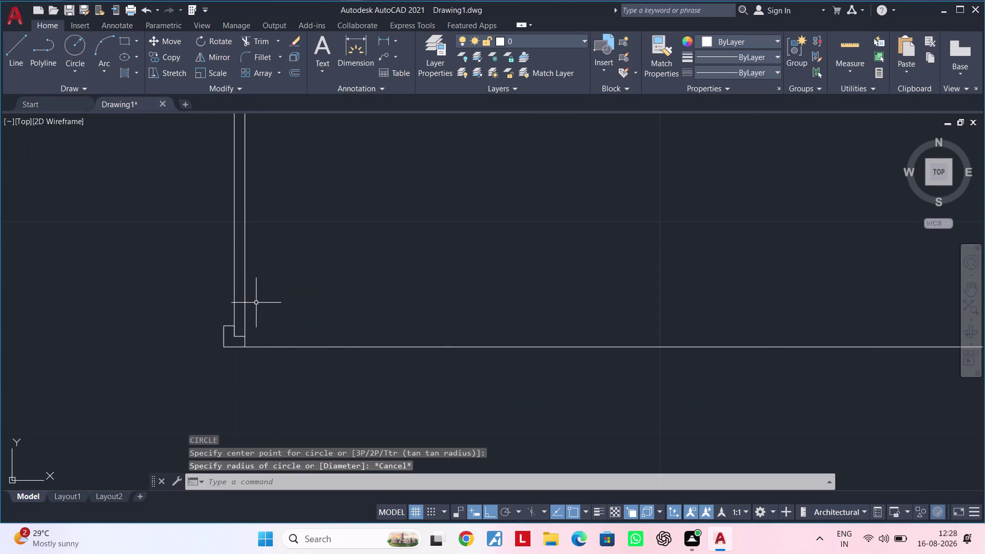
Start a circle centred on the wall line, then cancel the misplaced attempt.
key(Escape)
scroll(down, 3)
middle_drag(273, 308, 261, 374)
key(c)
key(space)
scroll(up, 3)
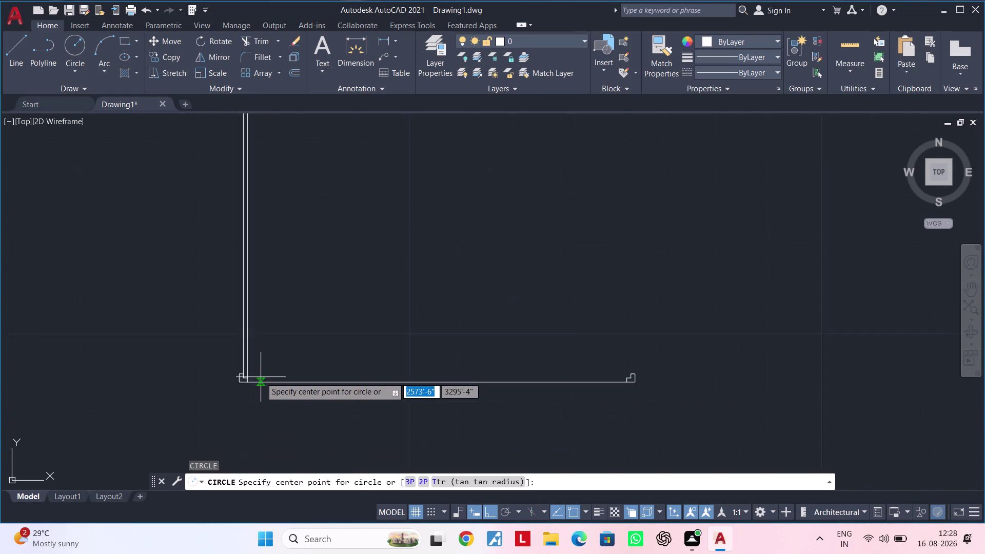
scroll(up, 3)
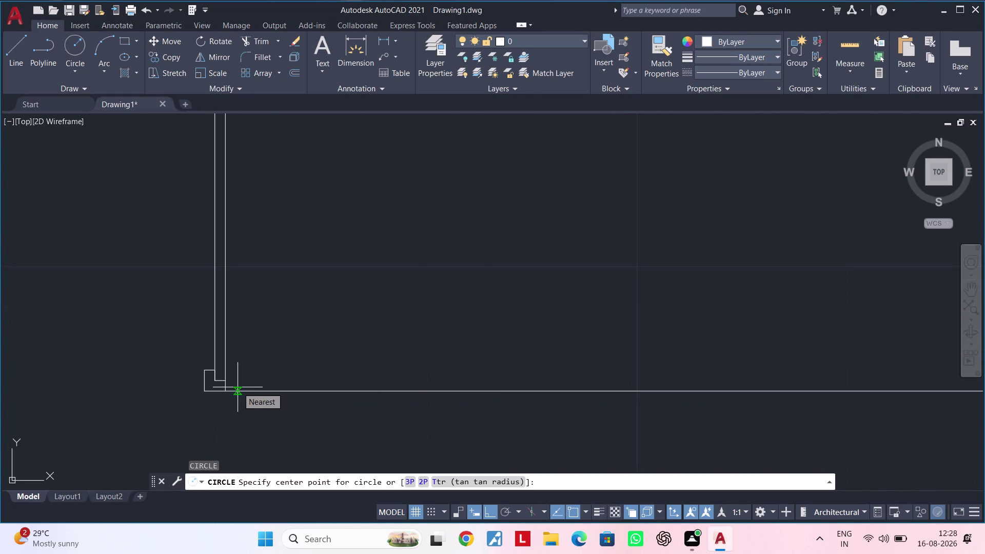
scroll(down, 3)
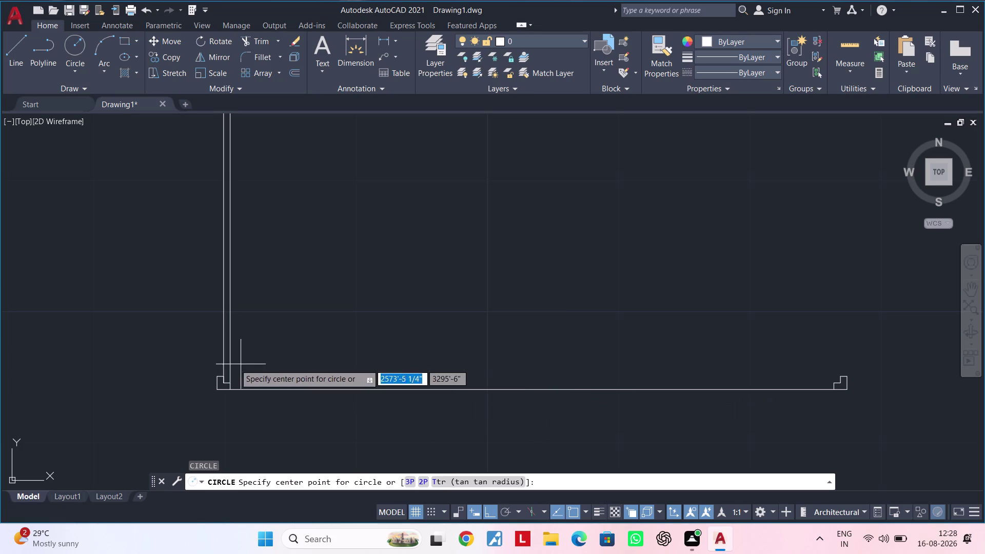
scroll(up, 3)
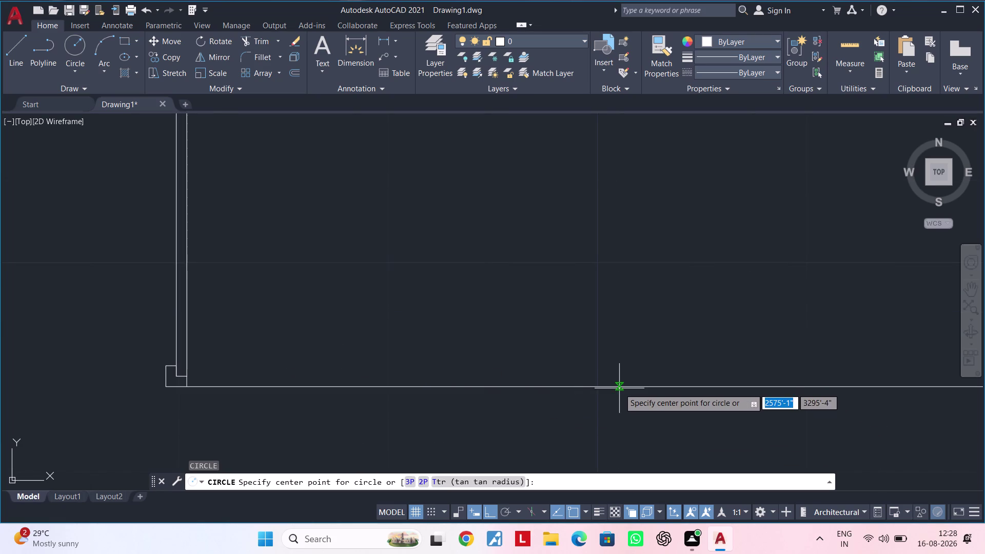
click(671, 387)
scroll(down, 3)
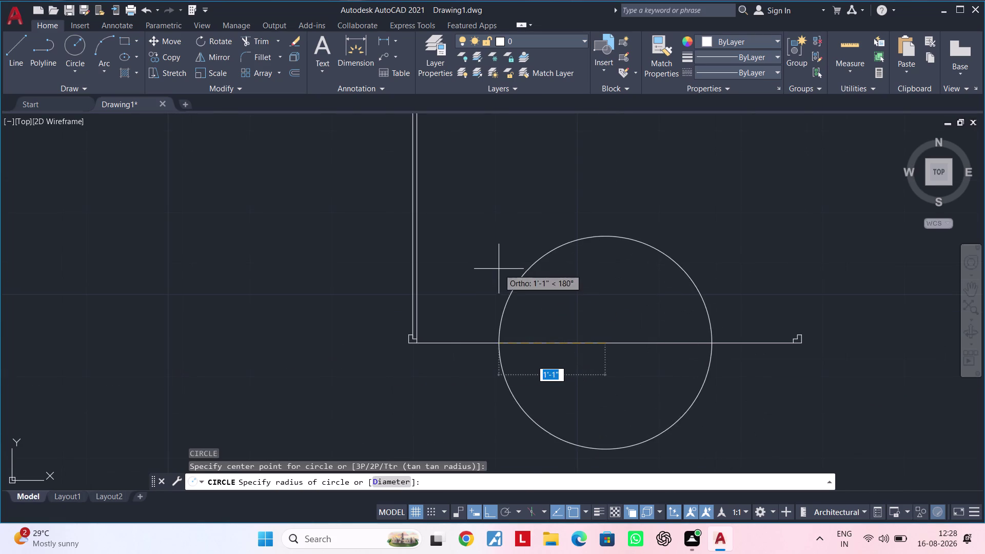
middle_drag(427, 186, 436, 321)
scroll(down, 3)
middle_drag(442, 311, 475, 251)
scroll(up, 3)
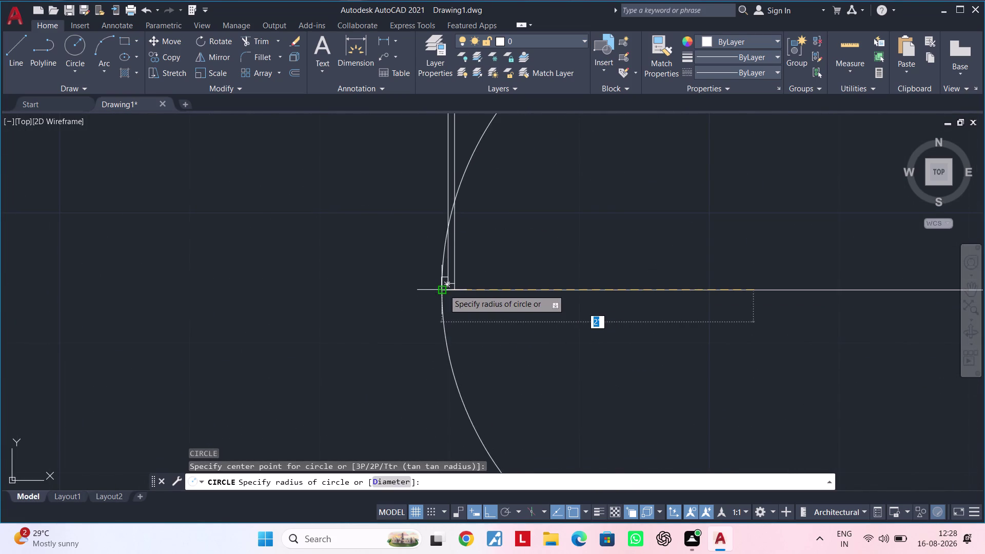
scroll(down, 3)
scroll(down, 3)
key(Escape)
key(Escape)
Restart the circle and centre it on the door's hinge corner.
middle_drag(450, 290, 454, 344)
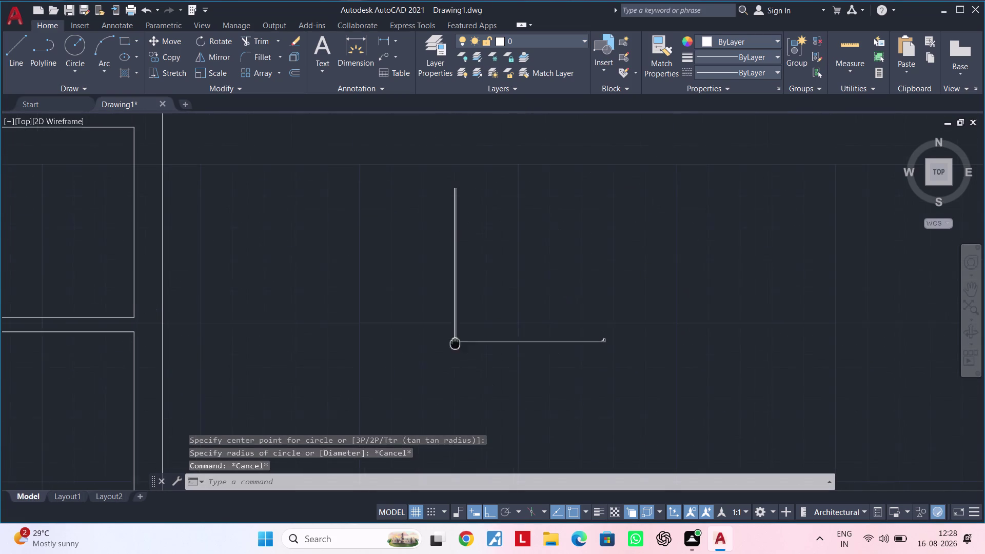
key(Escape)
key(Escape)
key(Escape)
key(c)
key(space)
scroll(up, 3)
scroll(up, 3)
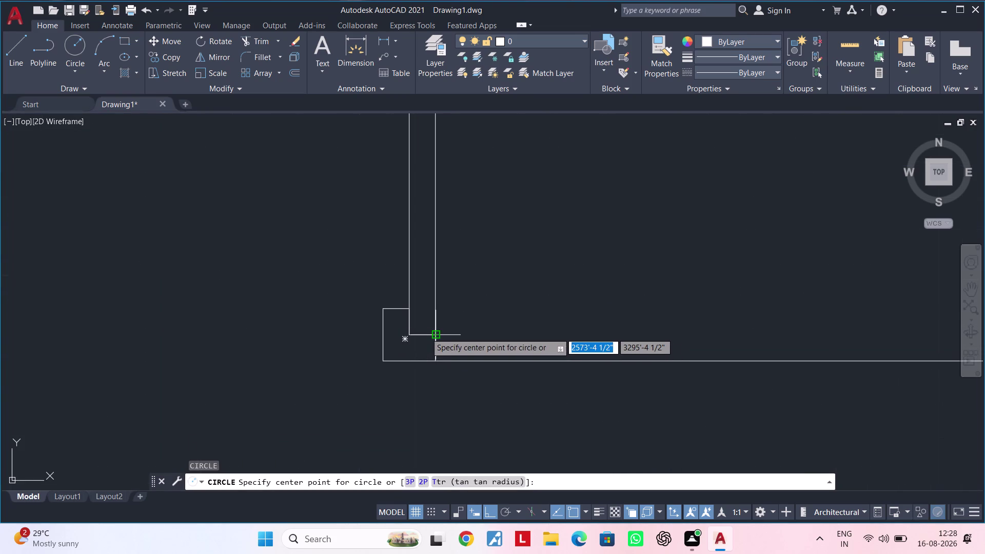
click(410, 332)
Snap the circle's radius to the end of the door leaf line.
scroll(down, 3)
middle_drag(417, 217, 417, 381)
scroll(down, 3)
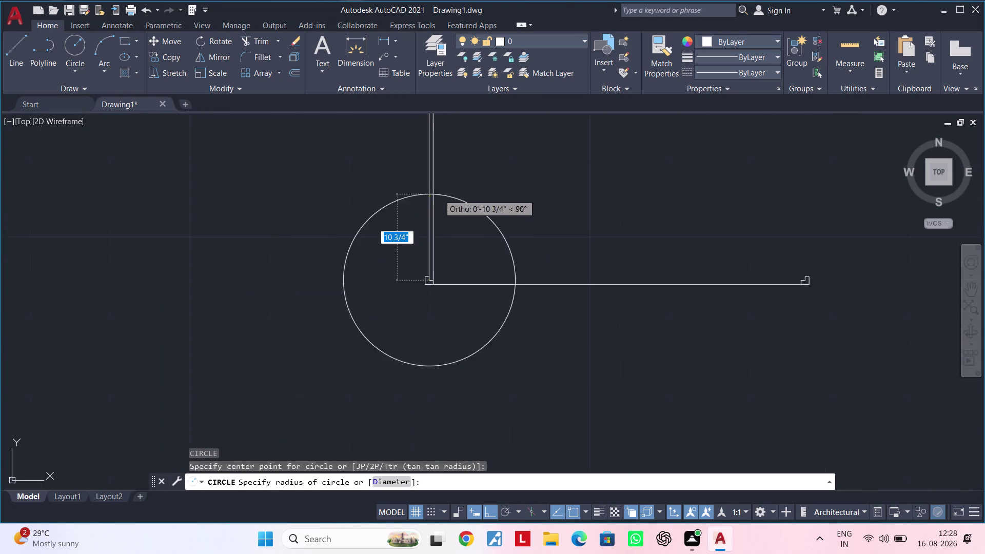
middle_drag(434, 194, 436, 359)
scroll(down, 3)
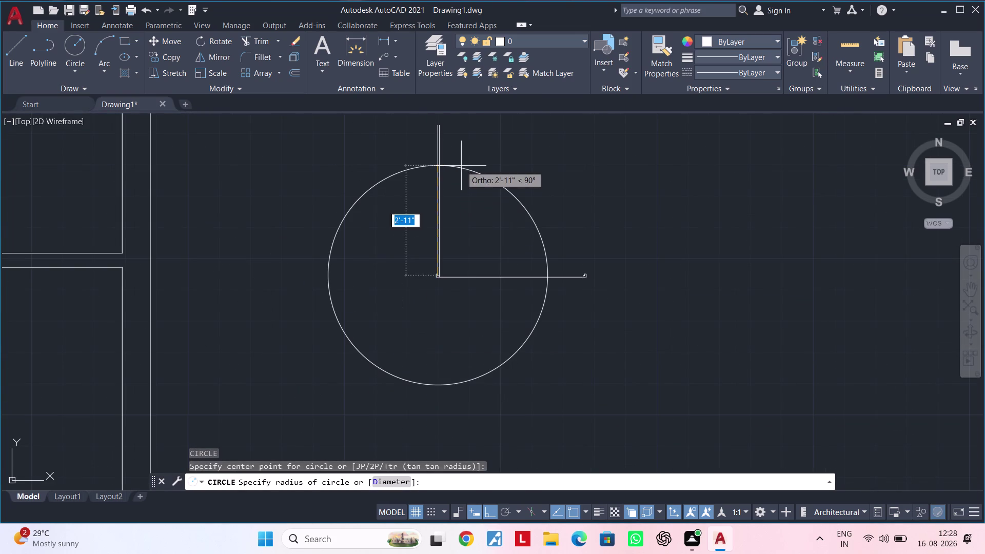
scroll(up, 3)
scroll(up, 3)
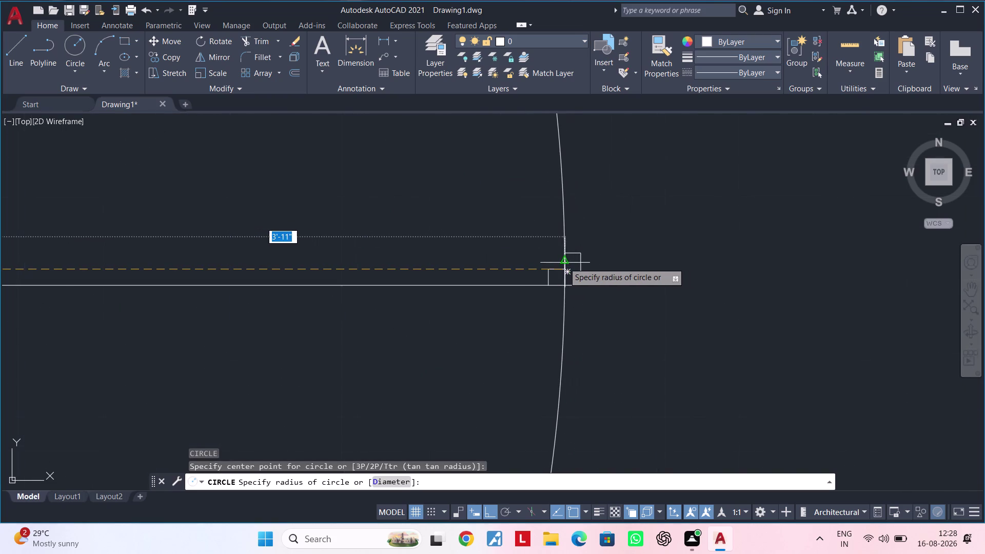
click(565, 269)
scroll(down, 3)
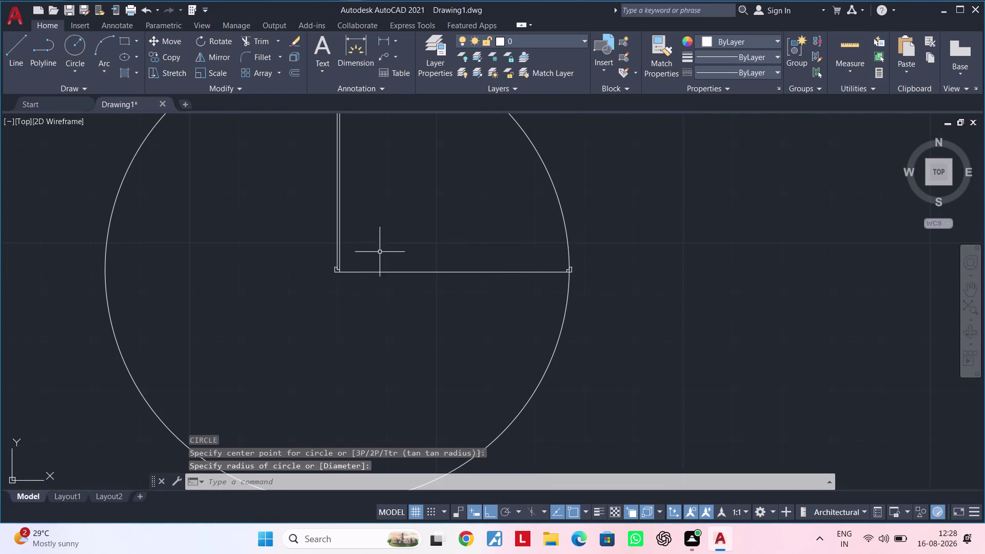
scroll(down, 3)
middle_drag(414, 225, 458, 353)
middle_drag(450, 328, 467, 271)
key(Escape)
key(Escape)
key(Escape)
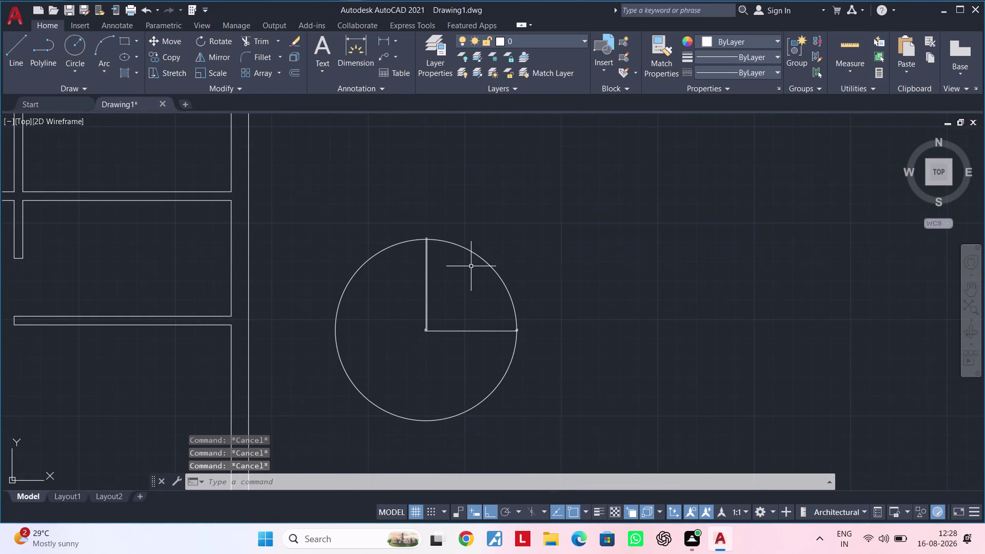
text(tr)
key(space)
drag(385, 236, 390, 293)
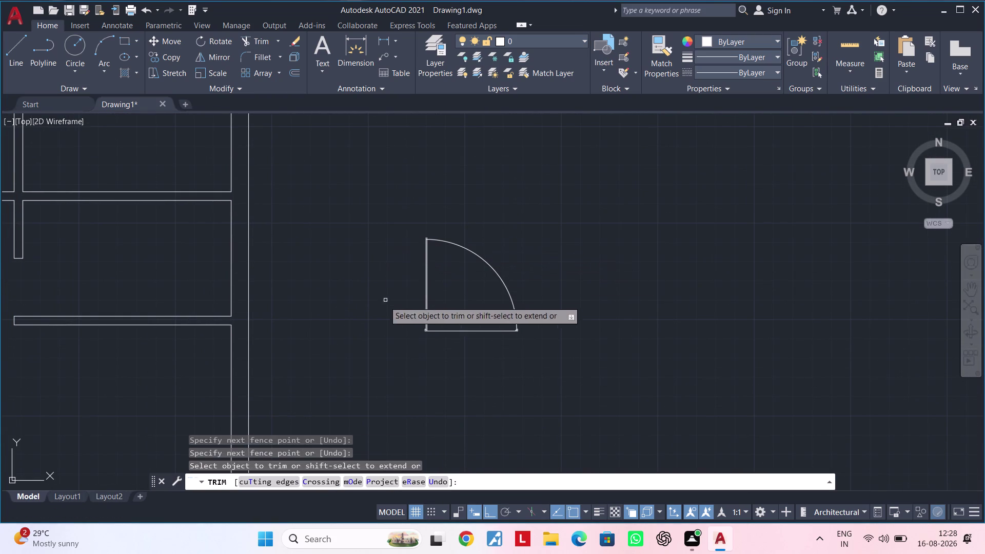
middle_drag(467, 289, 481, 404)
scroll(up, 3)
middle_drag(399, 362, 419, 344)
scroll(up, 3)
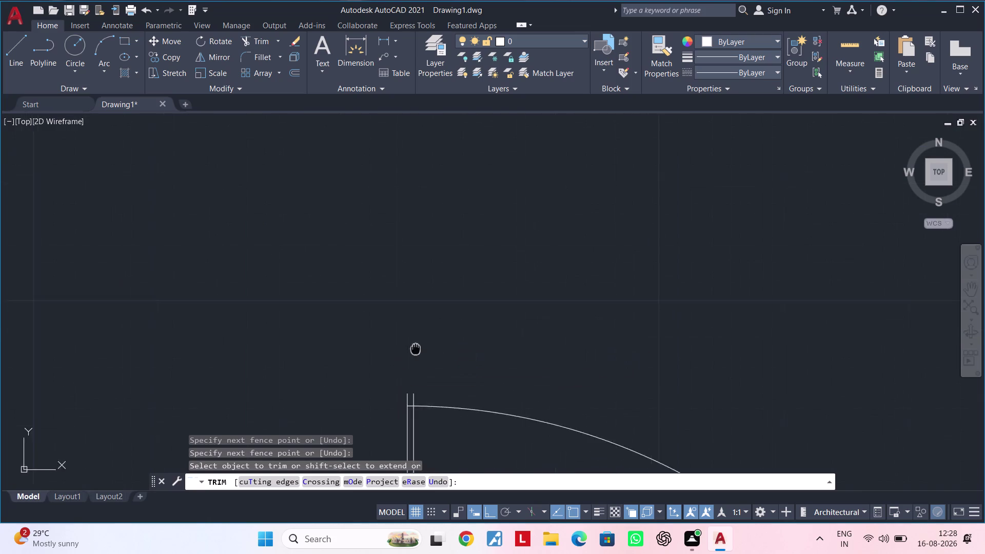
middle_drag(419, 344, 452, 311)
scroll(up, 3)
drag(473, 364, 376, 371)
scroll(down, 3)
middle_drag(420, 344, 433, 212)
scroll(up, 3)
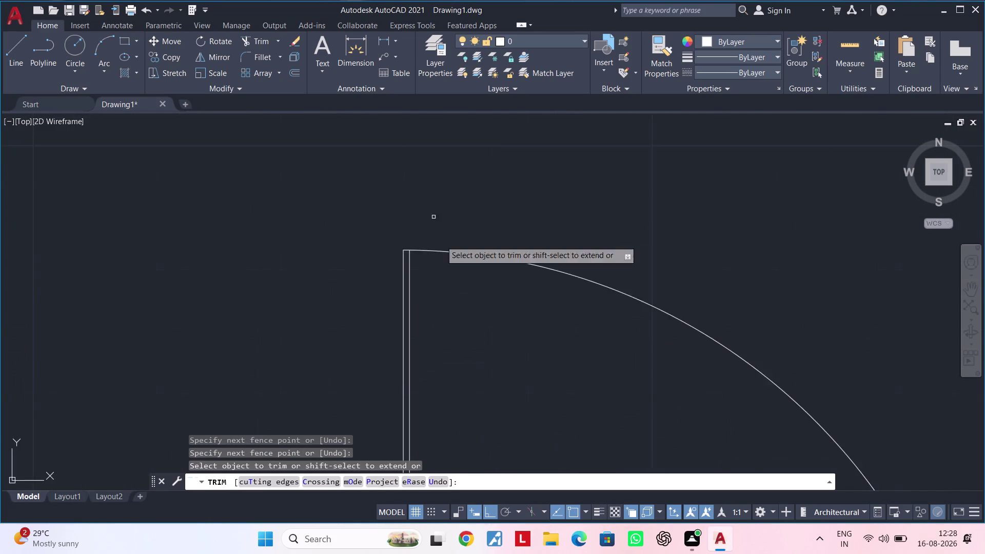
scroll(down, 3)
middle_drag(460, 323, 453, 193)
key(Escape)
key(Escape)
scroll(up, 3)
scroll(up, 3)
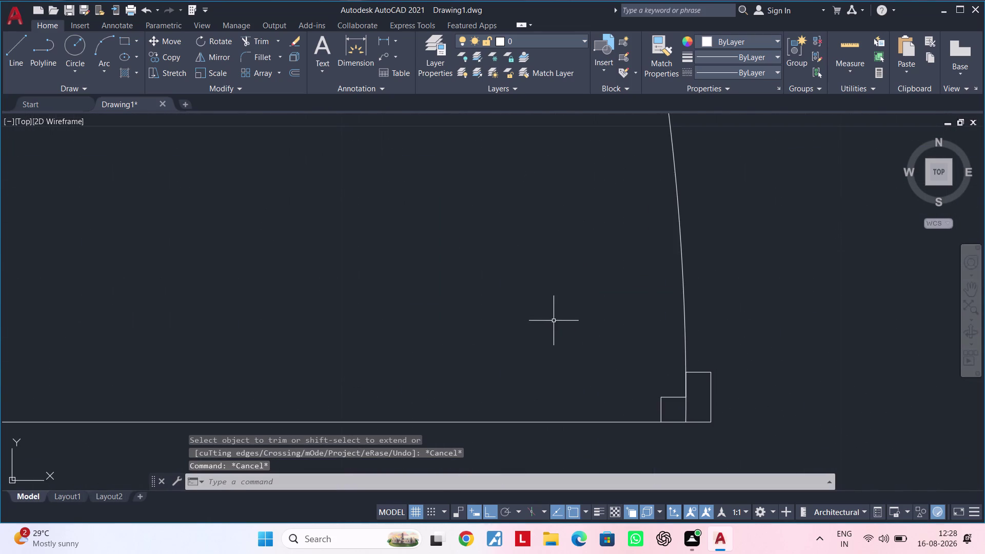
middle_drag(591, 338, 550, 239)
scroll(up, 3)
key(Escape)
key(Escape)
text(tr)
key(space)
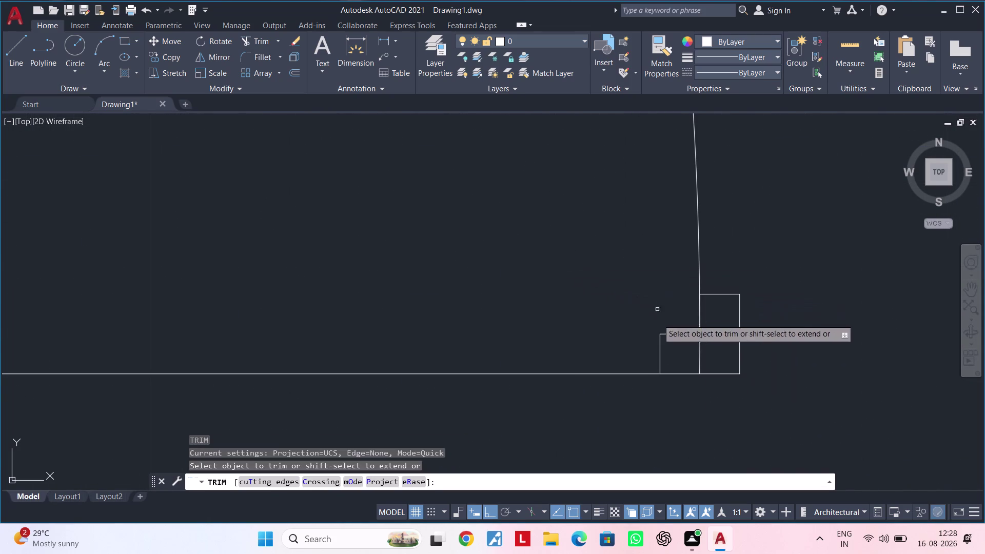
click(698, 357)
scroll(down, 3)
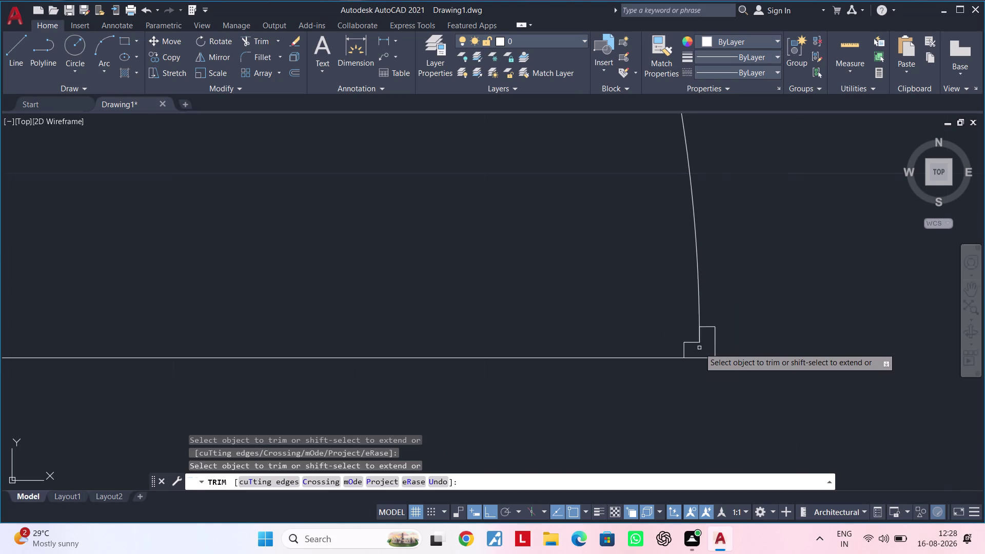
scroll(down, 3)
scroll(down, 3)
middle_drag(446, 264, 565, 257)
key(Escape)
key(Escape)
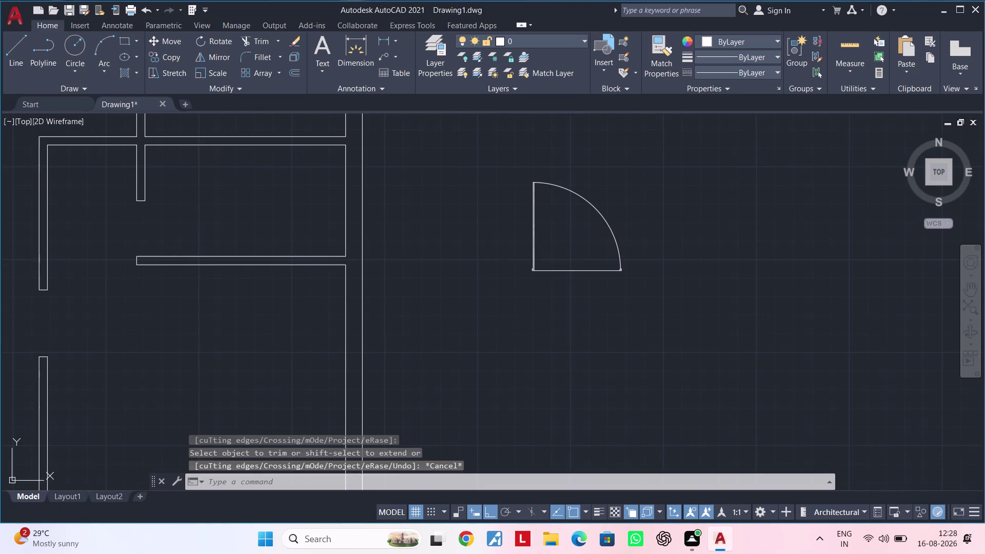
key(Escape)
key(Escape)
key(Escape)
key(Escape)
key(Escape)
key(Escape)
key(Escape)
key(Escape)
key(Escape)
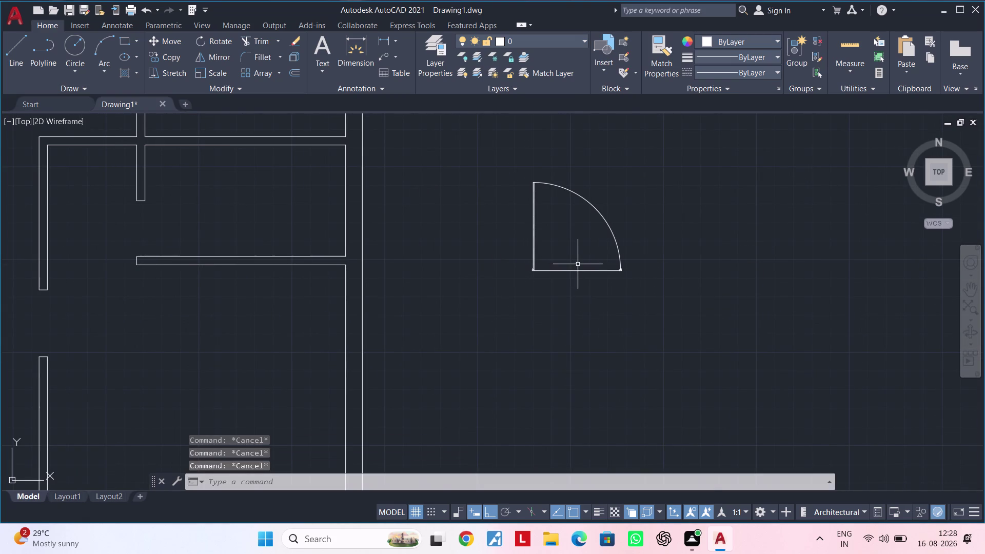
scroll(up, 3)
click(570, 271)
click(535, 304)
key(Escape)
key(Escape)
middle_drag(530, 235, 524, 338)
key(Escape)
key(Escape)
click(700, 186)
click(325, 260)
key(Escape)
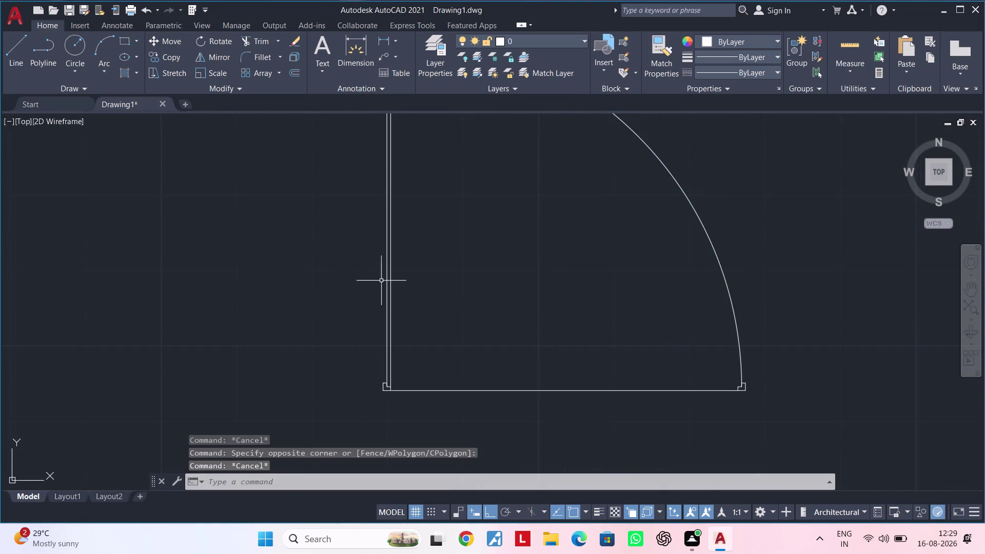
key(Escape)
middle_drag(475, 301, 492, 287)
key(Escape)
click(726, 175)
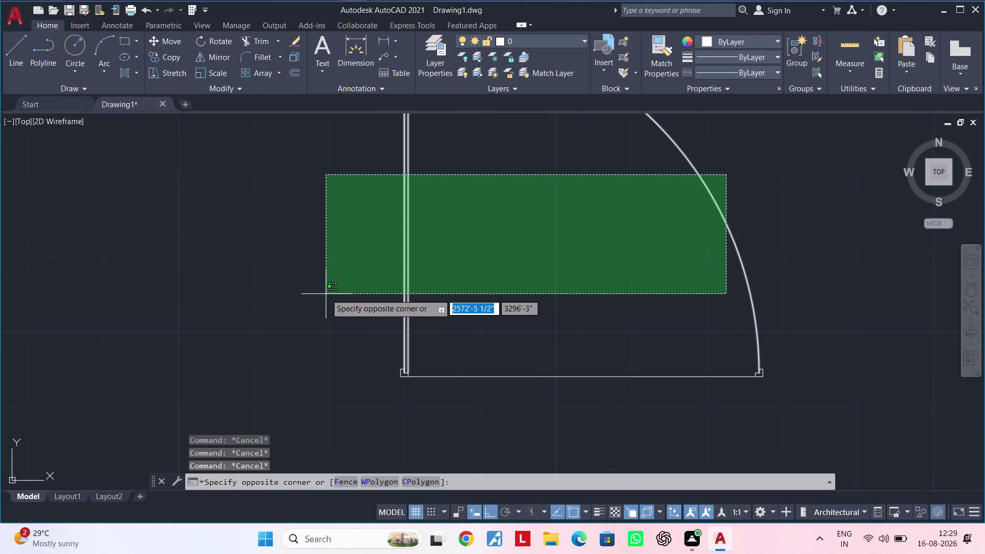
click(326, 294)
scroll(up, 3)
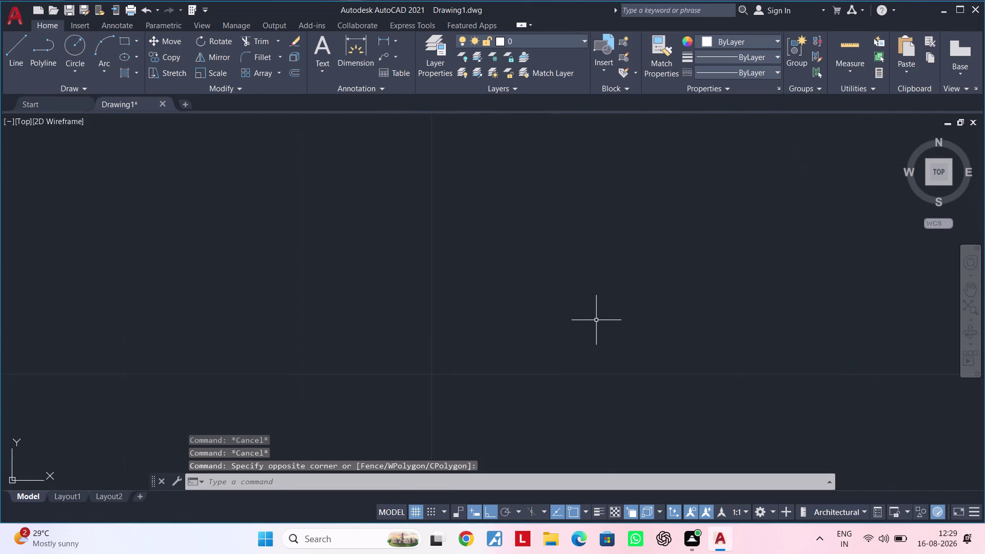
scroll(down, 3)
scroll(up, 3)
scroll(up, 3)
scroll(up, 3)
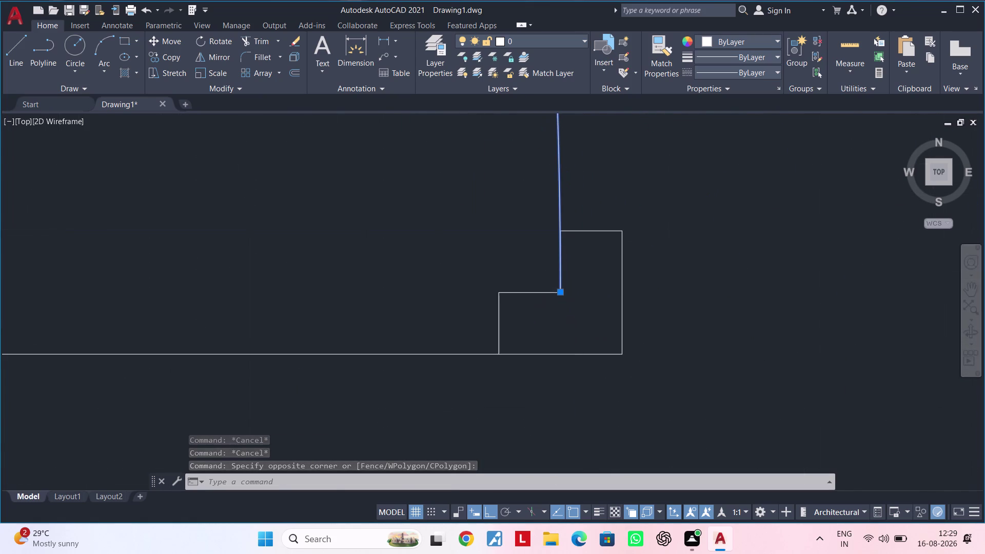
scroll(up, 3)
scroll(down, 3)
middle_drag(560, 318, 537, 419)
key(Escape)
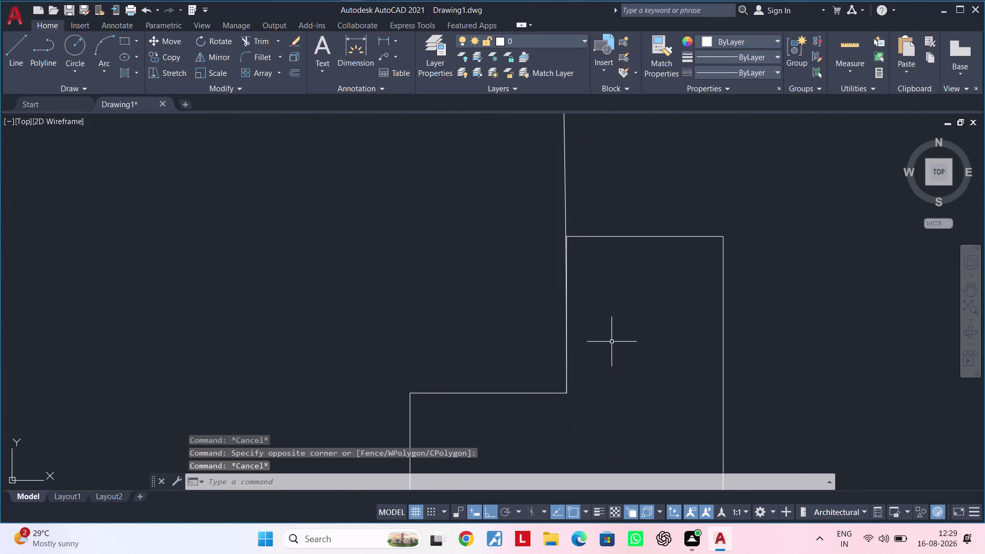
click(567, 331)
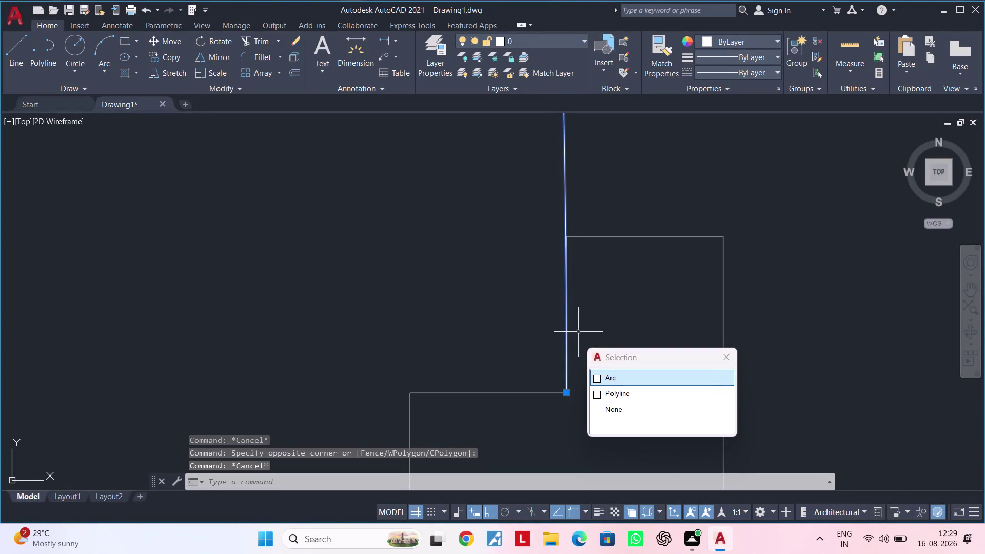
key(Escape)
key(Escape)
key(Escape)
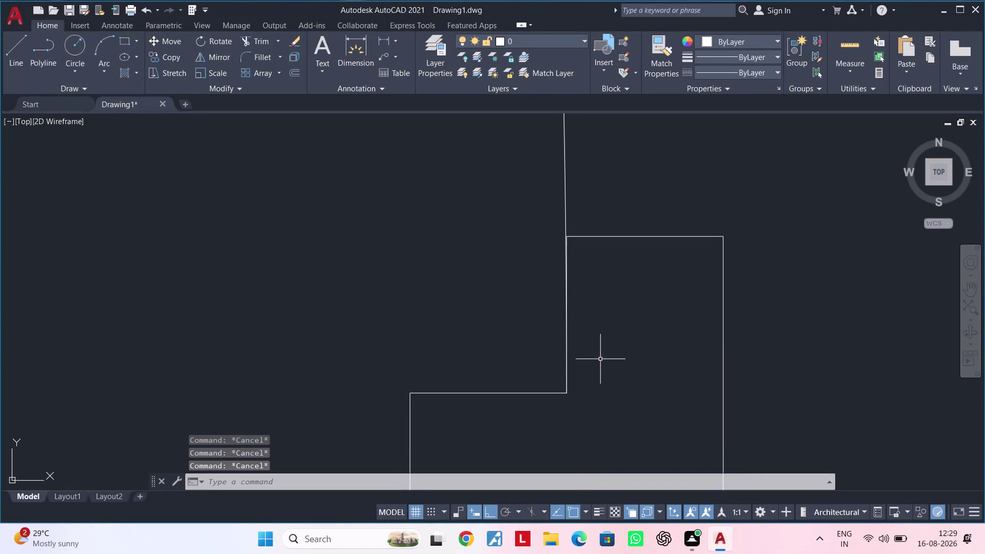
key(Escape)
text(tr)
key(space)
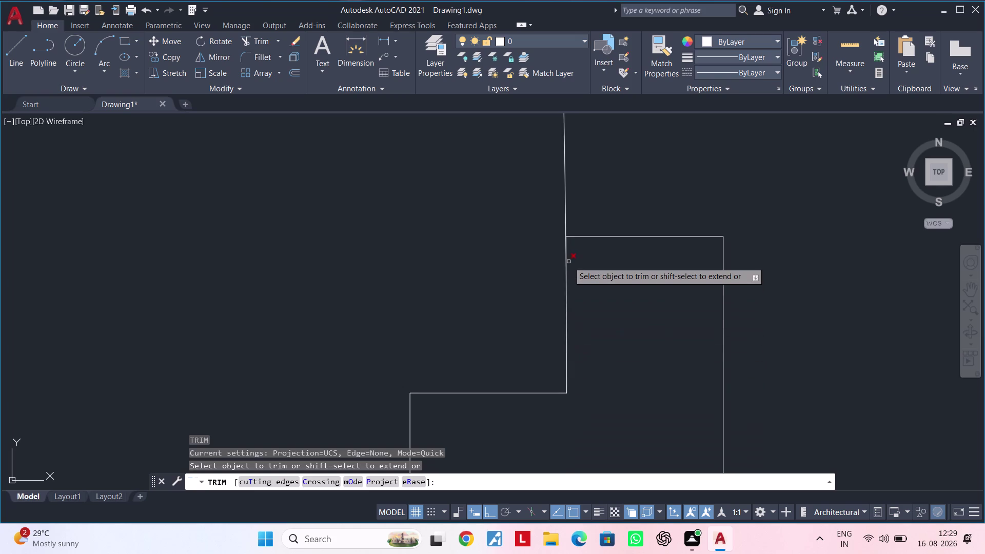
scroll(up, 3)
scroll(up, 3)
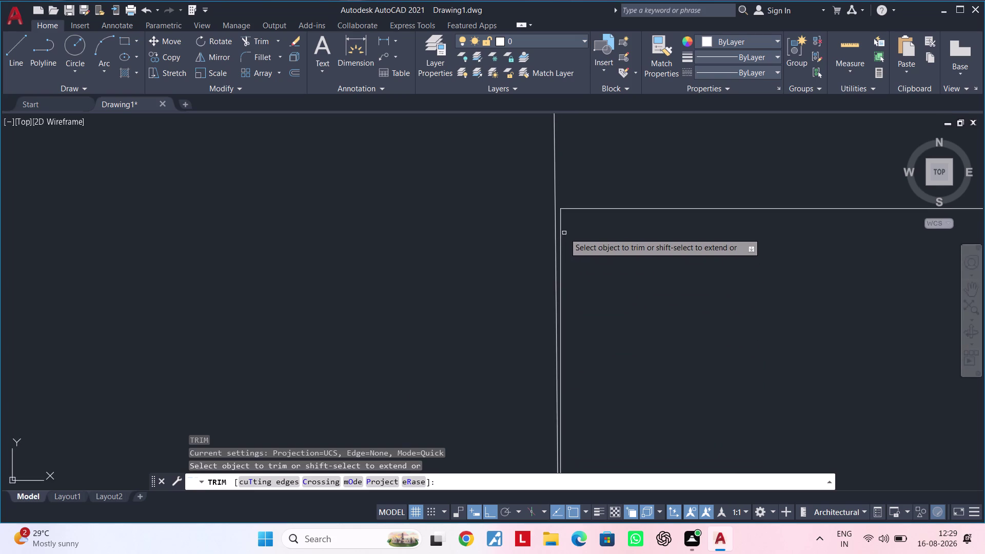
scroll(up, 3)
scroll(down, 3)
scroll(up, 3)
scroll(down, 3)
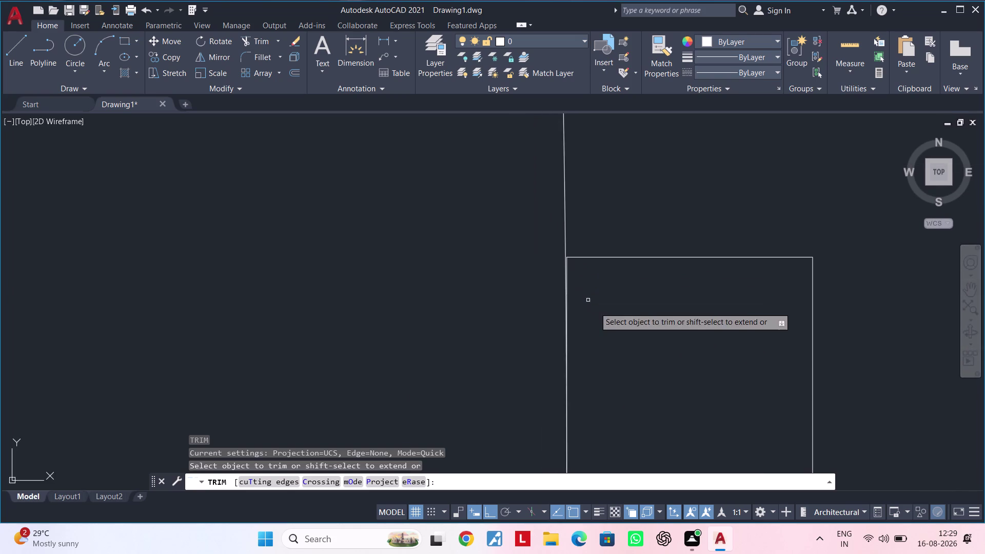
middle_drag(599, 313, 618, 179)
scroll(up, 3)
scroll(up, 3)
scroll(up, 3)
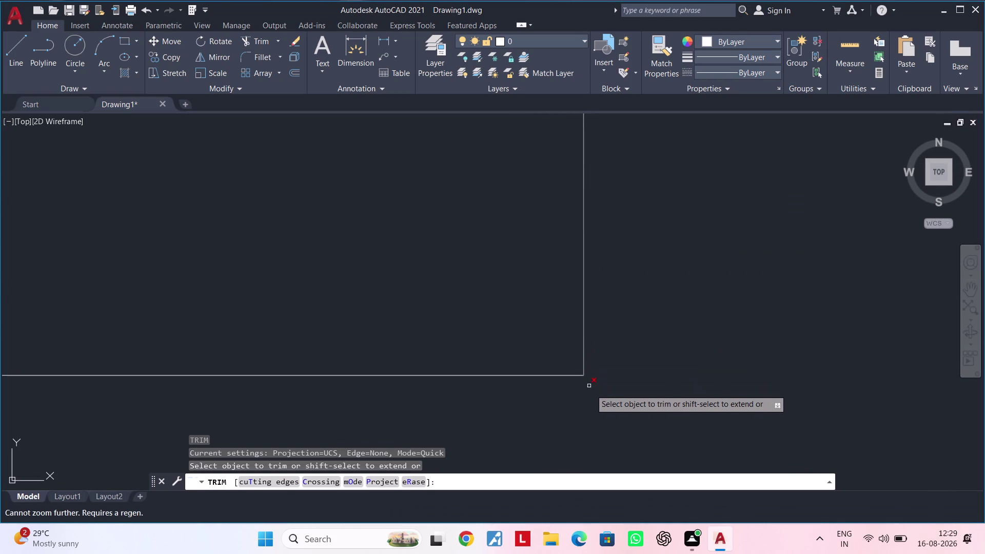
scroll(up, 3)
scroll(up, 3)
key(Escape)
scroll(up, 3)
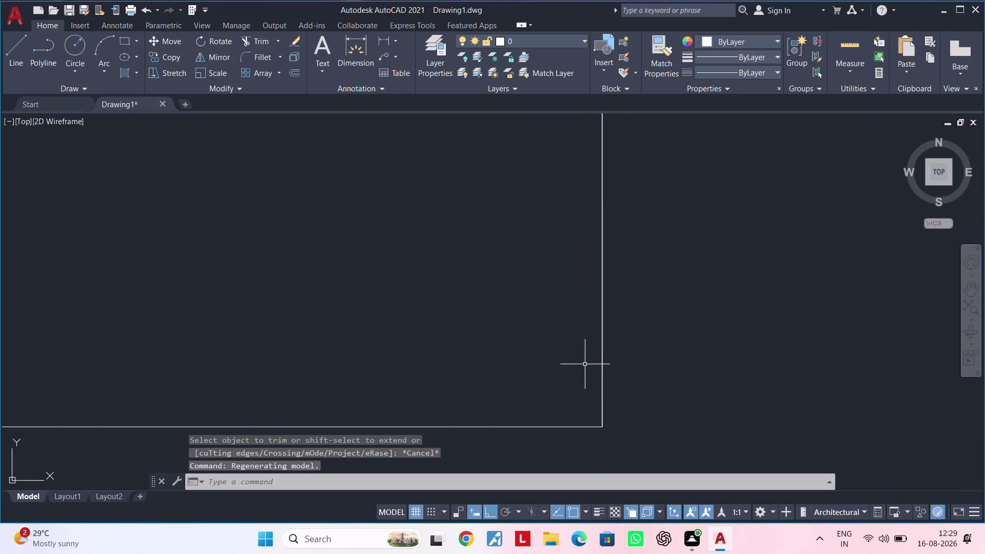
scroll(up, 3)
scroll(down, 3)
scroll(up, 3)
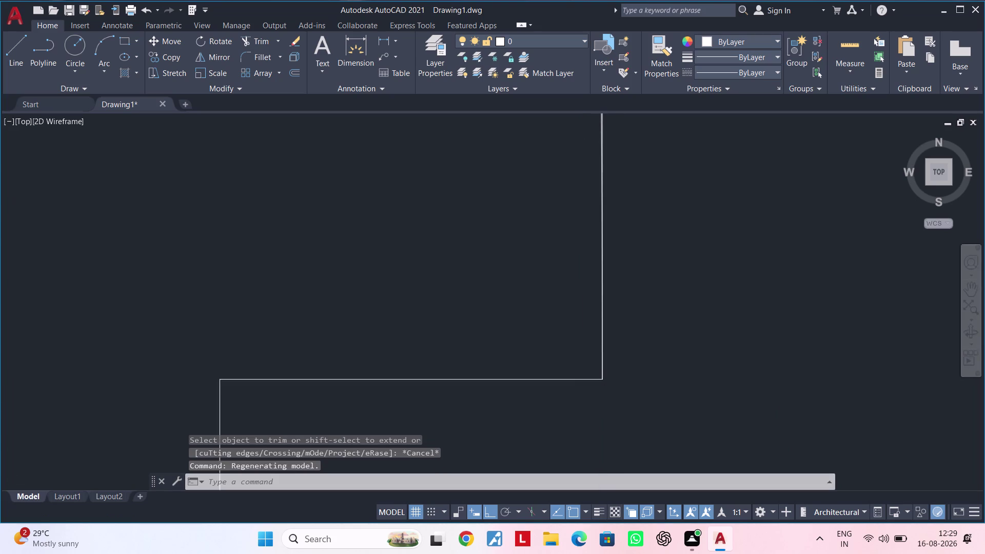
click(602, 376)
click(603, 382)
scroll(down, 3)
middle_drag(585, 254, 598, 441)
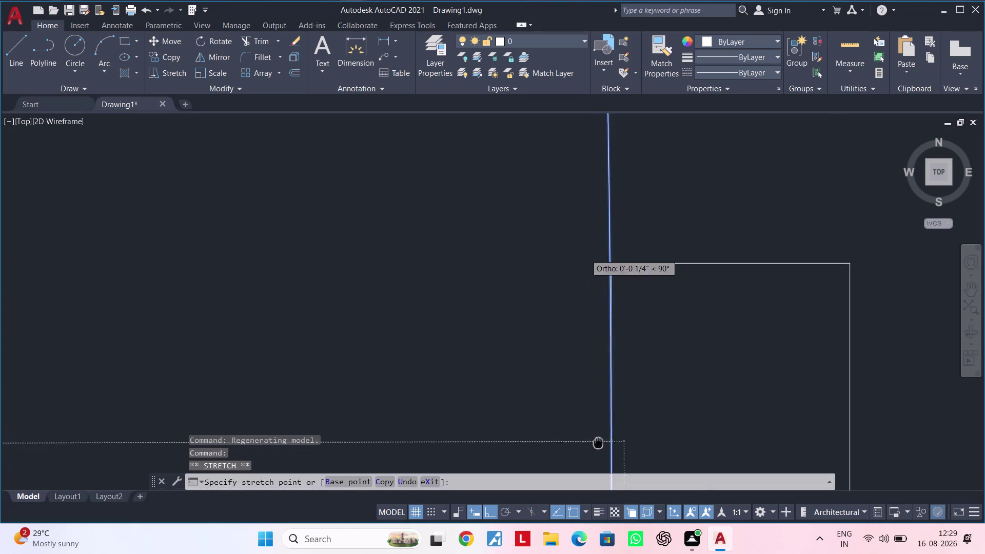
middle_drag(598, 441, 598, 442)
scroll(up, 3)
scroll(up, 3)
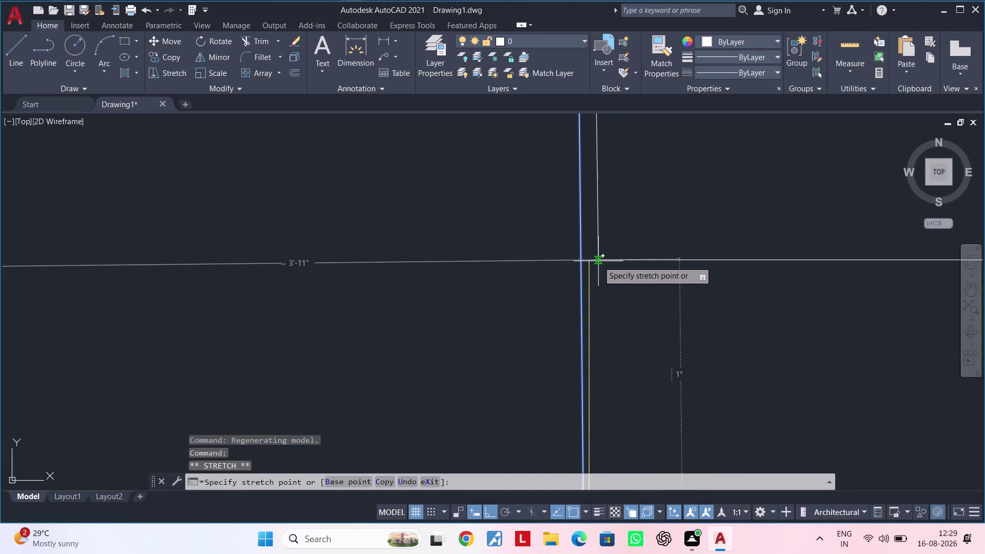
click(591, 264)
scroll(down, 3)
key(Escape)
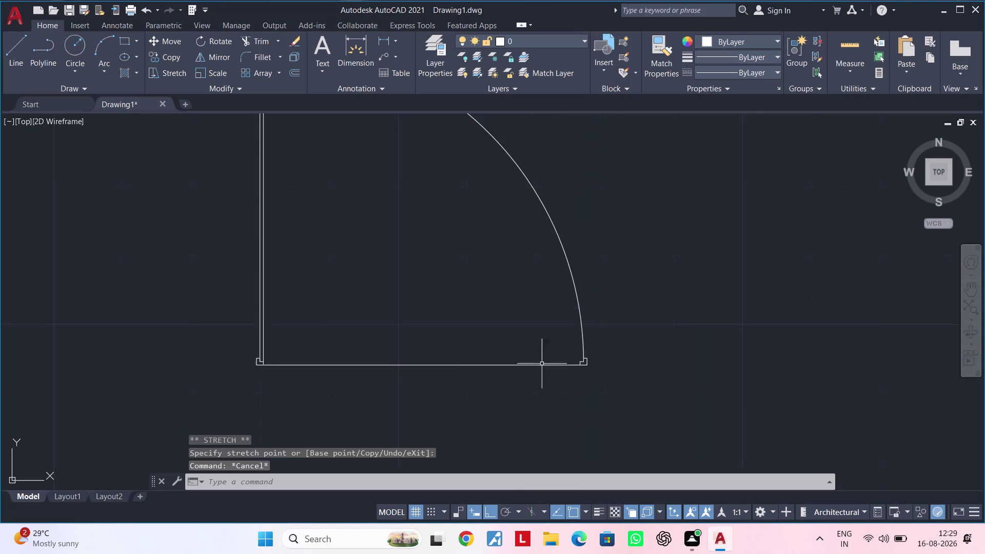
middle_drag(513, 355, 647, 321)
scroll(up, 3)
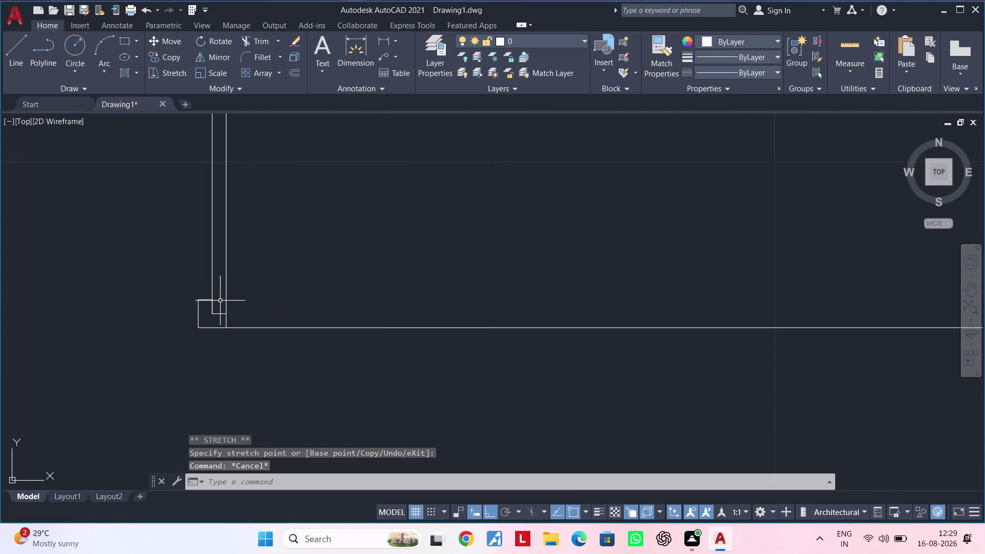
scroll(down, 3)
middle_drag(465, 276, 468, 278)
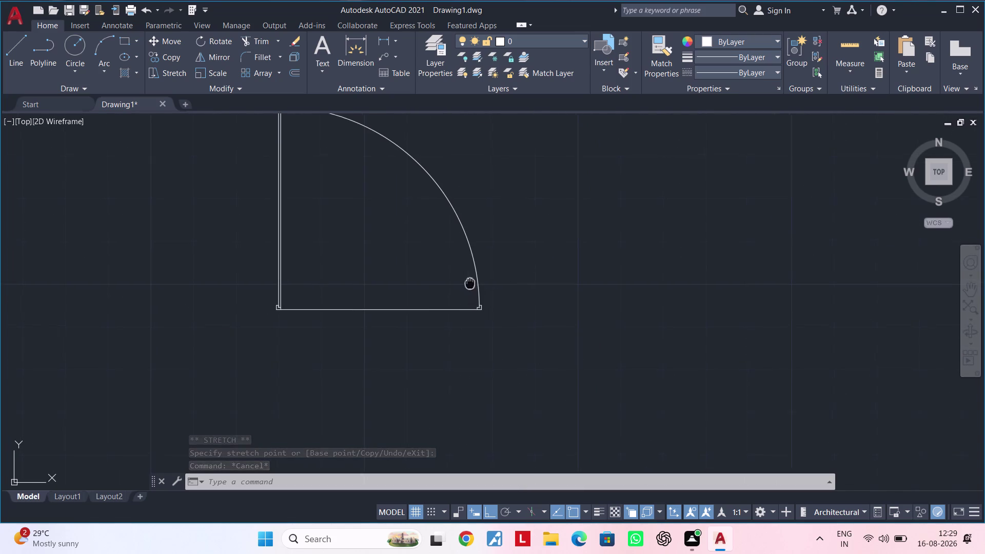
middle_drag(468, 278, 477, 328)
scroll(up, 3)
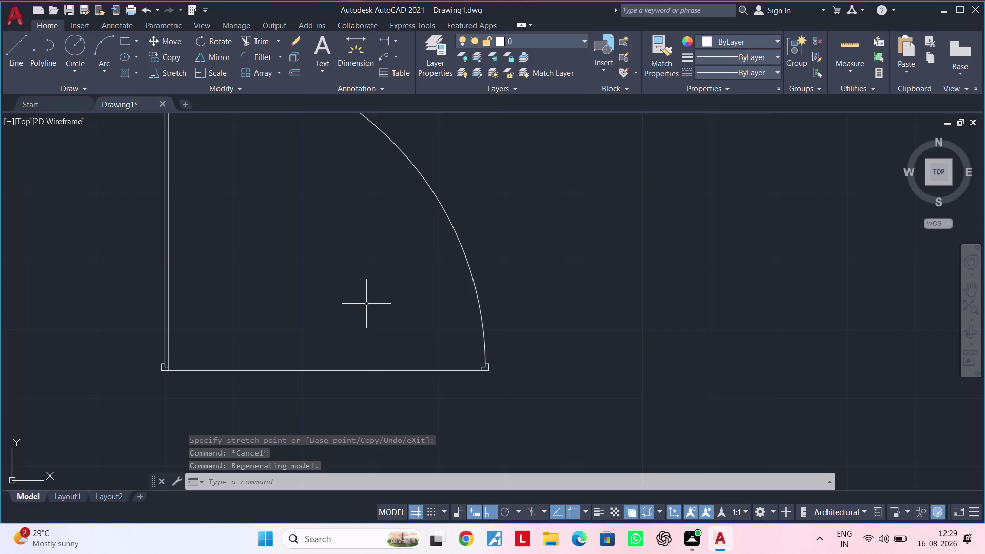
scroll(up, 3)
middle_drag(486, 359, 508, 313)
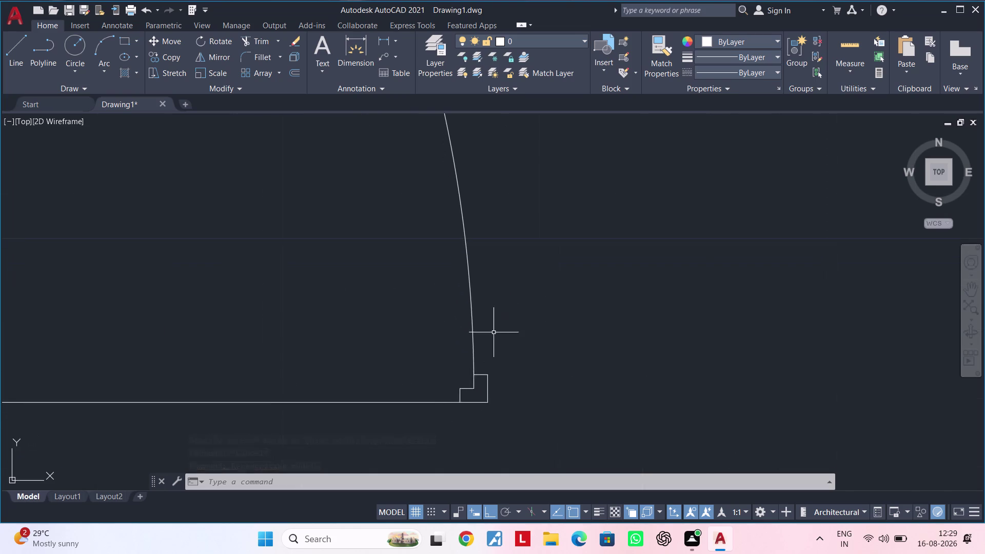
scroll(up, 3)
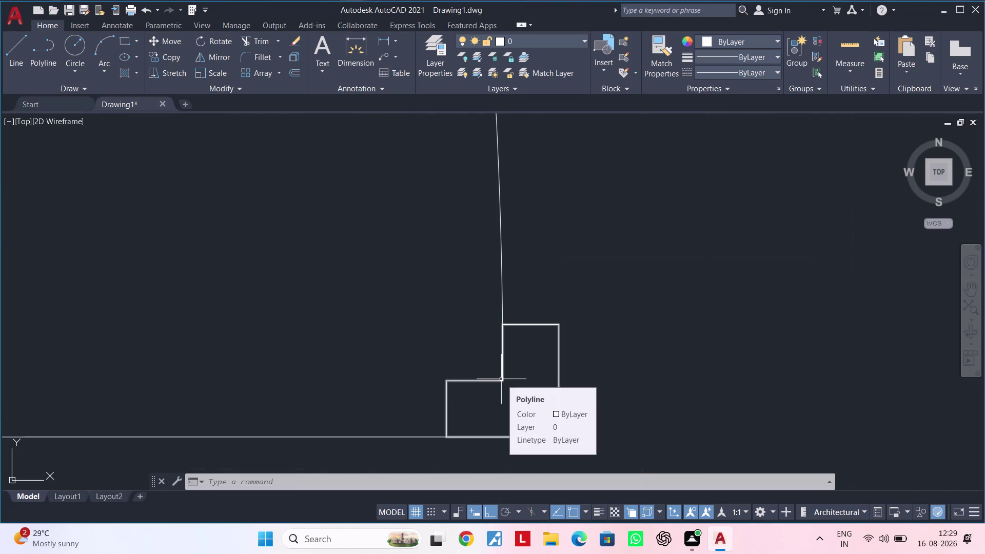
key(Escape)
key(Escape)
scroll(down, 3)
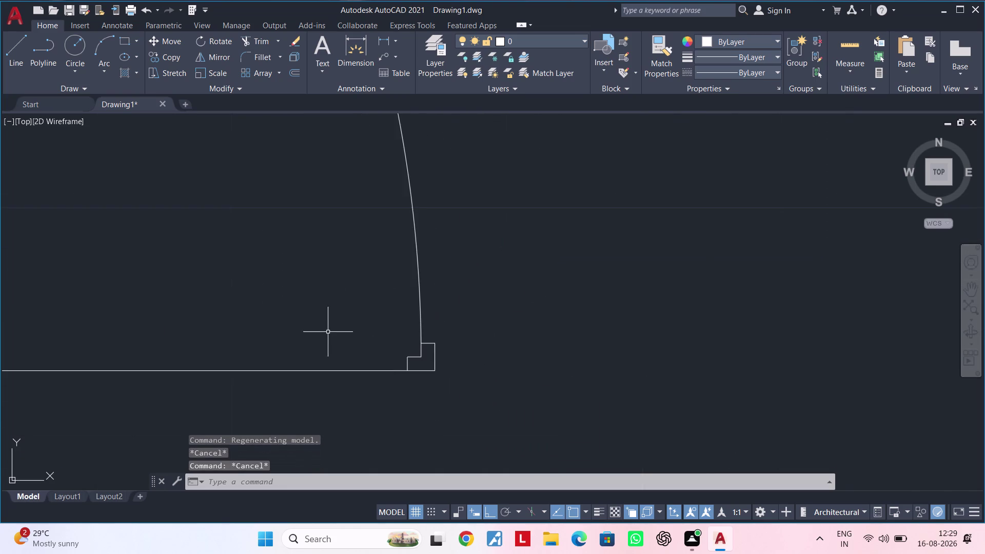
scroll(down, 3)
middle_drag(299, 330, 692, 282)
scroll(down, 3)
middle_drag(463, 272, 470, 543)
scroll(up, 3)
scroll(up, 3)
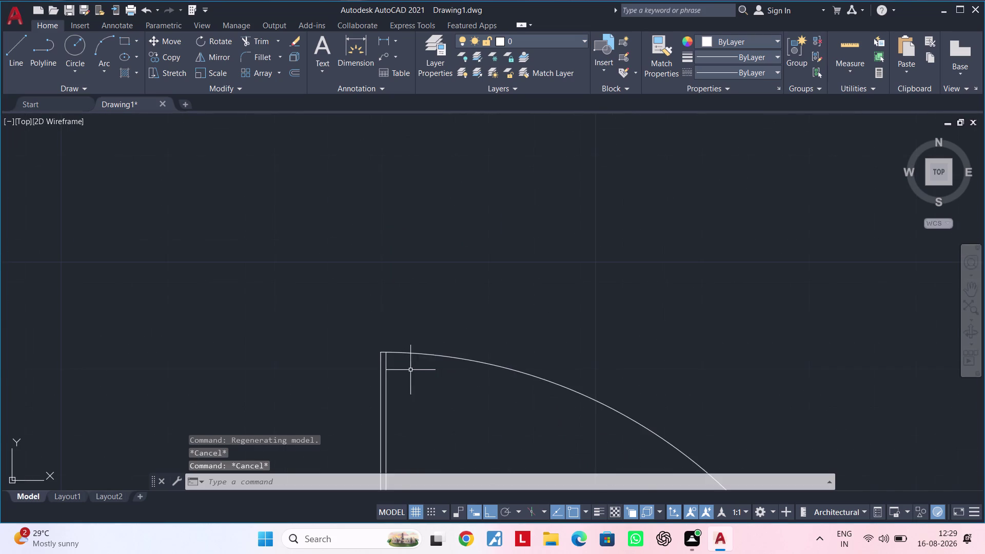
scroll(up, 3)
scroll(down, 3)
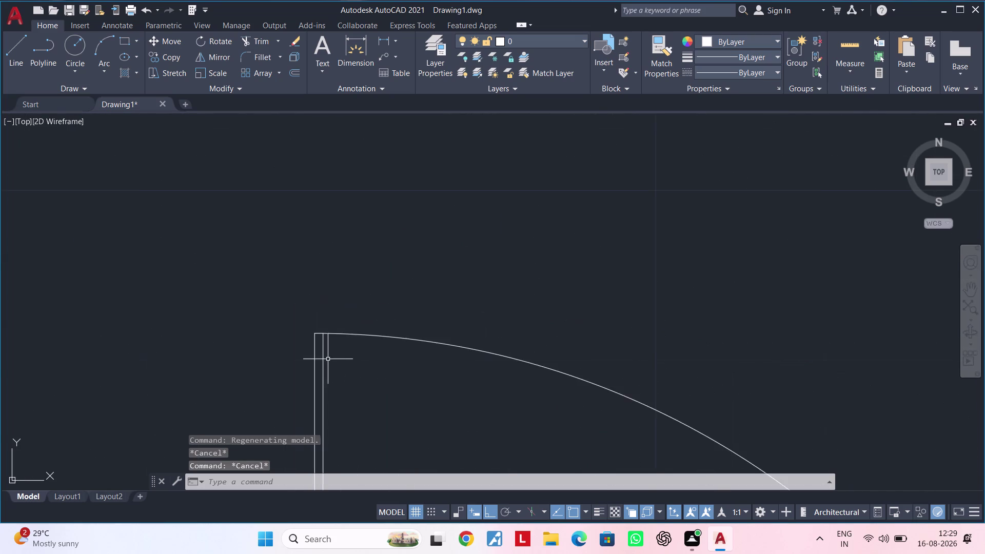
scroll(down, 3)
middle_drag(346, 367, 388, 99)
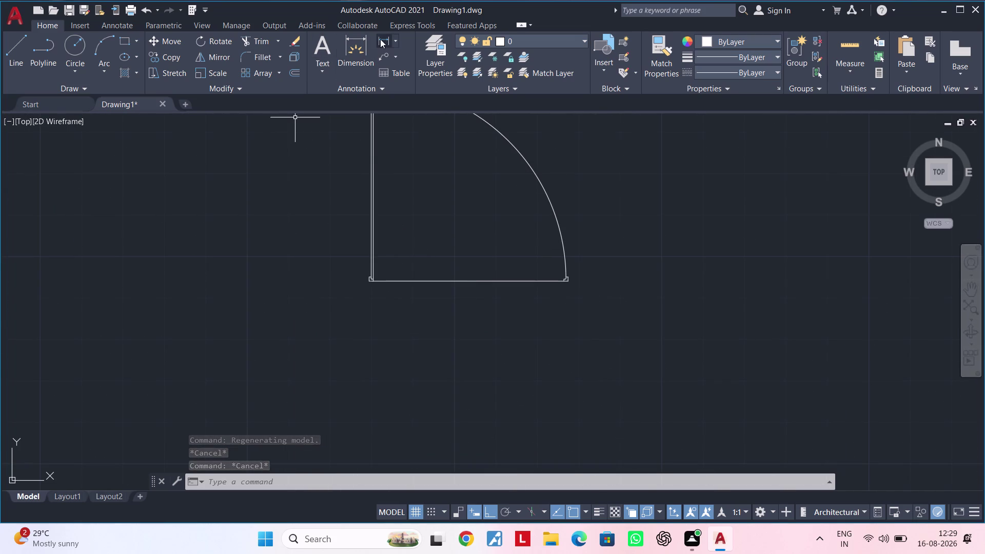
click(380, 39)
scroll(up, 3)
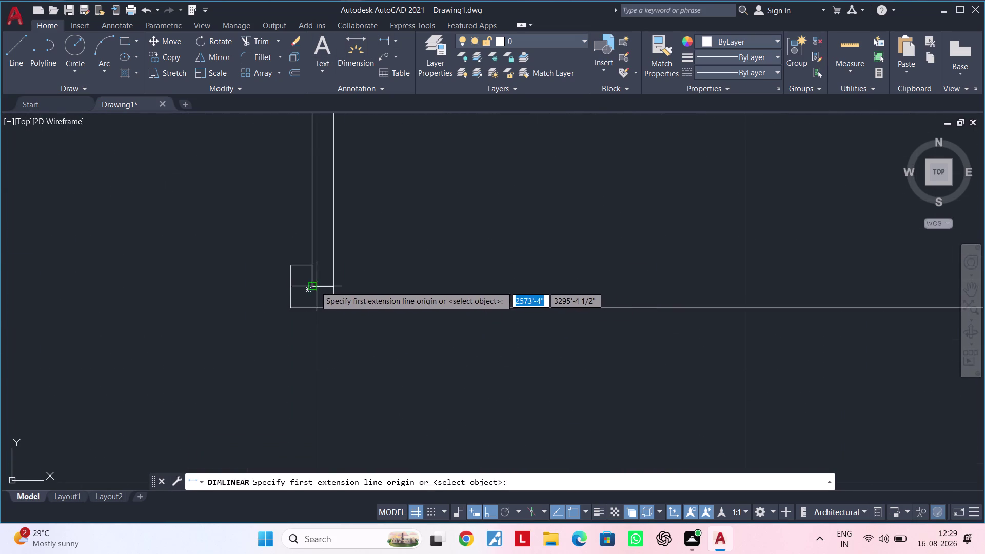
click(336, 288)
scroll(down, 3)
middle_drag(341, 180, 346, 439)
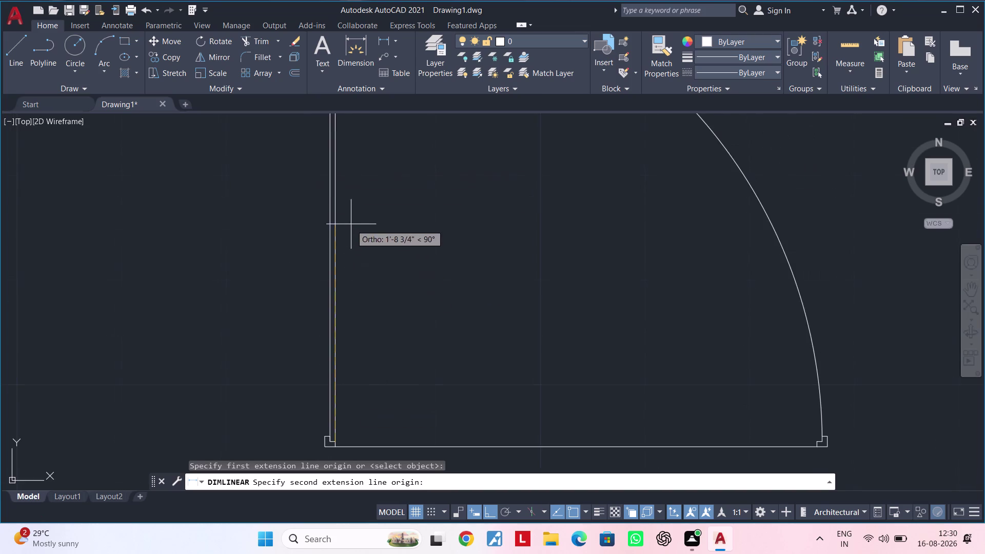
middle_drag(351, 225, 344, 443)
middle_drag(320, 228, 320, 353)
scroll(up, 3)
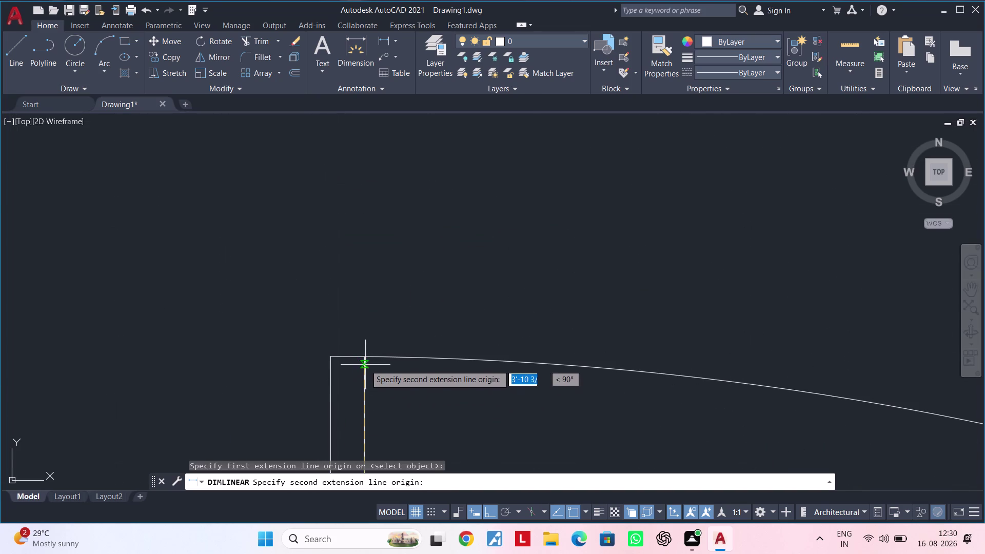
click(369, 358)
scroll(down, 3)
middle_drag(374, 345, 376, 222)
scroll(down, 3)
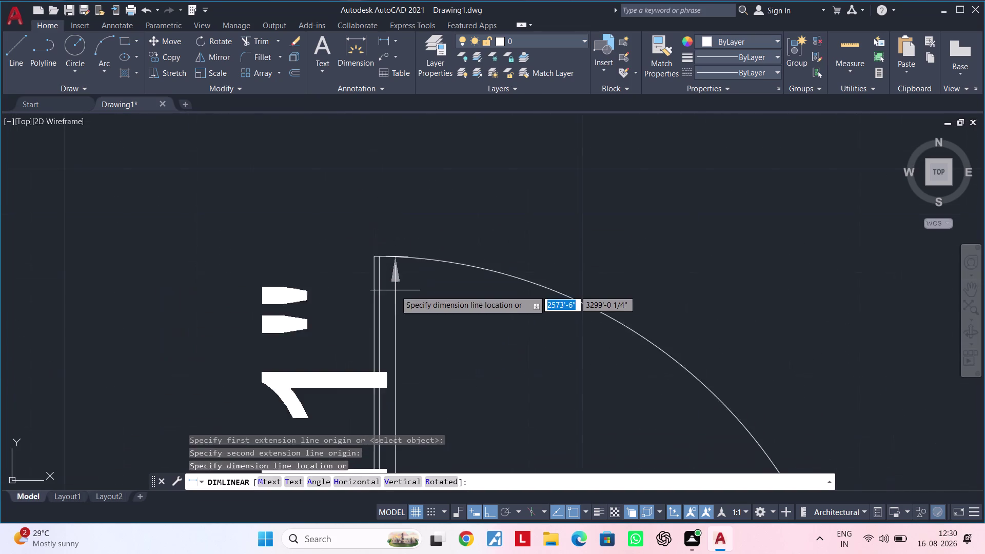
scroll(down, 3)
middle_drag(386, 263, 341, 113)
scroll(down, 3)
middle_drag(379, 237, 374, 205)
key(Escape)
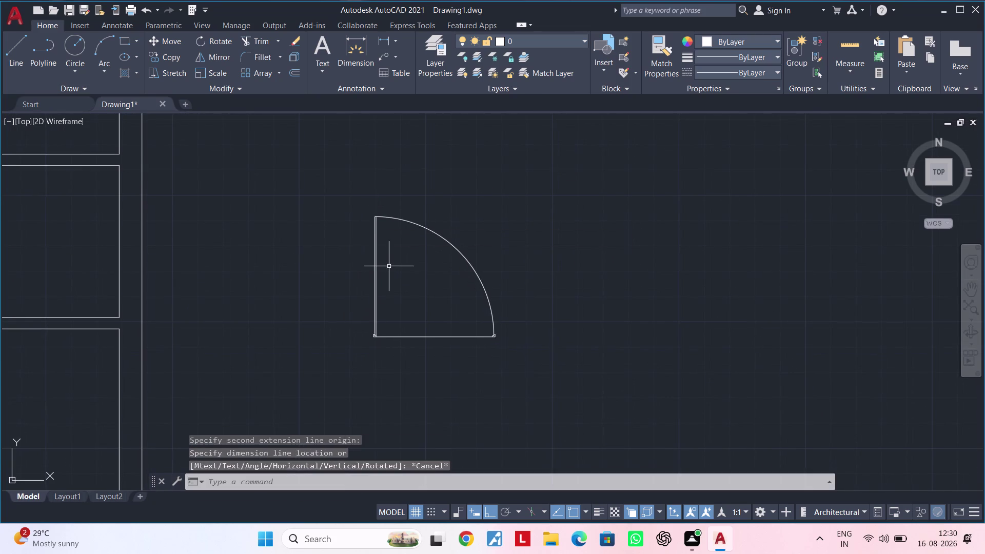
Clear all pending commands and bring the door swing into view.
key(Escape)
key(Escape)
key(Escape)
scroll(down, 3)
middle_drag(370, 265, 408, 249)
key(Escape)
key(Escape)
key(Escape)
scroll(up, 3)
key(Escape)
key(Escape)
key(Escape)
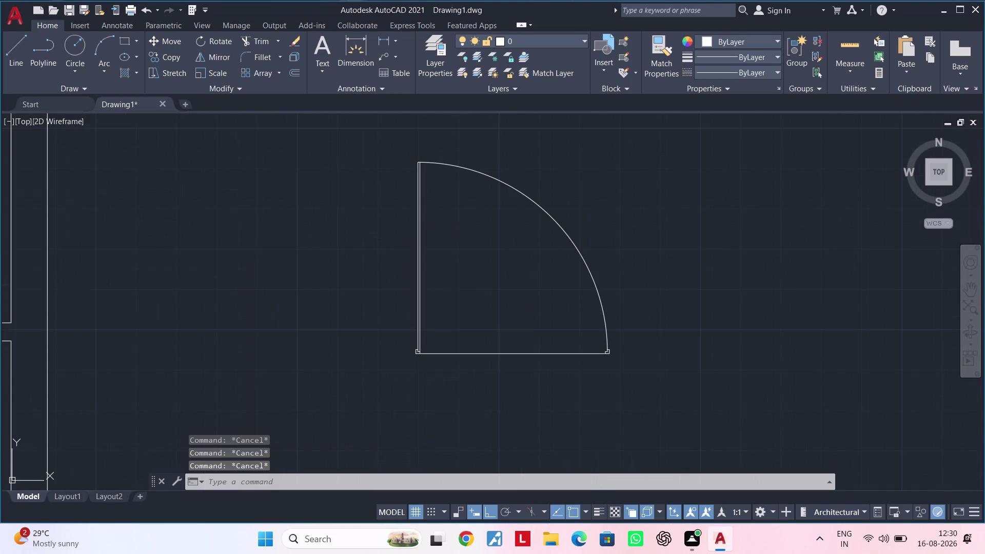
key(Escape)
key(Escape)
middle_drag(402, 292, 371, 357)
key(Escape)
key(Escape)
key(Escape)
key(Escape)
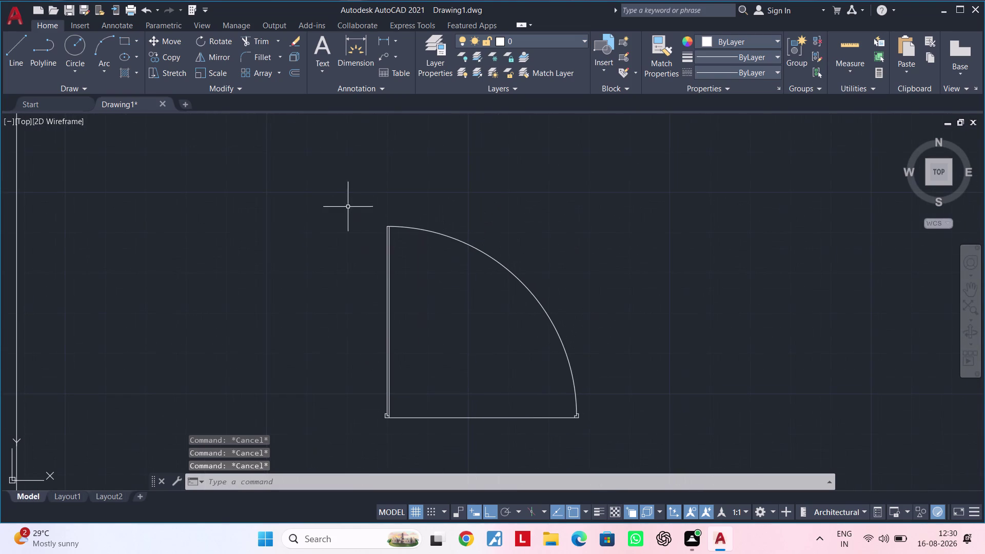
key(Escape)
Attempt and abandon several selection windows around the door swing.
click(338, 177)
middle_click(616, 430)
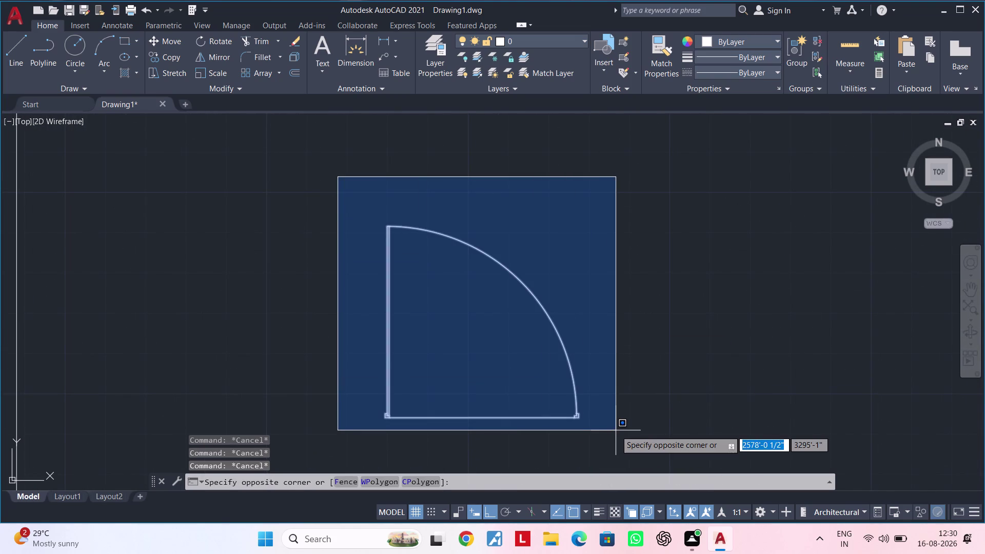
key(Escape)
key(Escape)
click(589, 199)
middle_drag(514, 308, 557, 241)
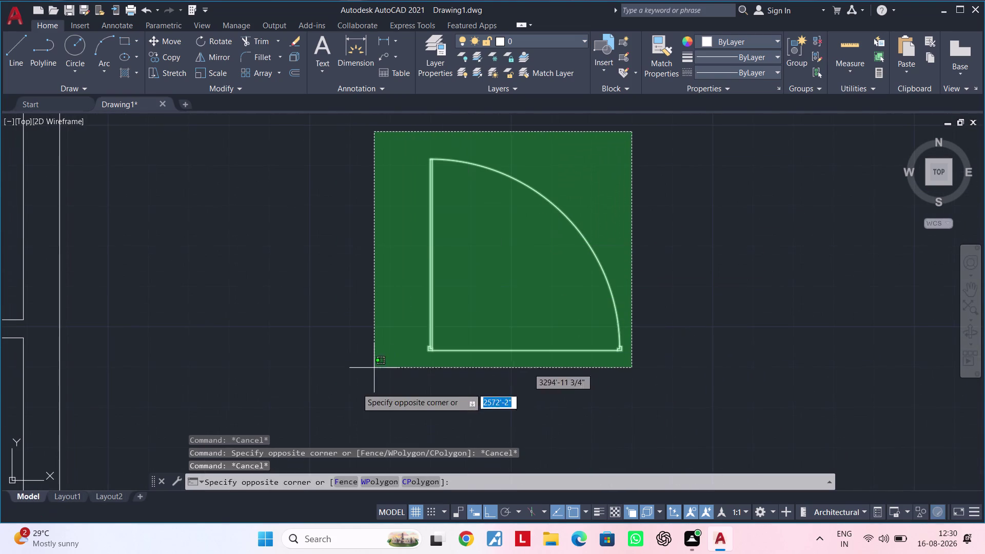
click(368, 387)
key(Escape)
key(Escape)
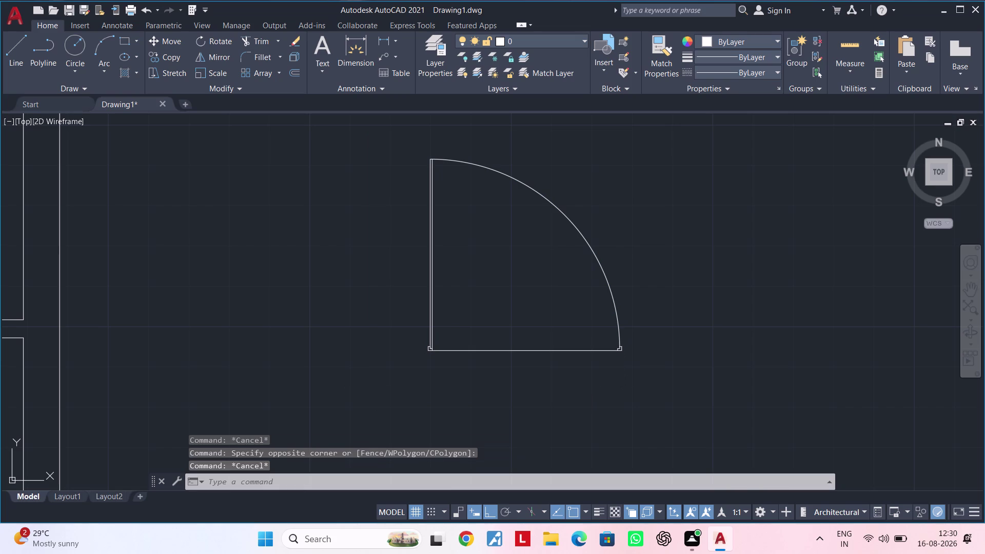
key(Escape)
key(Escape)
key(Escape)
key(Escape)
scroll(down, 3)
middle_drag(410, 407, 382, 403)
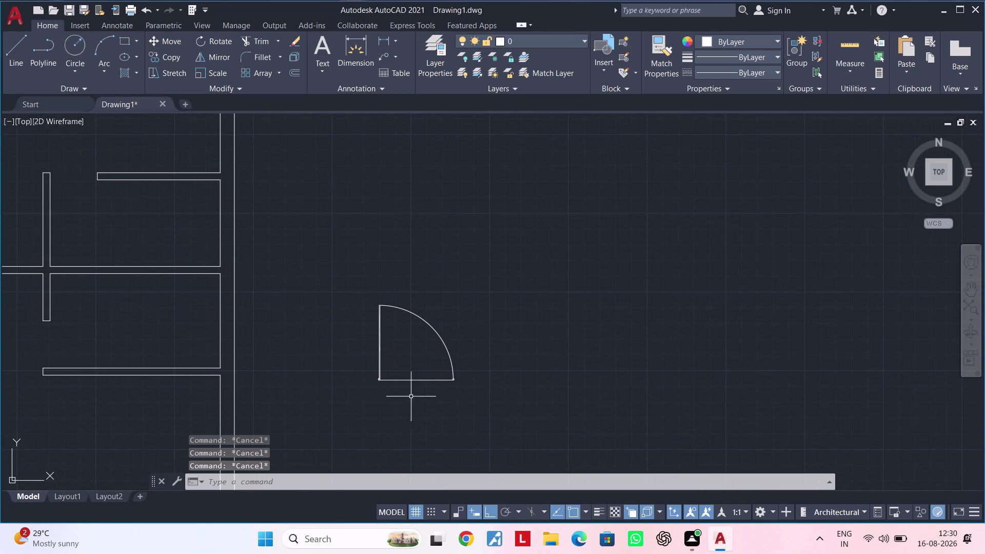
scroll(up, 3)
middle_drag(408, 391, 422, 386)
click(536, 193)
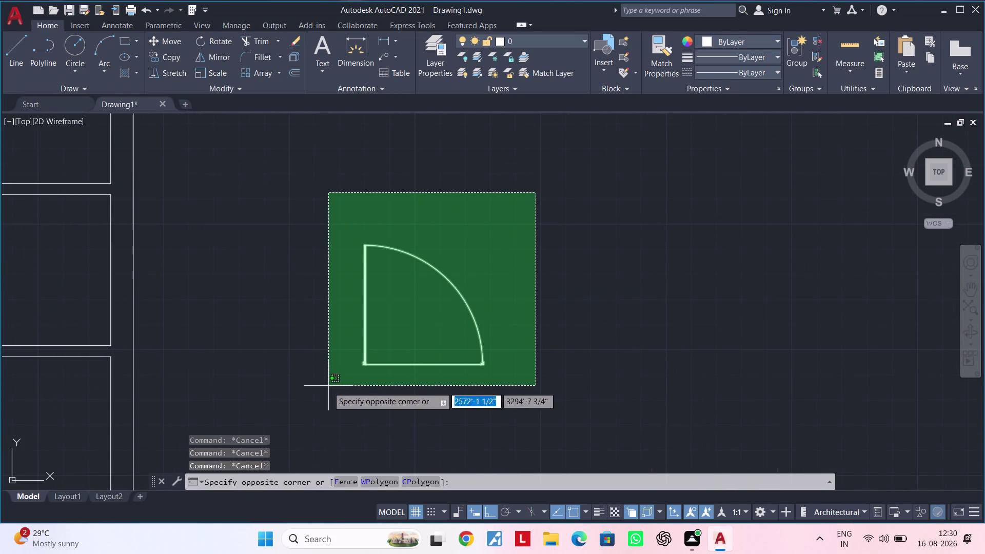
click(317, 398)
key(Escape)
key(Escape)
Select the line across the door's base.
scroll(up, 3)
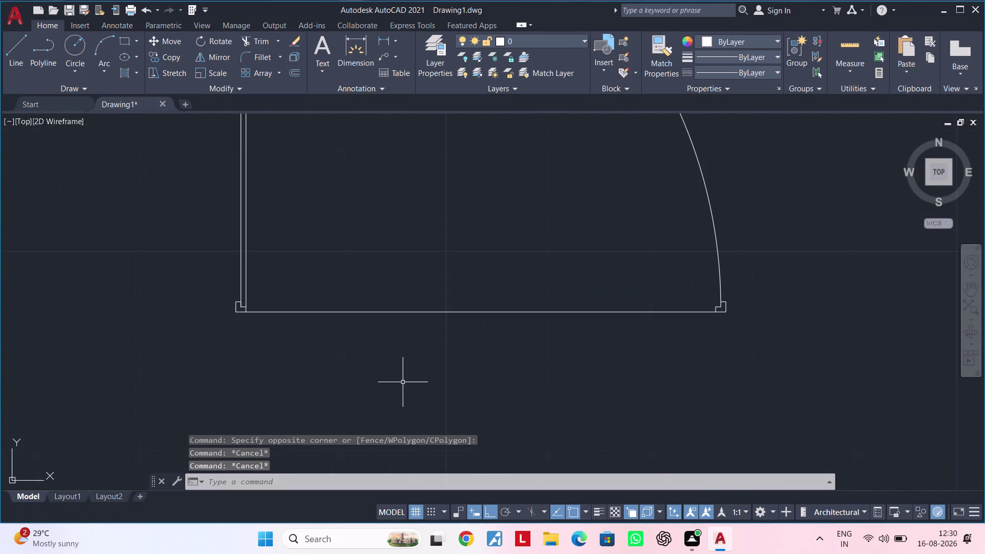
middle_drag(403, 382, 398, 431)
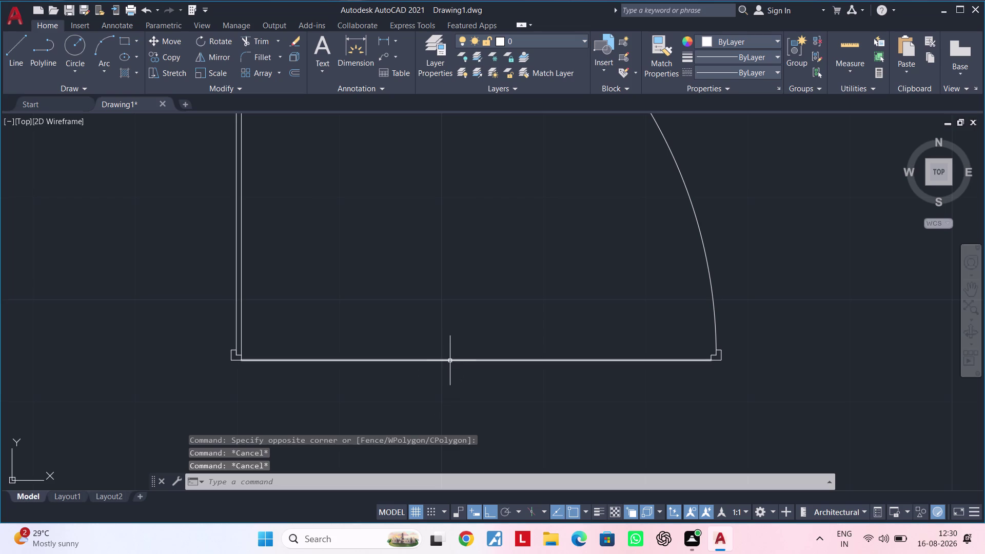
click(450, 360)
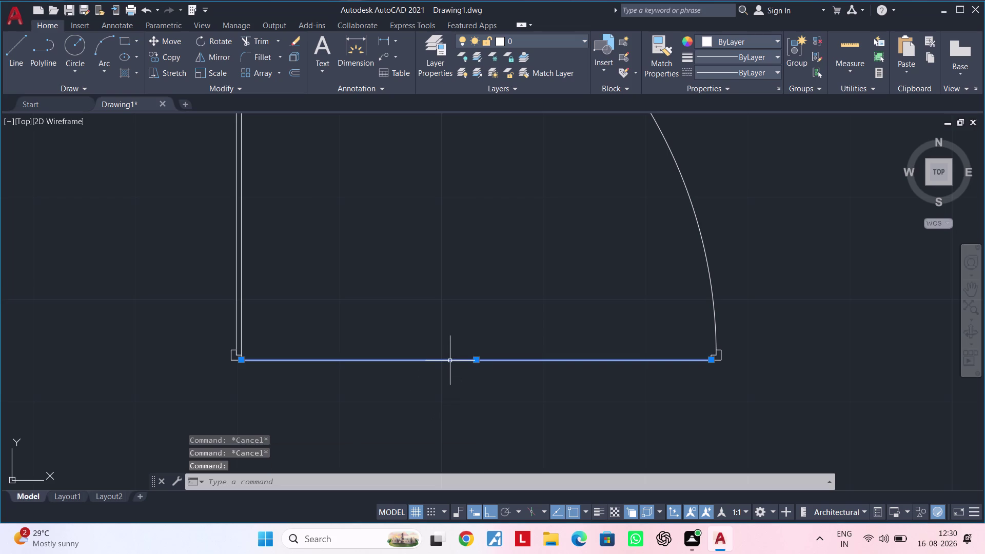
key(Escape)
click(456, 361)
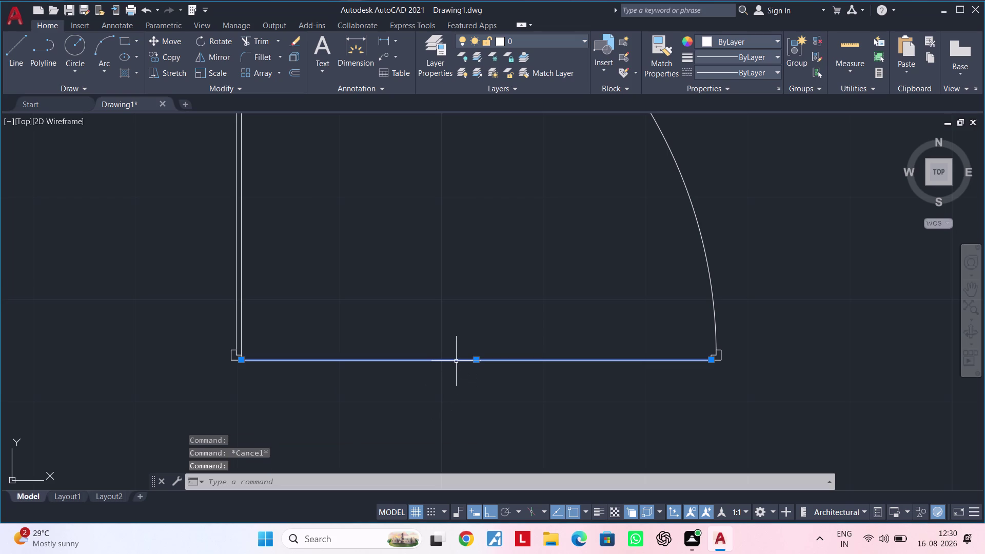
Try TRIM and cancel it, then window-select the door leaf and swing arc.
text(tr)
key(space)
click(456, 358)
scroll(down, 3)
middle_click(469, 381)
key(Escape)
key(Escape)
click(550, 246)
click(373, 412)
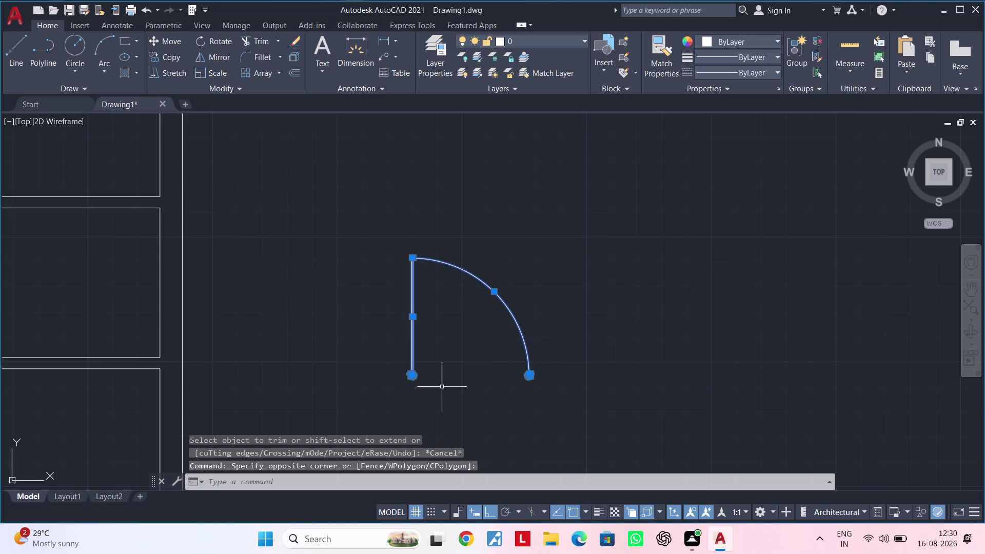
Window-select the door leaf and swing arc.
middle_drag(468, 360, 465, 314)
key(d)
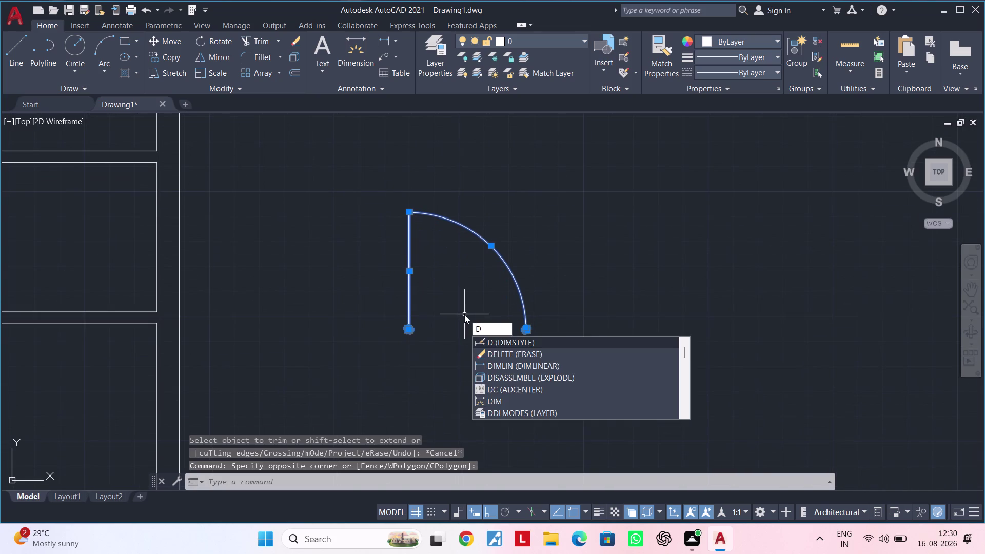
key(Escape)
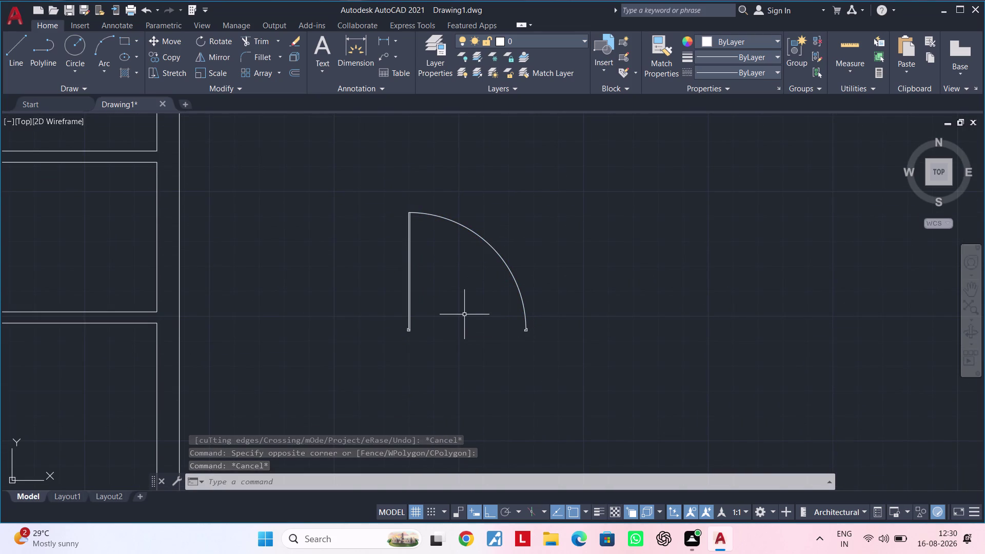
key(Escape)
key(Escape)
click(541, 181)
click(365, 362)
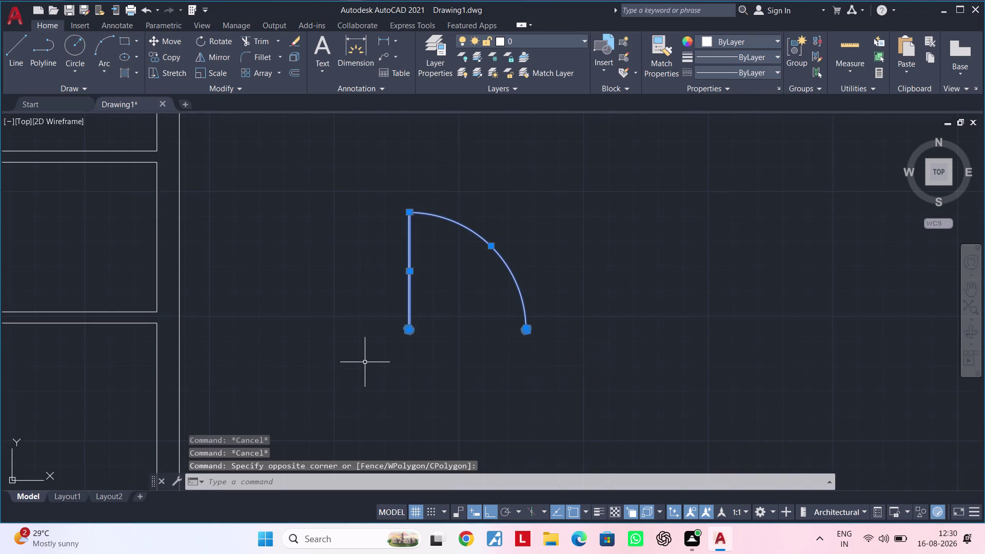
Open the block insertion palette and reselect the door leaf and arc.
text(in)
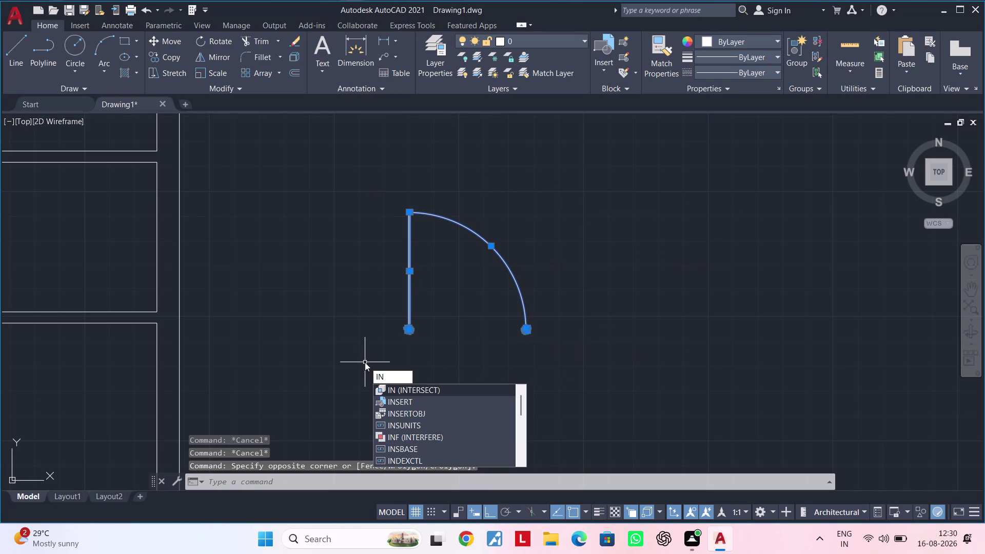
click(420, 404)
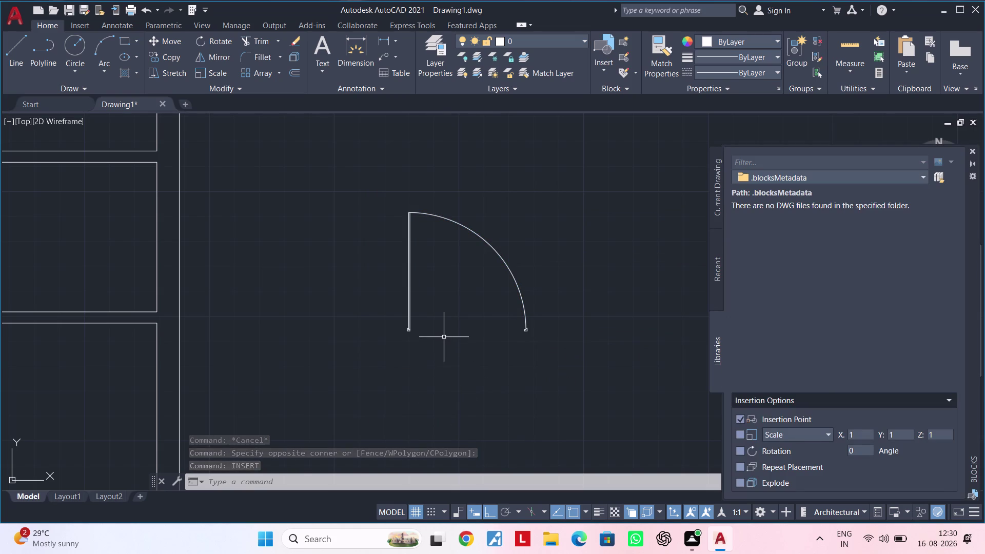
click(724, 289)
click(718, 279)
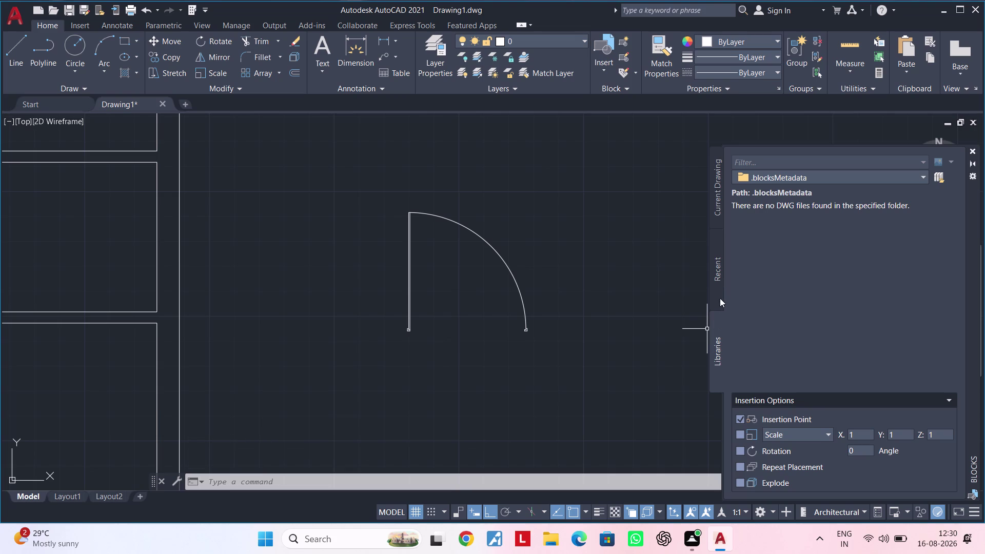
drag(362, 190, 369, 193)
click(627, 373)
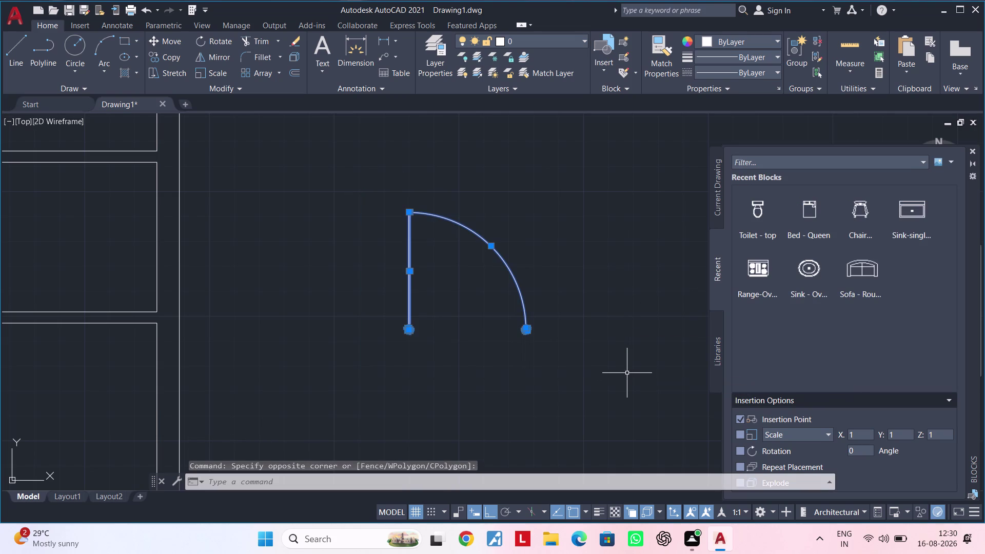
Define the selected door leaf and arc as block D1.
text(b)
key(space)
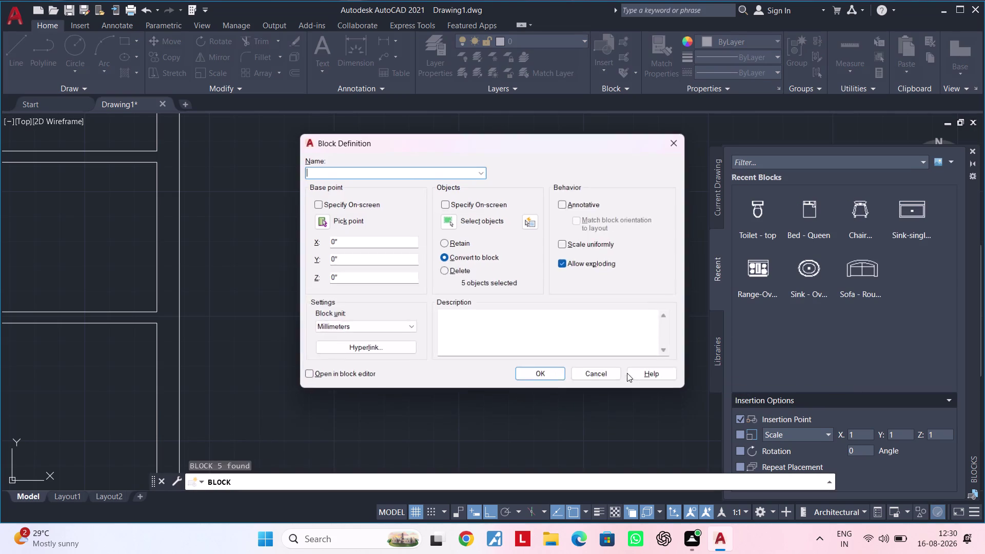
click(380, 175)
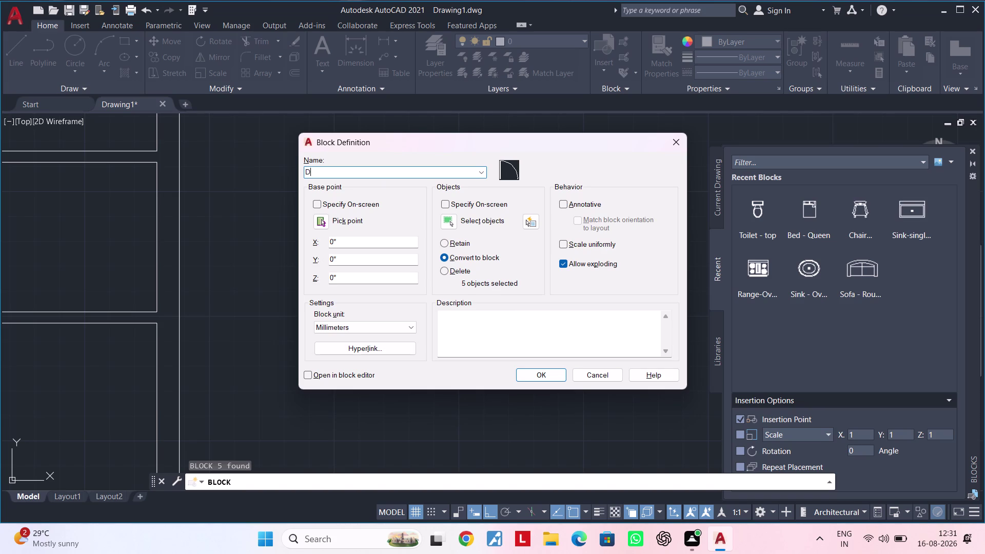
key(Return)
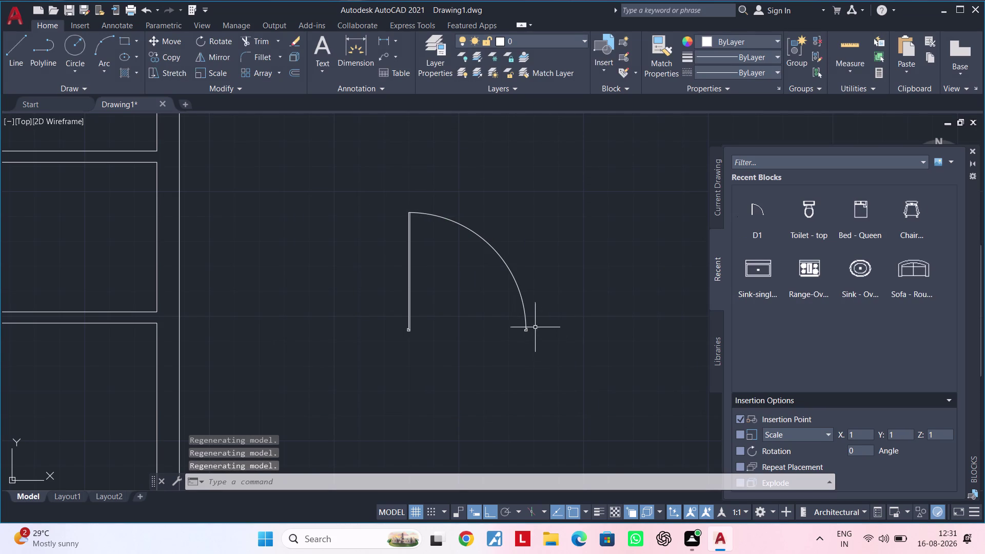
Close the Blocks palette and return to the floor plan view.
scroll(up, 3)
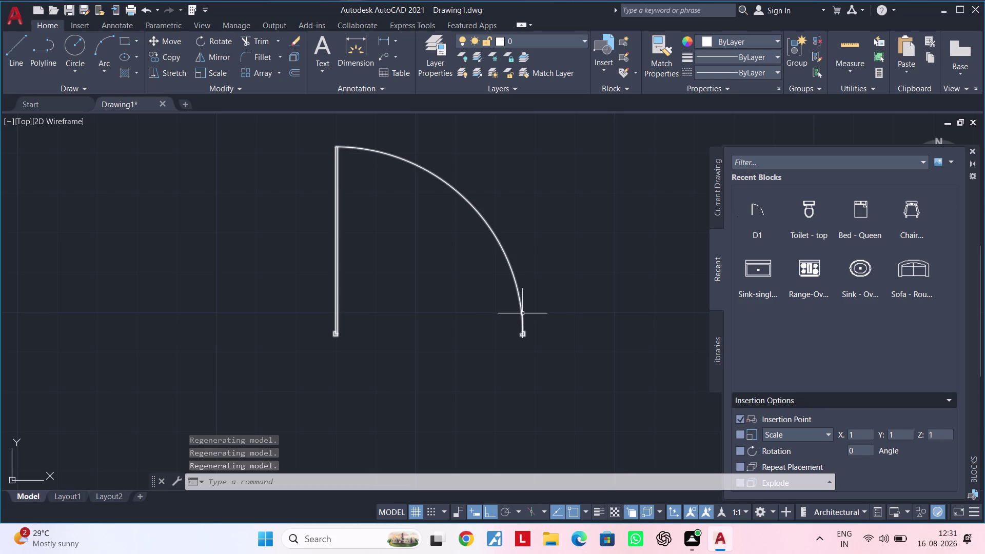
click(973, 152)
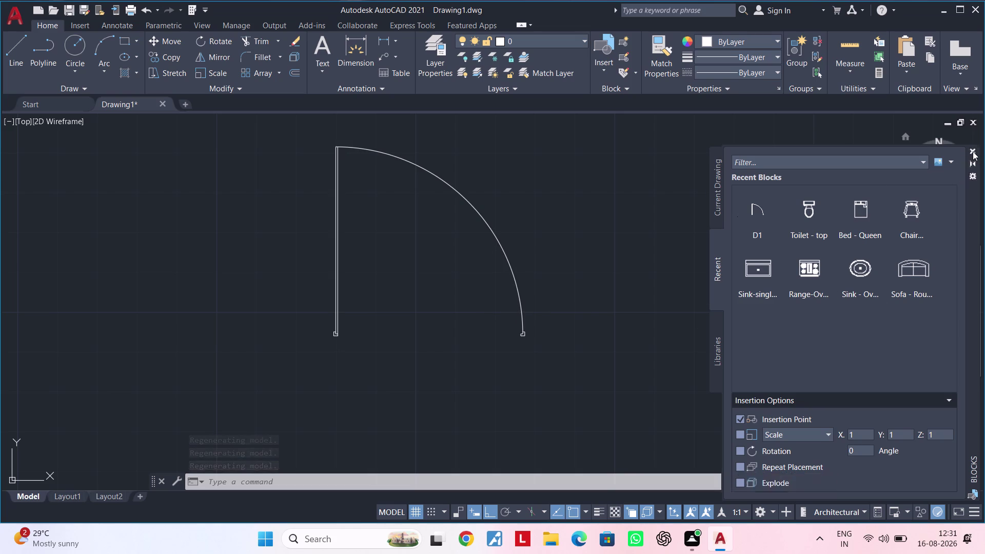
scroll(down, 3)
middle_drag(543, 316, 593, 290)
key(Escape)
key(Escape)
key(Escape)
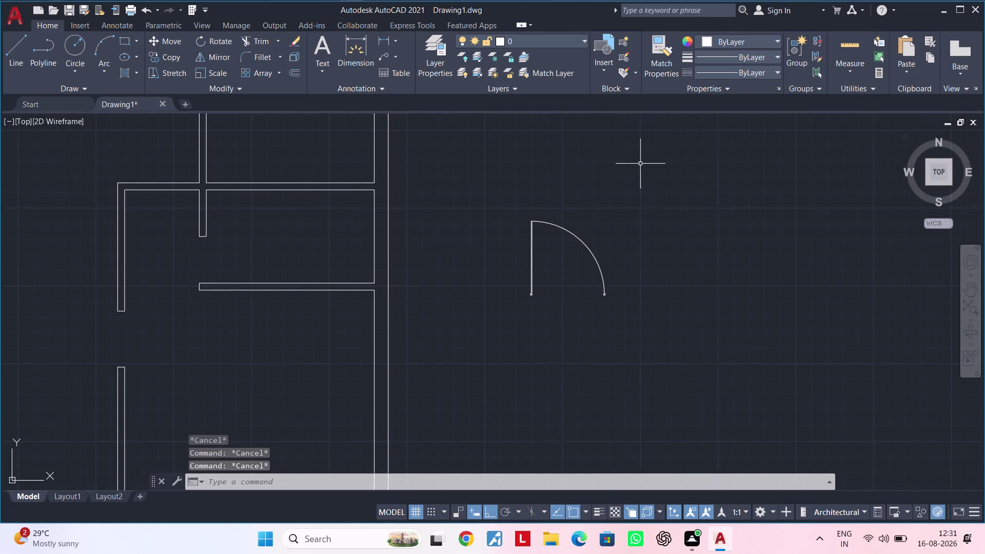
Select the D1 door block and start copying it from its hinge corner.
click(646, 145)
click(486, 322)
middle_drag(502, 324, 540, 310)
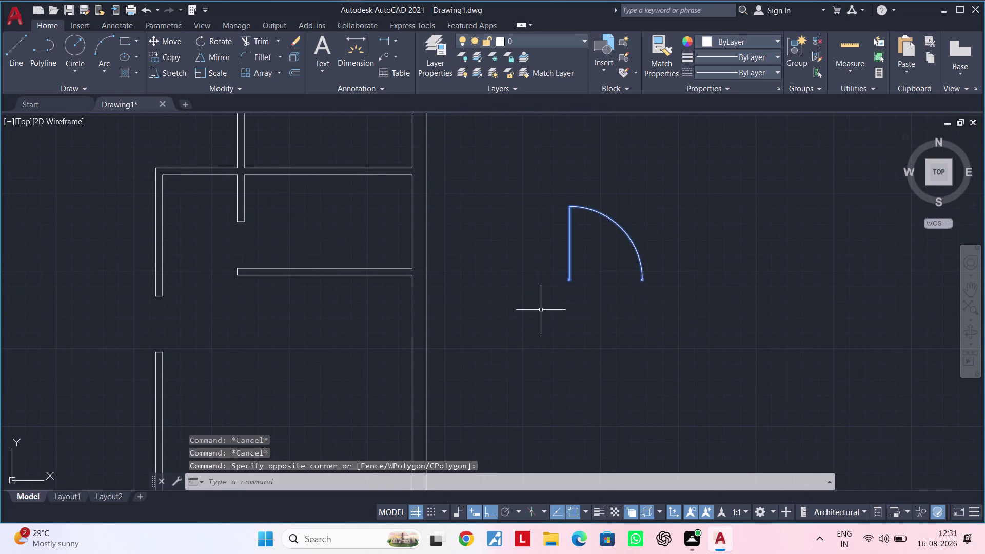
key(c)
key(o)
key(space)
scroll(up, 3)
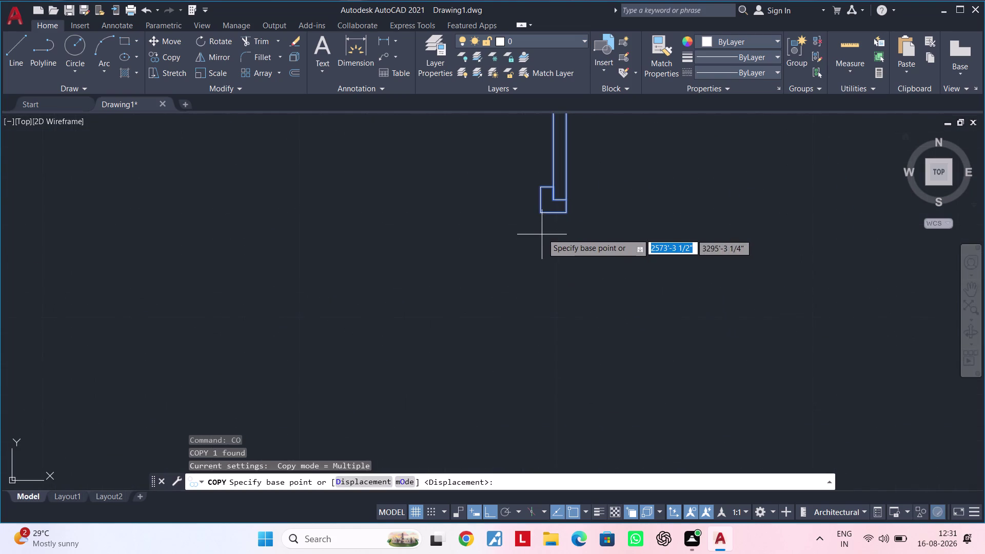
click(541, 213)
Drop the door copy at the wall opening's corner, check its fit, and end the copy.
scroll(down, 3)
middle_drag(458, 322, 764, 227)
scroll(down, 3)
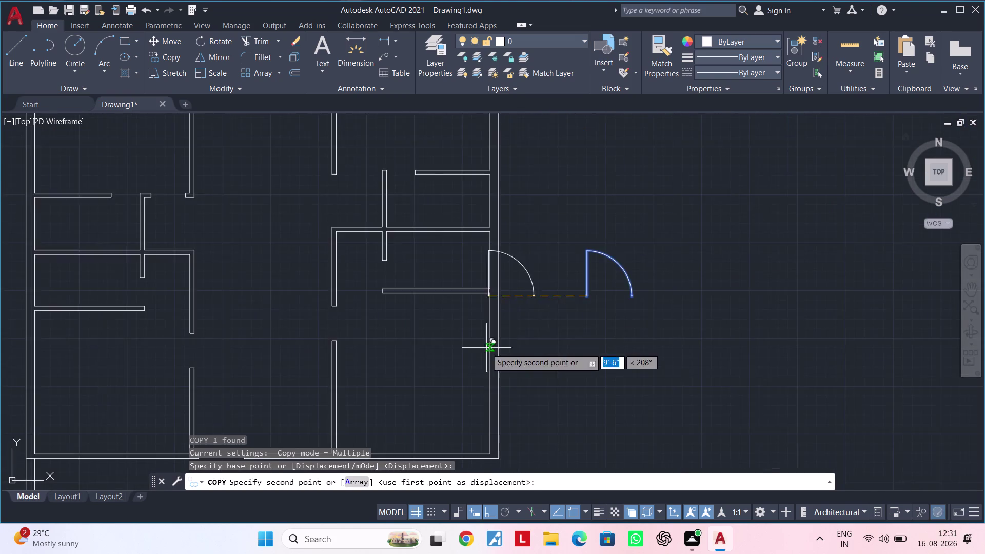
scroll(down, 3)
middle_drag(504, 335, 669, 261)
click(488, 509)
scroll(up, 3)
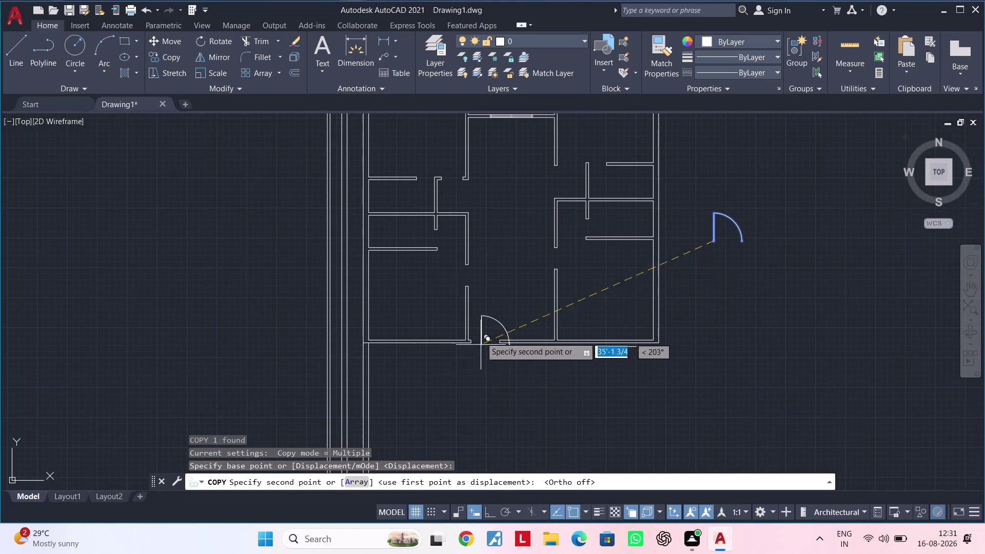
scroll(up, 3)
scroll(up, 3)
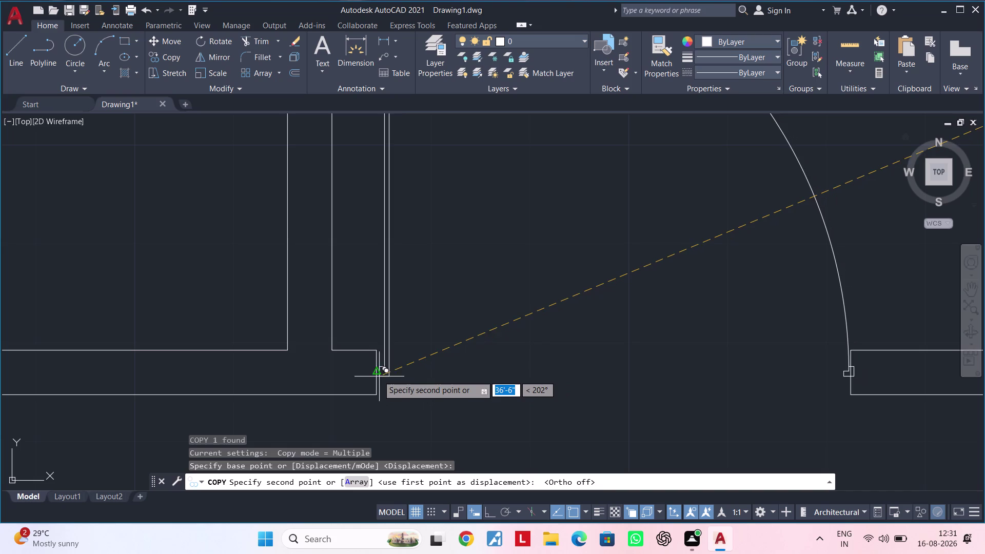
click(378, 374)
scroll(down, 3)
scroll(down, 3)
middle_drag(465, 386, 406, 290)
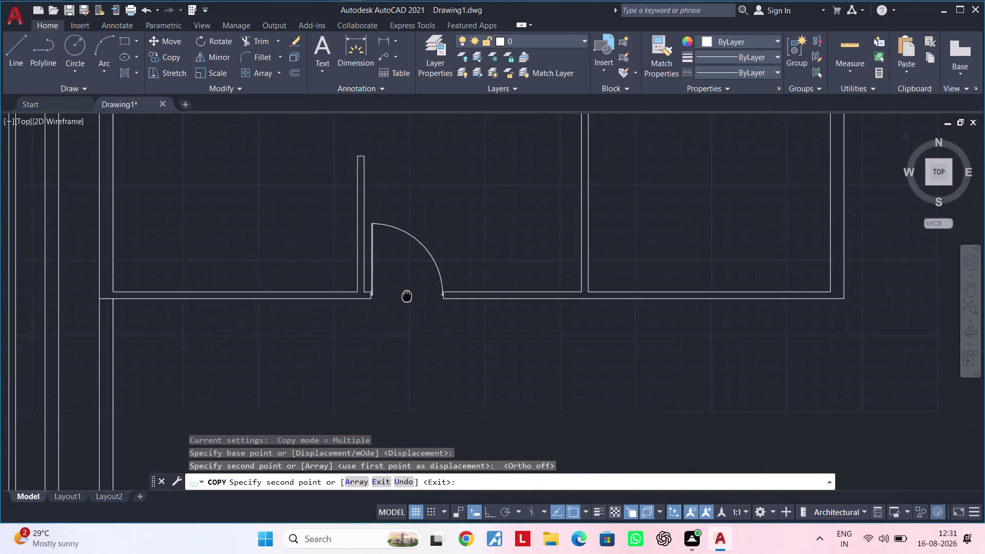
middle_drag(406, 290, 405, 275)
scroll(up, 3)
middle_drag(451, 365, 427, 450)
key(Escape)
key(Escape)
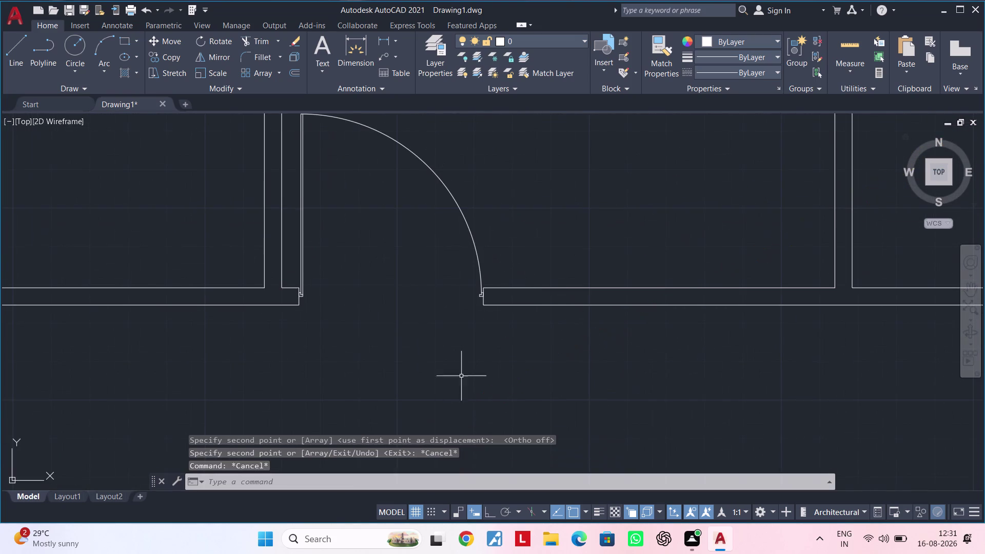
scroll(up, 3)
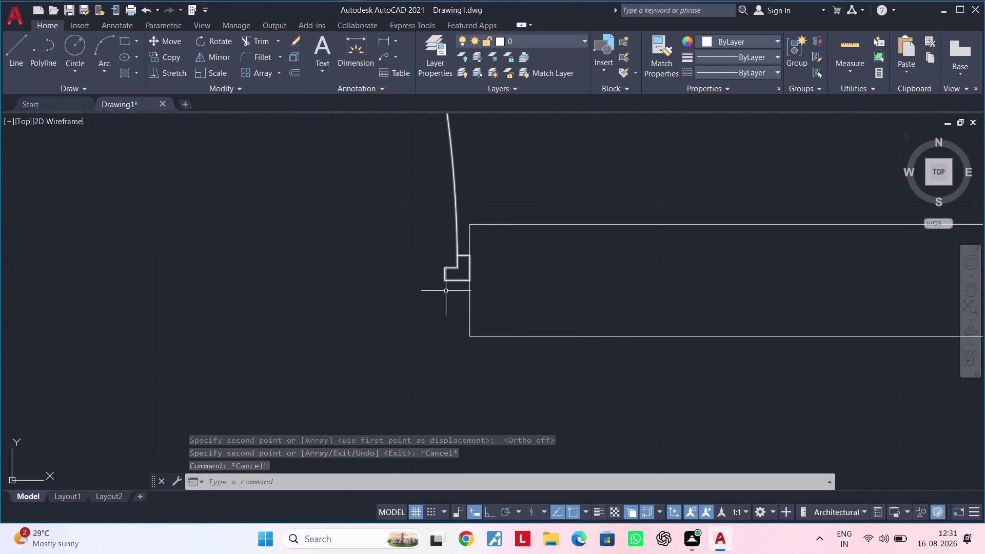
Zoom and pan to center the copied door sitting in the wall opening.
scroll(down, 3)
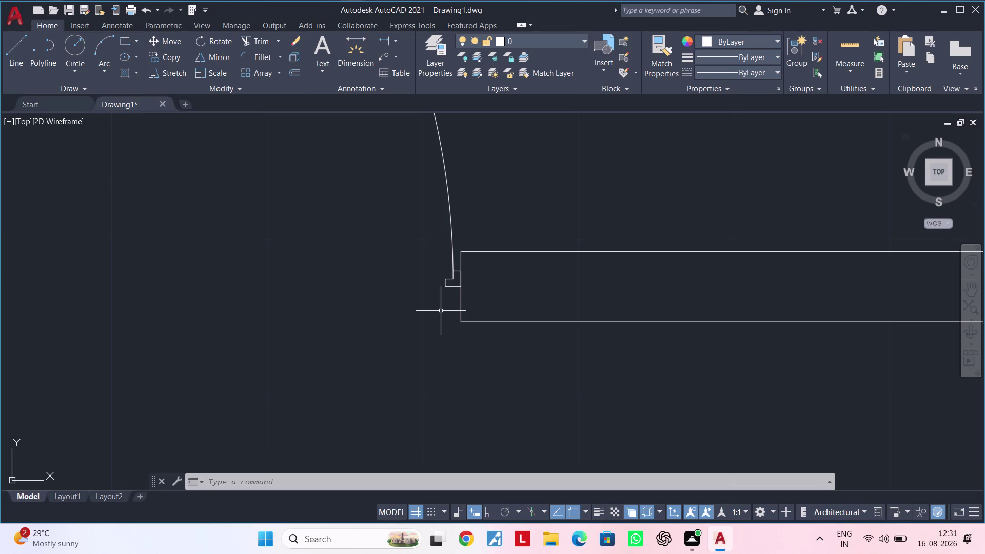
key(Escape)
key(Escape)
scroll(down, 3)
scroll(down, 3)
middle_drag(387, 342, 431, 323)
scroll(up, 3)
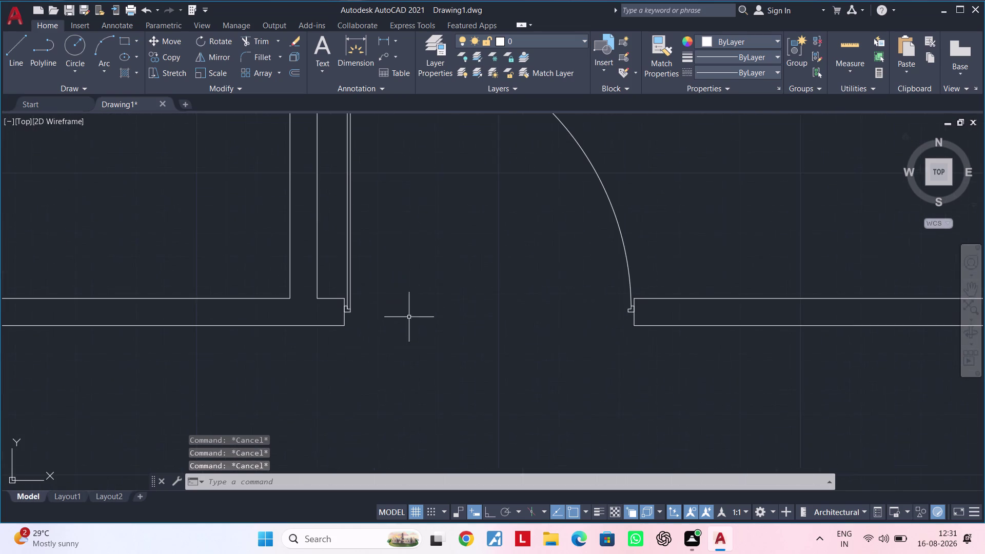
middle_drag(400, 327, 442, 315)
scroll(up, 3)
scroll(down, 3)
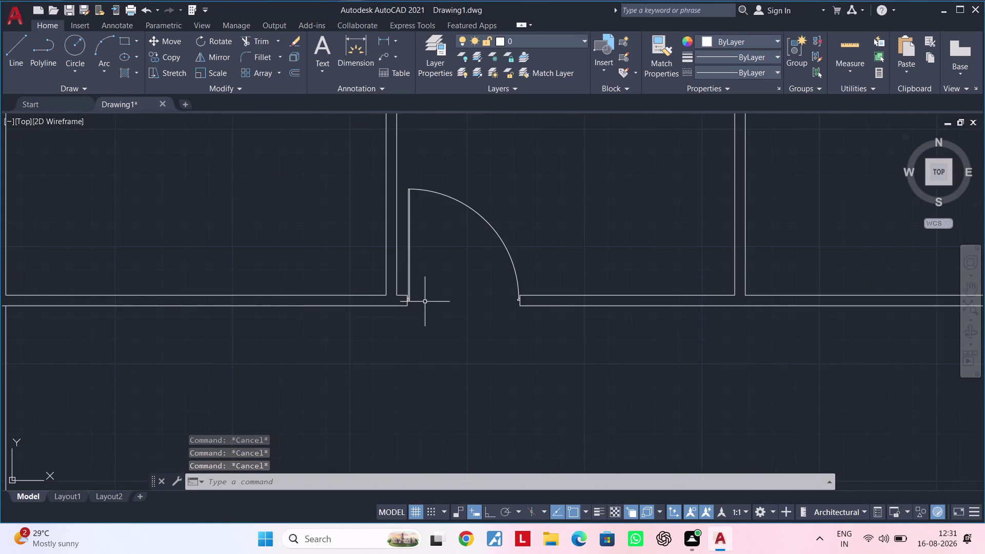
middle_drag(425, 301, 353, 364)
scroll(down, 3)
key(Escape)
Window-select the copied door in the opening and delete it.
click(408, 286)
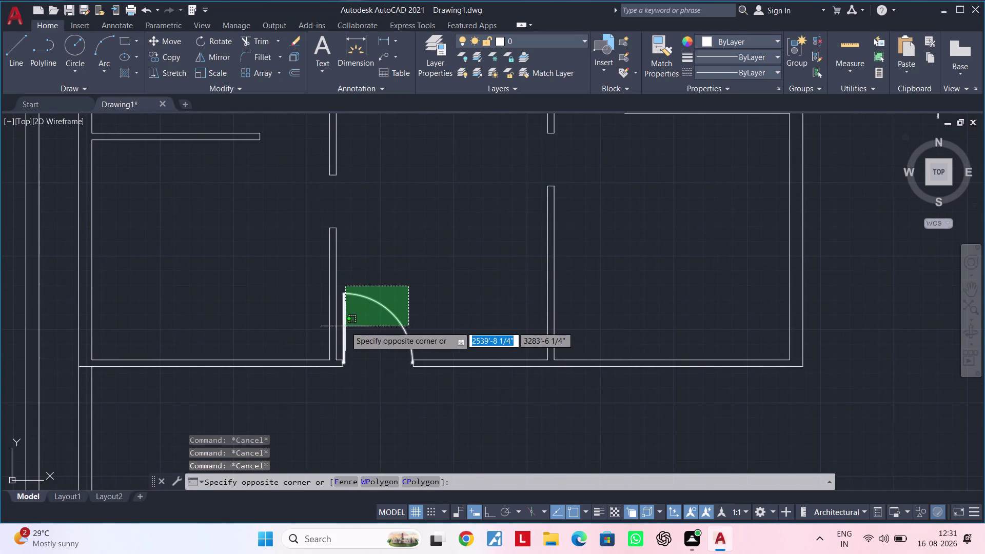
click(345, 327)
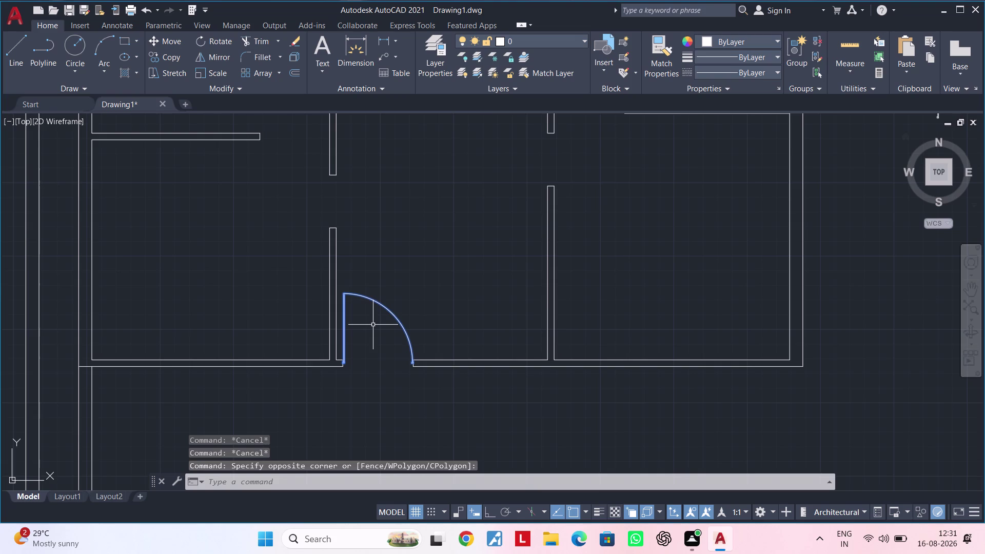
key(Delete)
middle_drag(450, 312, 258, 288)
Explode the original D1 door block into separate lines with X.
middle_drag(565, 260, 307, 470)
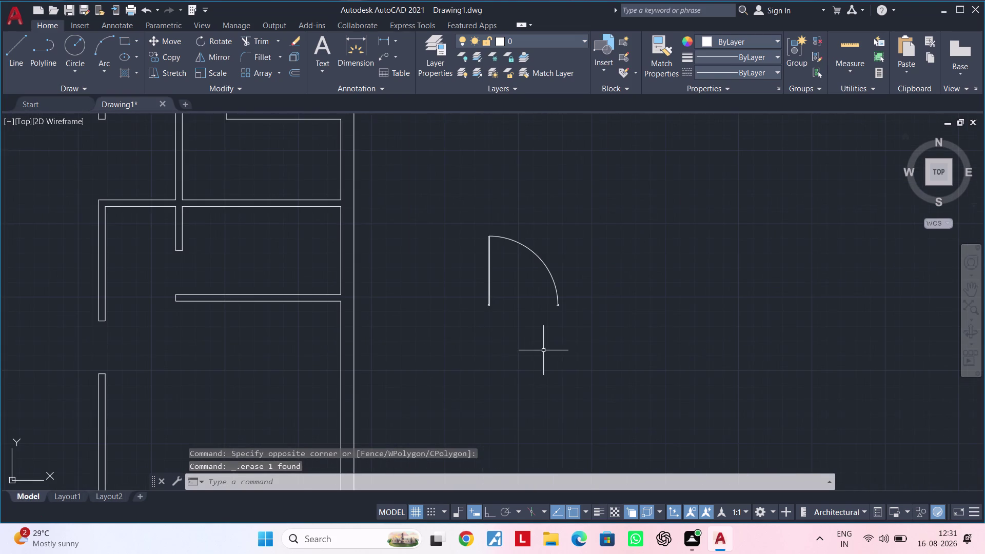
scroll(up, 3)
middle_drag(560, 319, 466, 365)
scroll(down, 3)
middle_drag(524, 339, 490, 346)
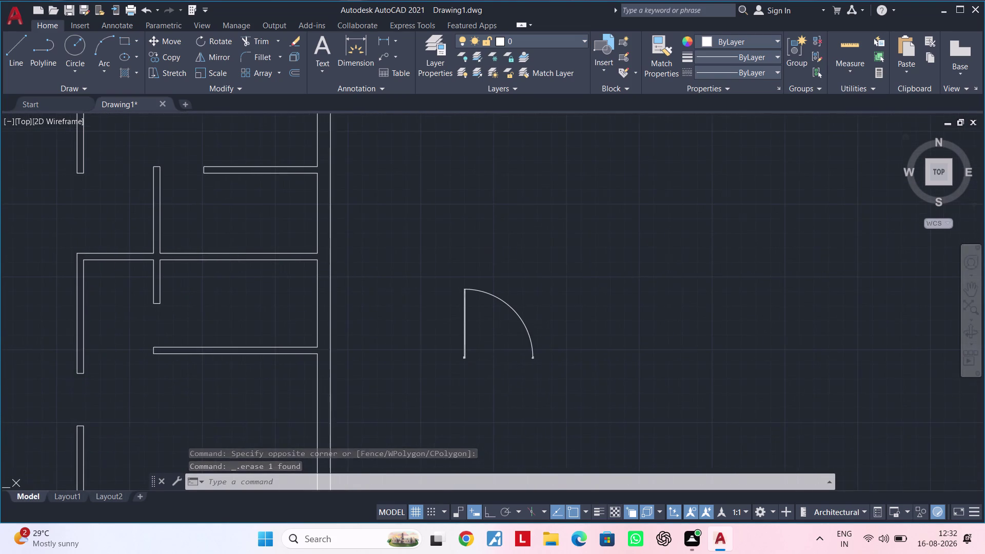
key(Escape)
click(612, 218)
click(411, 389)
text(X)
key(space)
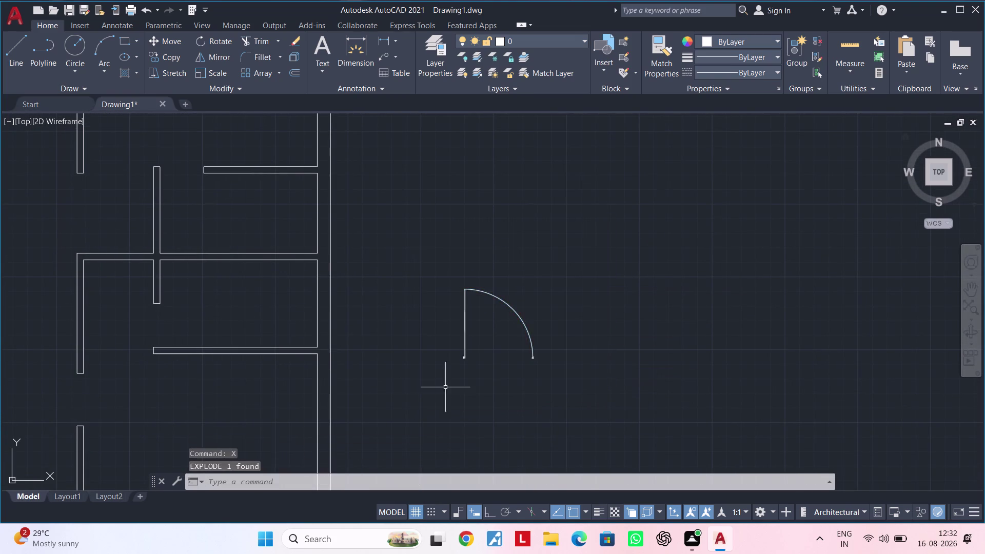
Erase the exploded door leaf and its swing arc.
scroll(up, 3)
middle_drag(496, 331, 417, 391)
scroll(up, 3)
scroll(down, 3)
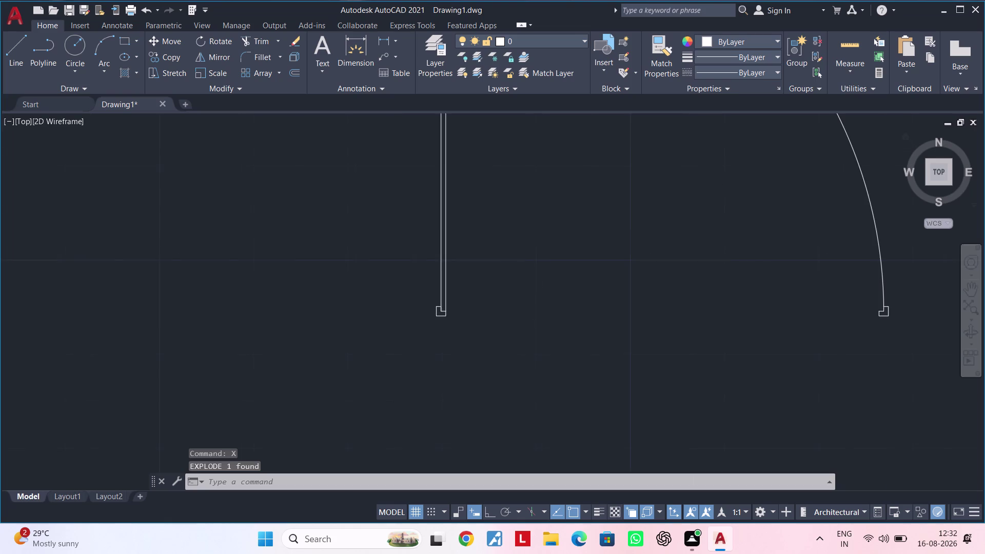
middle_drag(525, 283, 457, 390)
click(657, 188)
click(364, 295)
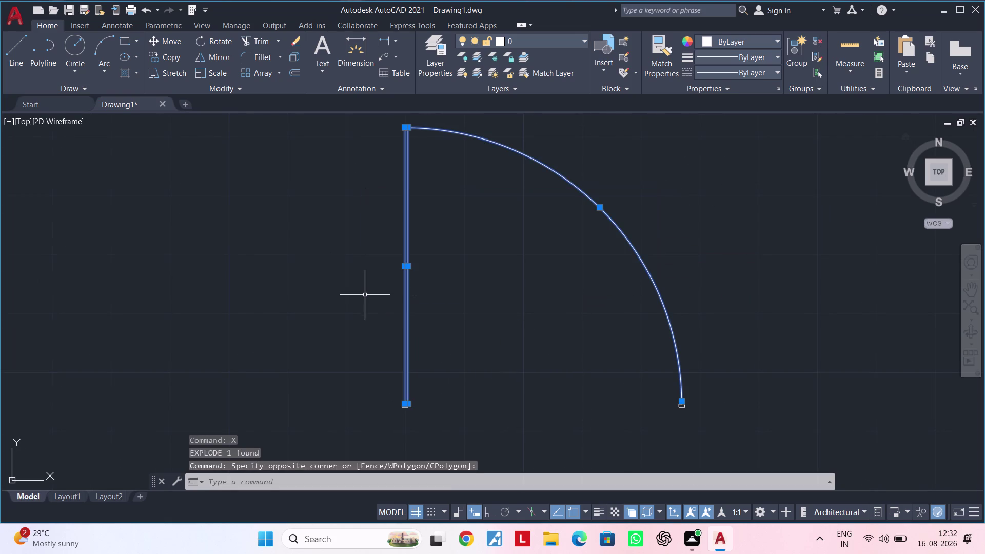
key(Delete)
Erase the leftover door fragments near the opening.
scroll(up, 3)
middle_drag(386, 405, 454, 356)
key(Escape)
key(Escape)
click(459, 312)
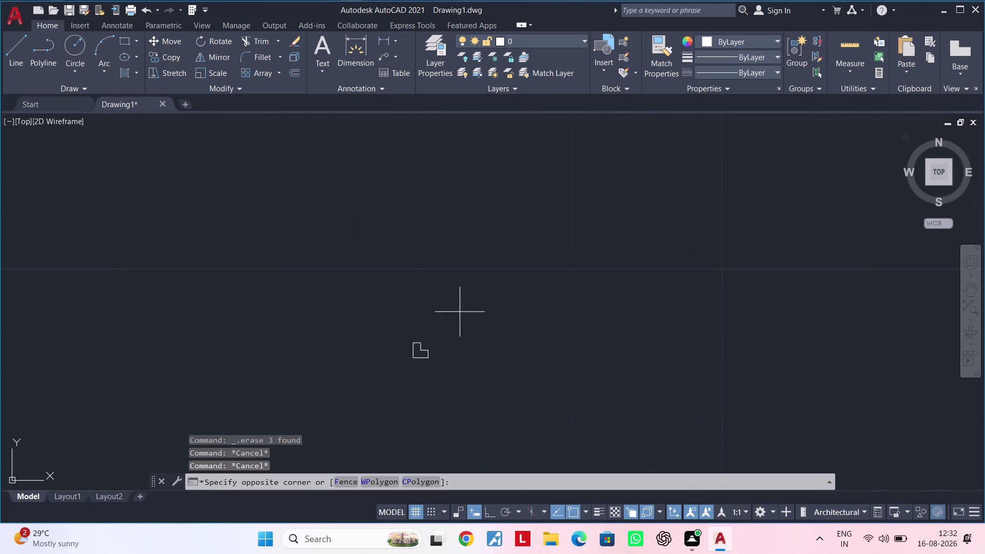
click(368, 371)
key(Delete)
scroll(down, 3)
middle_drag(557, 367, 529, 379)
scroll(up, 3)
drag(630, 353, 628, 359)
click(541, 419)
key(Delete)
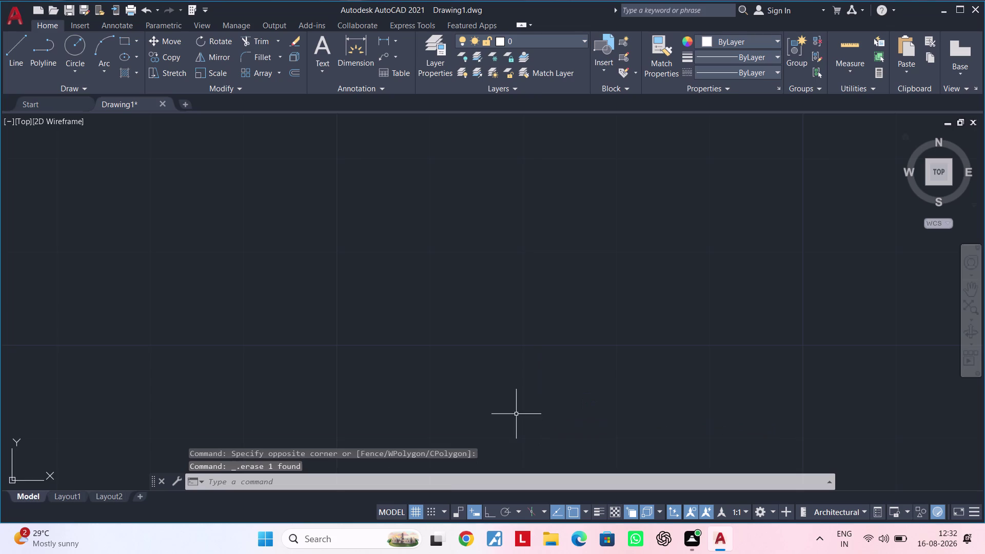
Pan back to the wall lines with no command left active.
middle_drag(509, 378, 553, 333)
scroll(down, 3)
middle_drag(385, 349, 443, 324)
key(Escape)
key(Escape)
key(Escape)
key(Escape)
key(Escape)
key(Escape)
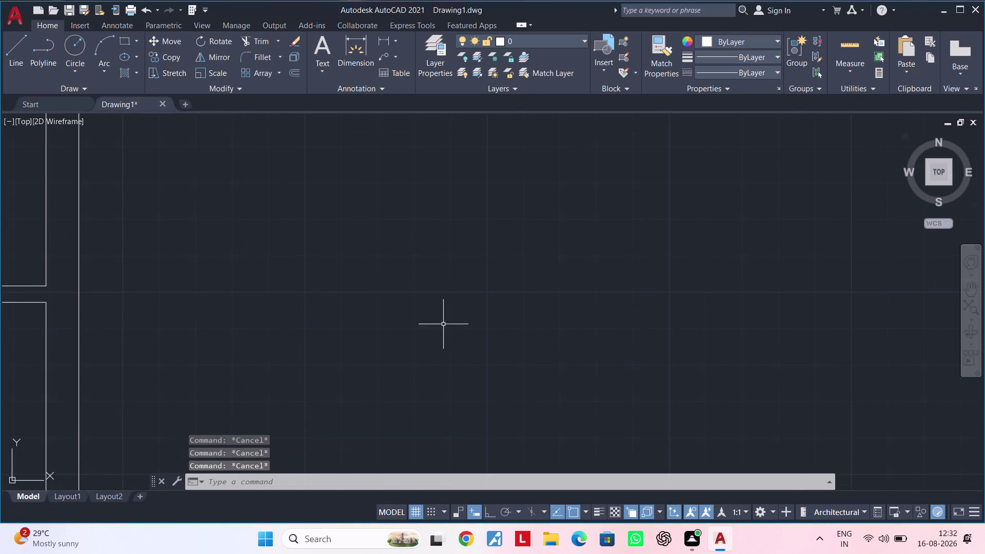
Start a line and draw the 4.5-inch downward frame segment.
key(Escape)
text(L)
key(space)
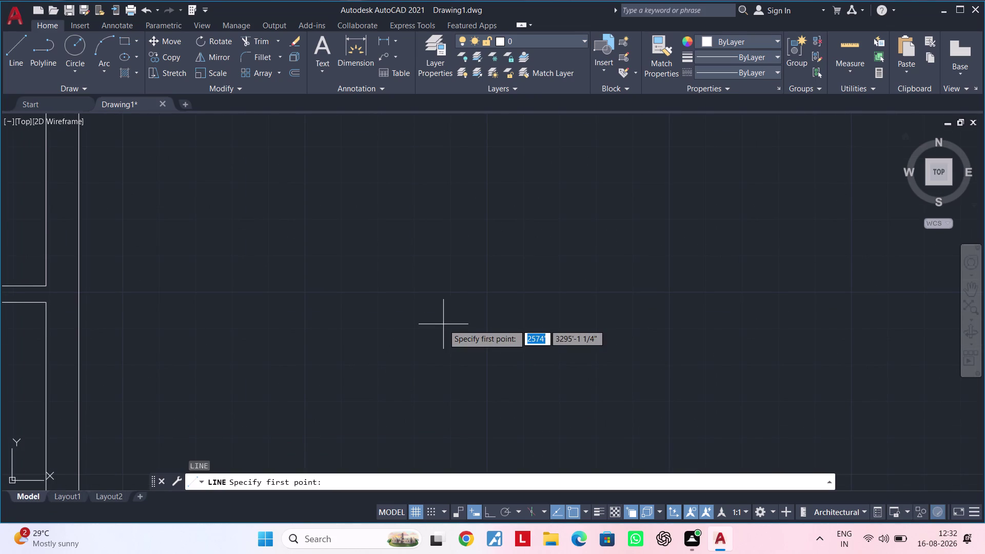
click(415, 304)
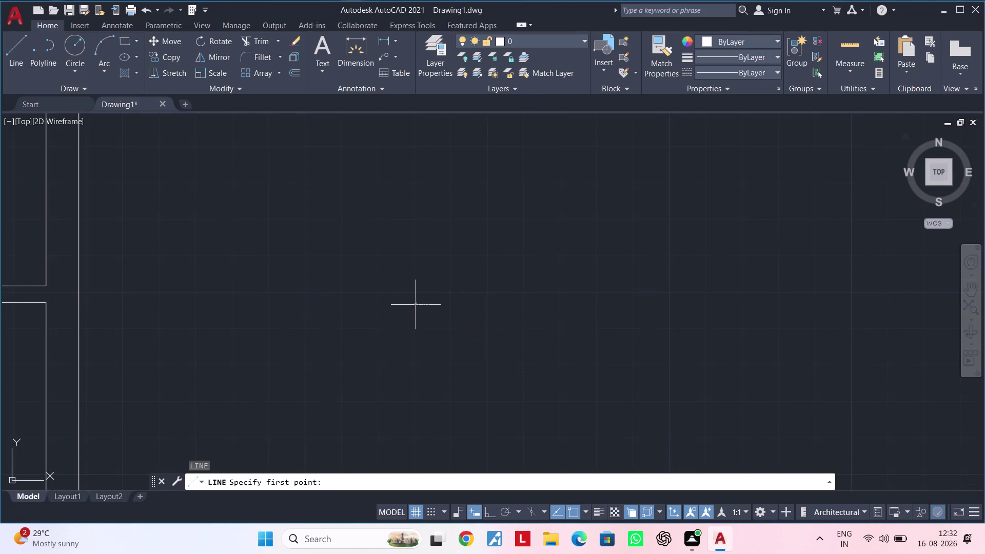
click(491, 516)
text(4)
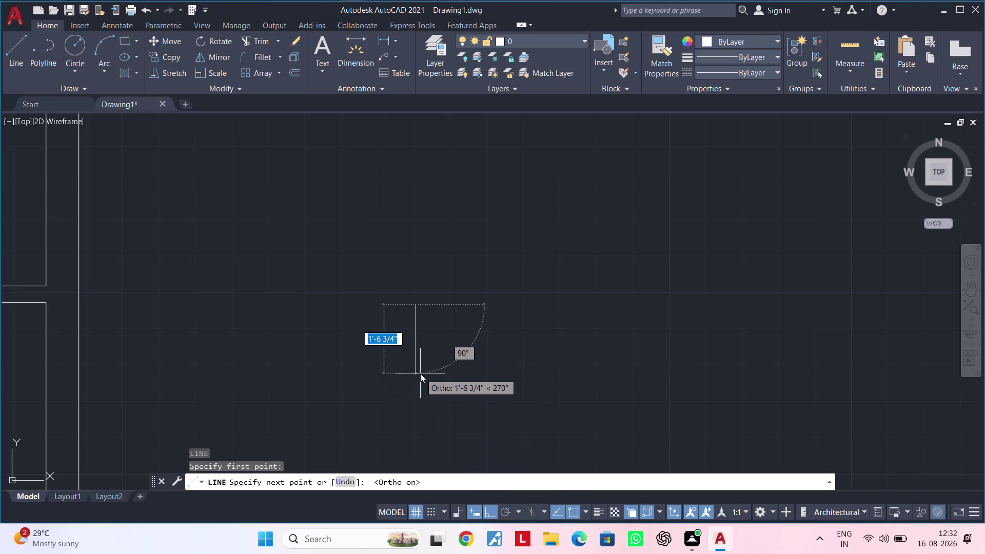
text(.5")
key(Return)
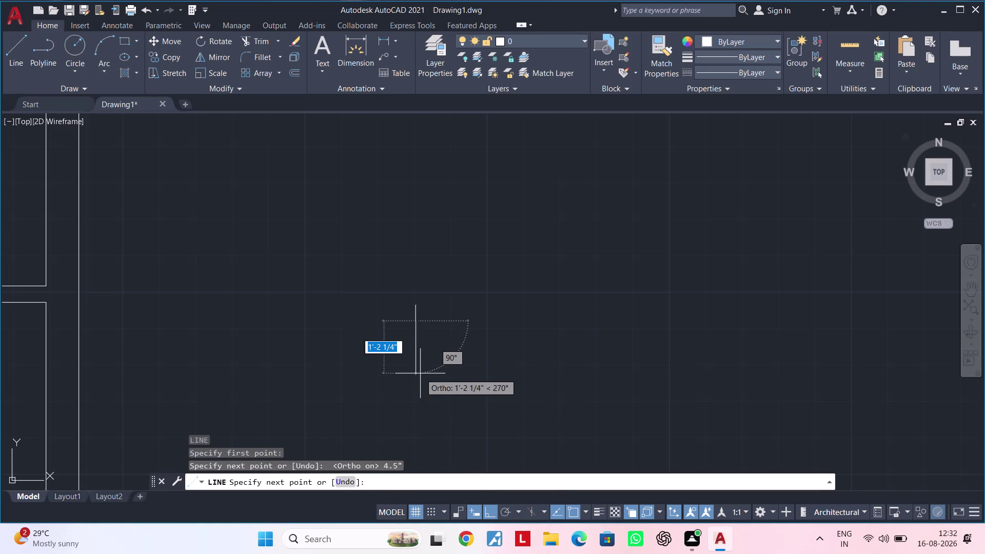
Add the 1-inch horizontal stub at the base and end the line.
scroll(up, 3)
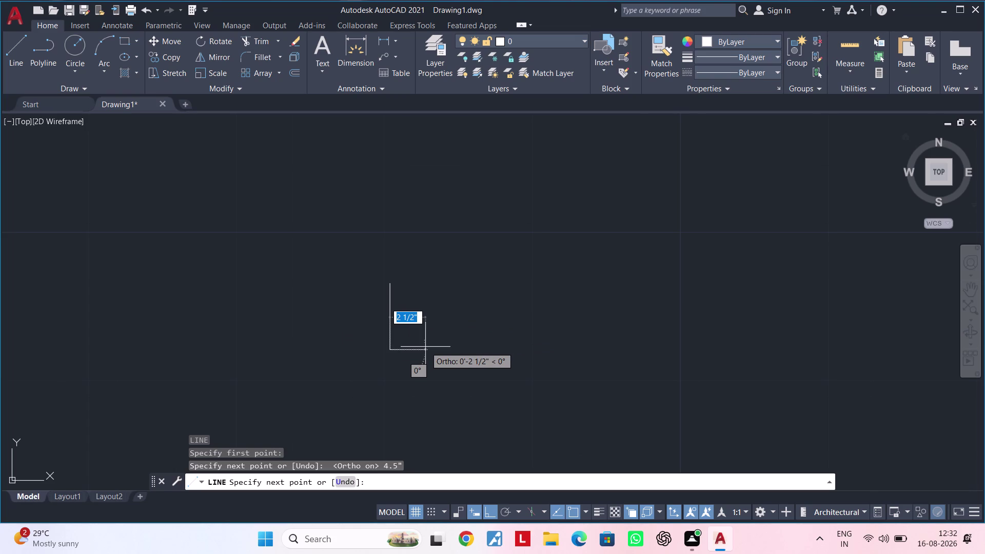
text(1)
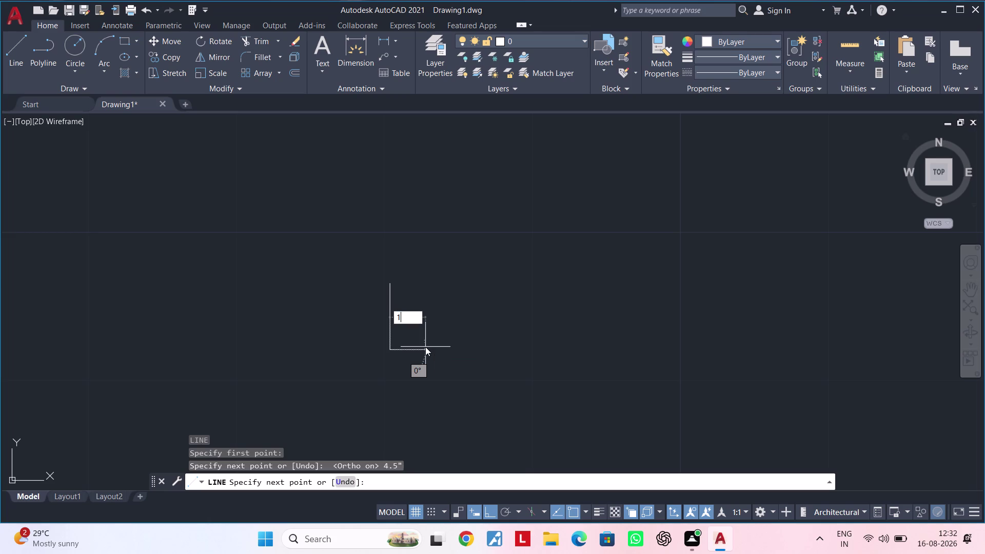
text(")
key(Return)
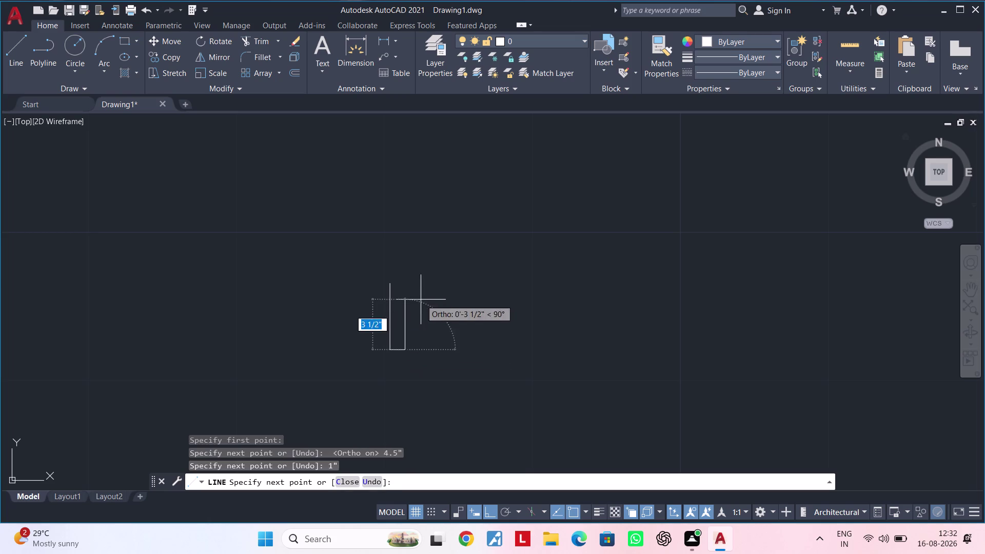
scroll(up, 3)
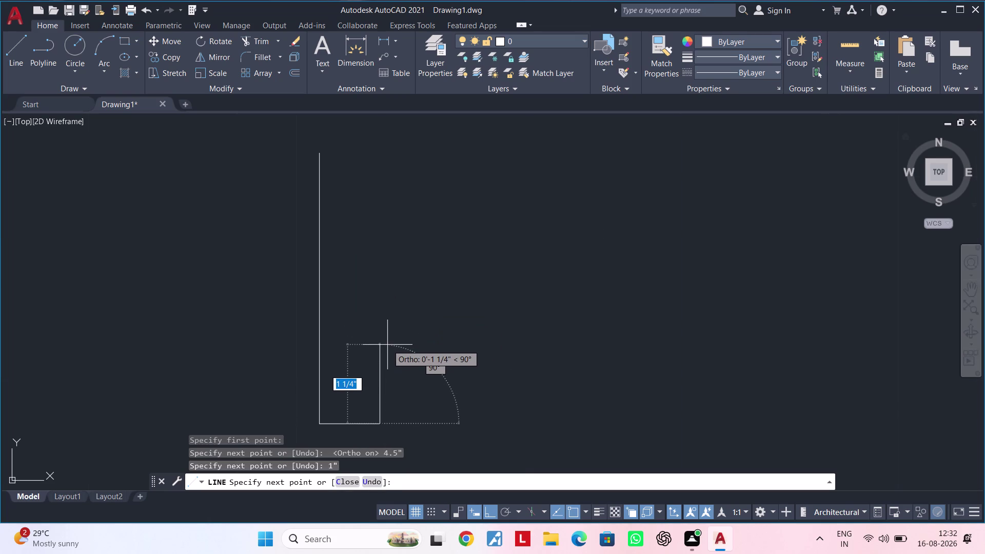
middle_drag(375, 192, 380, 328)
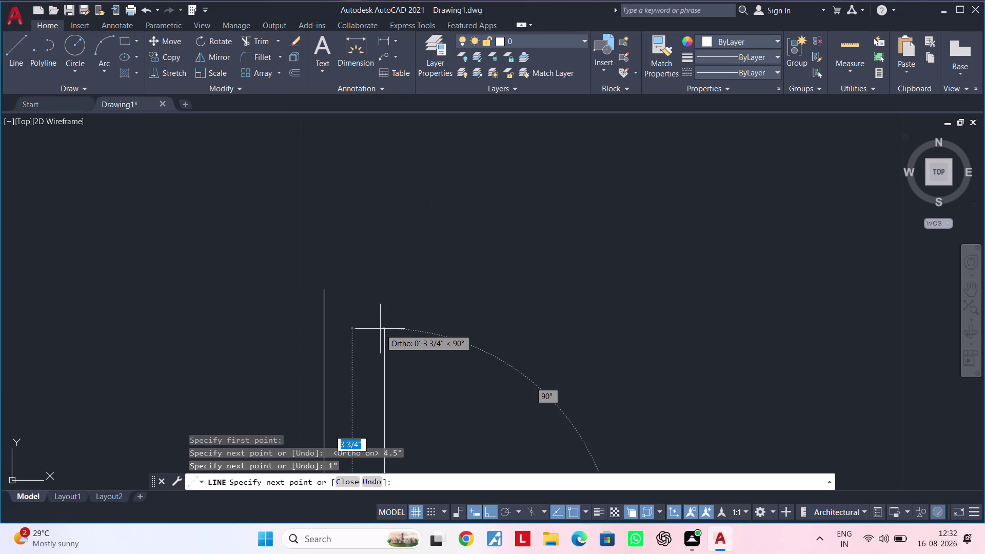
key(Escape)
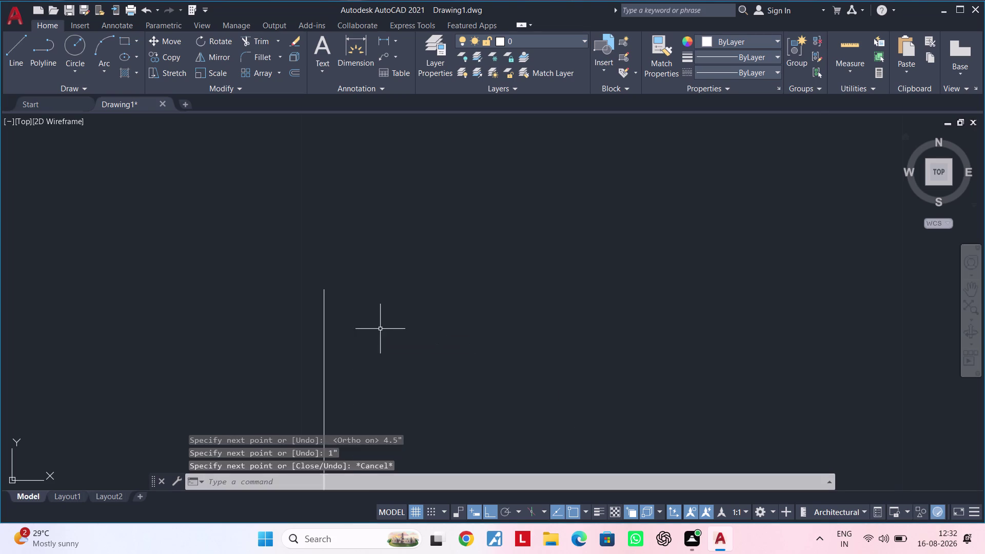
key(Escape)
Window-select the new L-shaped frame lines.
scroll(down, 3)
scroll(up, 3)
middle_drag(384, 314, 399, 290)
click(441, 259)
click(353, 410)
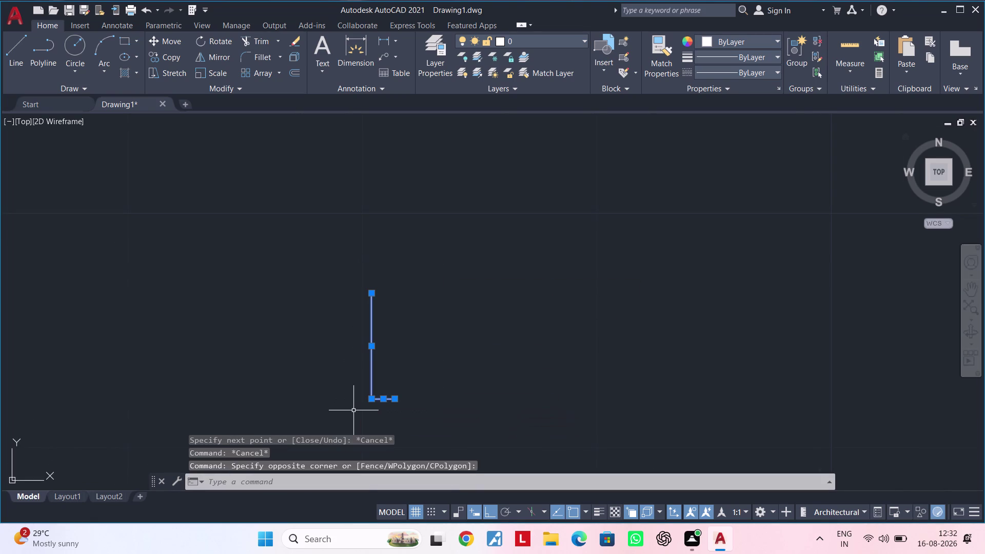
Delete the trial window-frame lines and cancel any active command.
key(Delete)
middle_drag(358, 407, 375, 360)
key(Escape)
key(Escape)
key(Escape)
key(Escape)
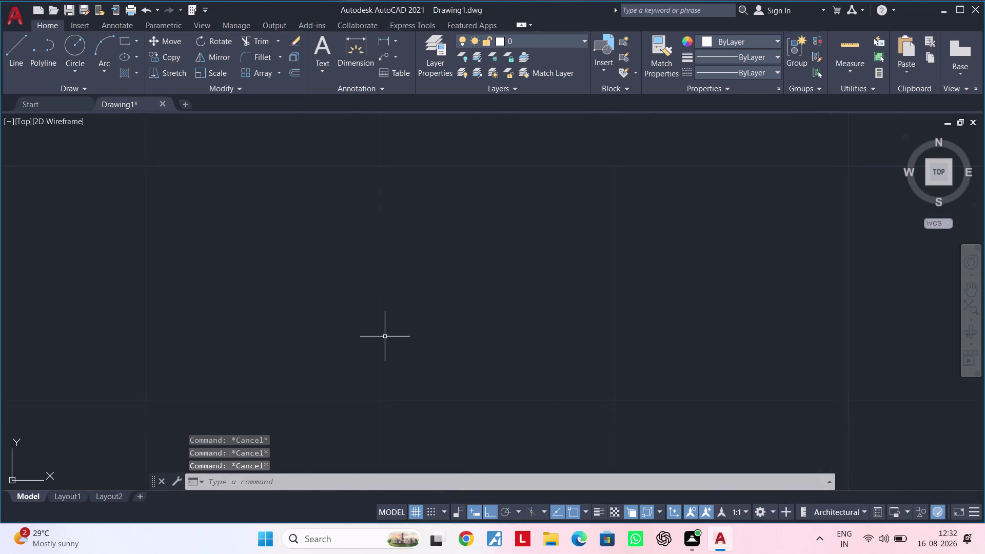
key(Escape)
key(Escape)
key(Escape)
Draw a 5-inch vertical test line.
text(L)
key(space)
click(390, 256)
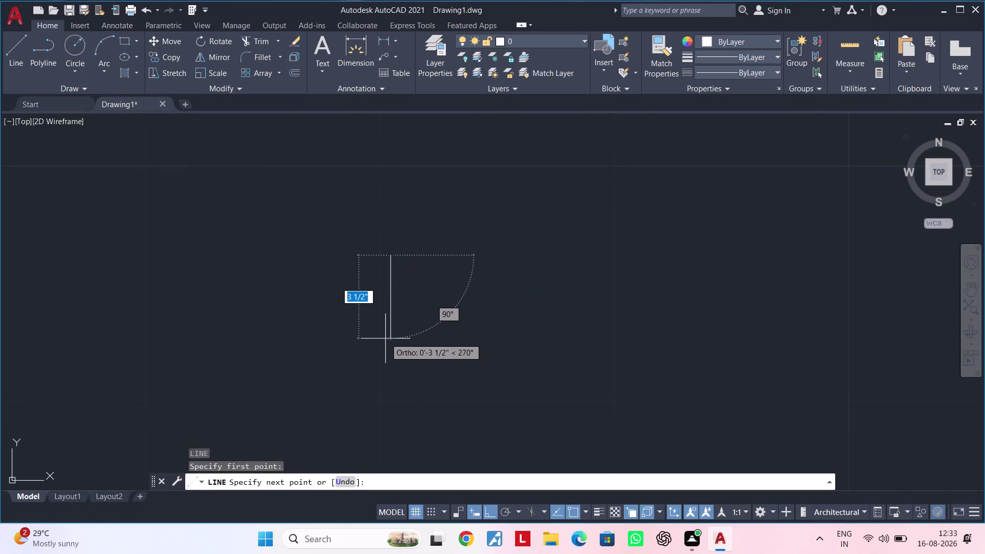
text(5")
key(Return)
key(backslash)
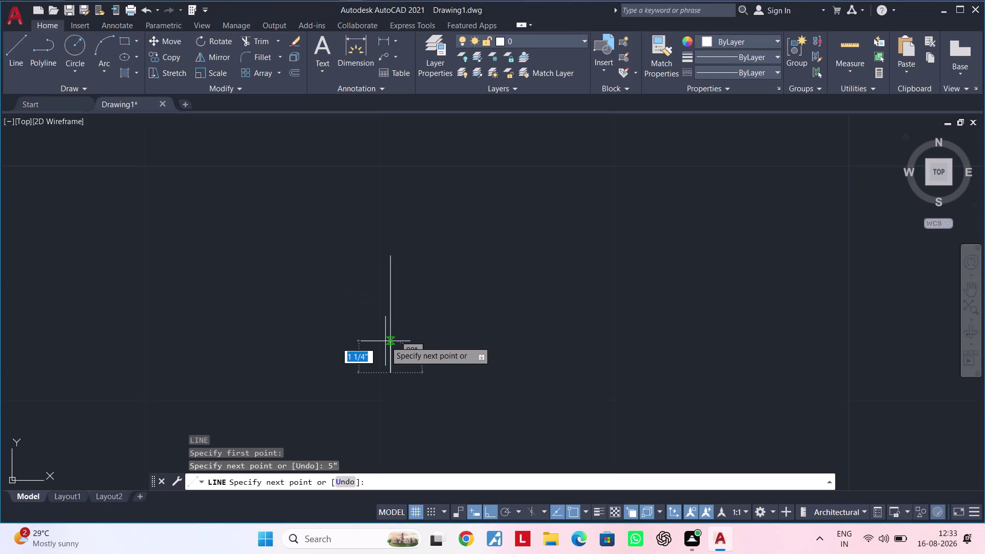
key(Escape)
key(Escape)
Erase the 5-inch test line so the drawing area is empty.
scroll(up, 3)
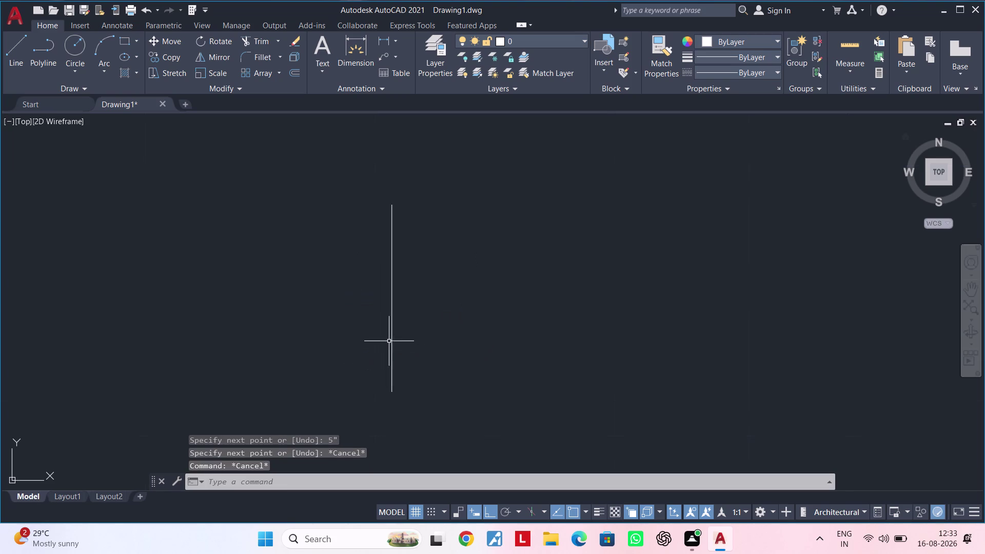
drag(466, 269, 455, 278)
click(298, 353)
key(BackSpace)
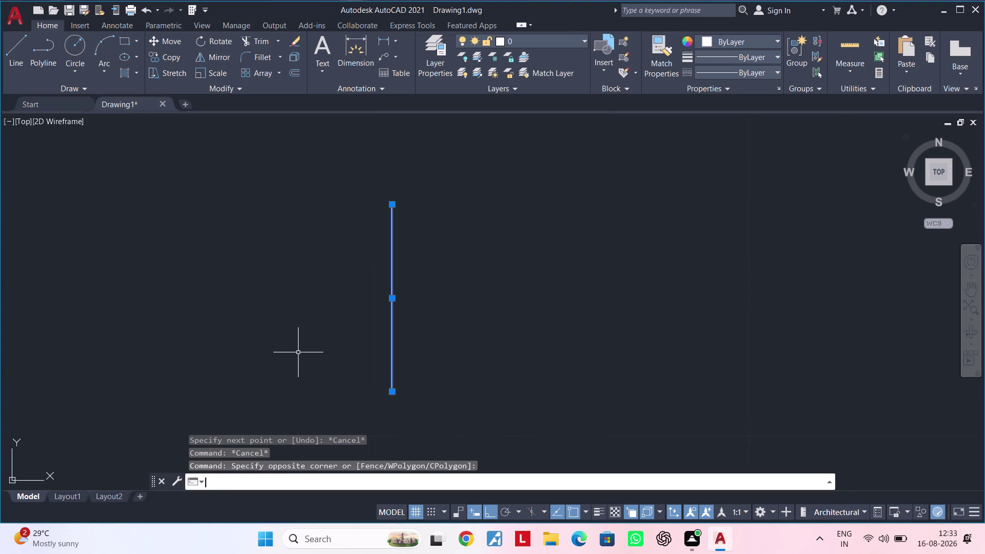
key(Delete)
key(Escape)
key(Escape)
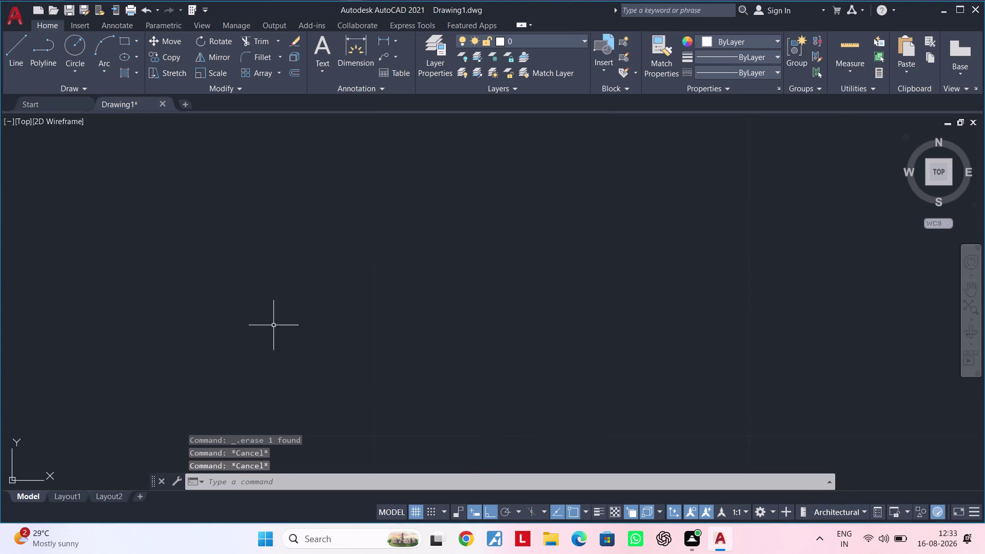
scroll(down, 3)
middle_drag(289, 319, 261, 337)
key(Escape)
Set the OFFSET distance to 5 inches.
text(OF)
key(space)
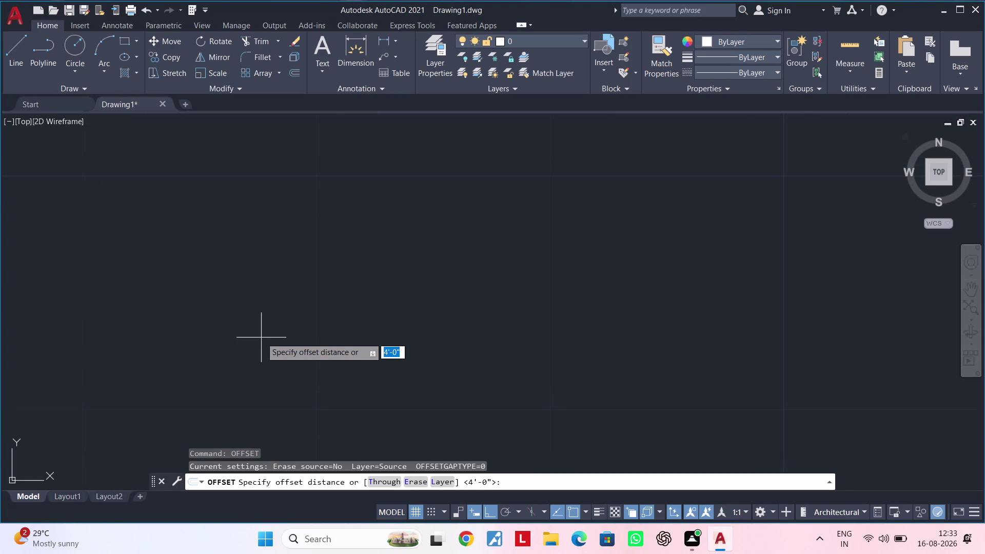
text(5")
key(Return)
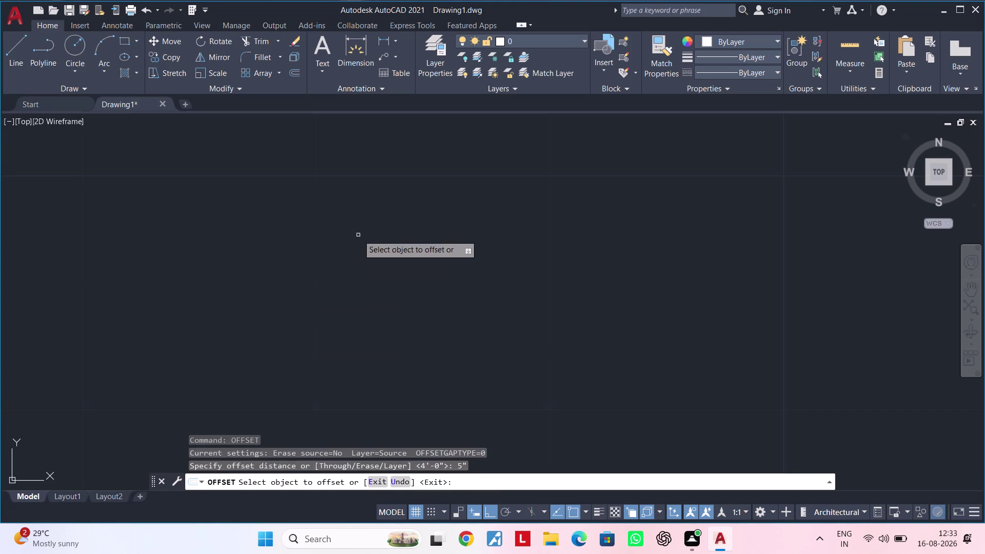
key(Escape)
key(Escape)
key(Escape)
text(OF)
key(space)
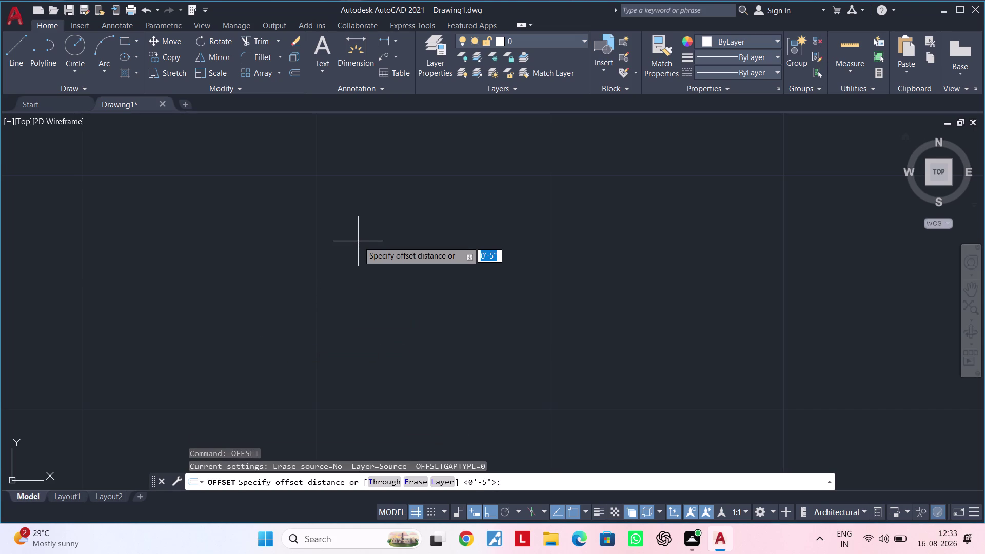
key(5)
key(Escape)
key(Escape)
key(Escape)
text(L)
key(space)
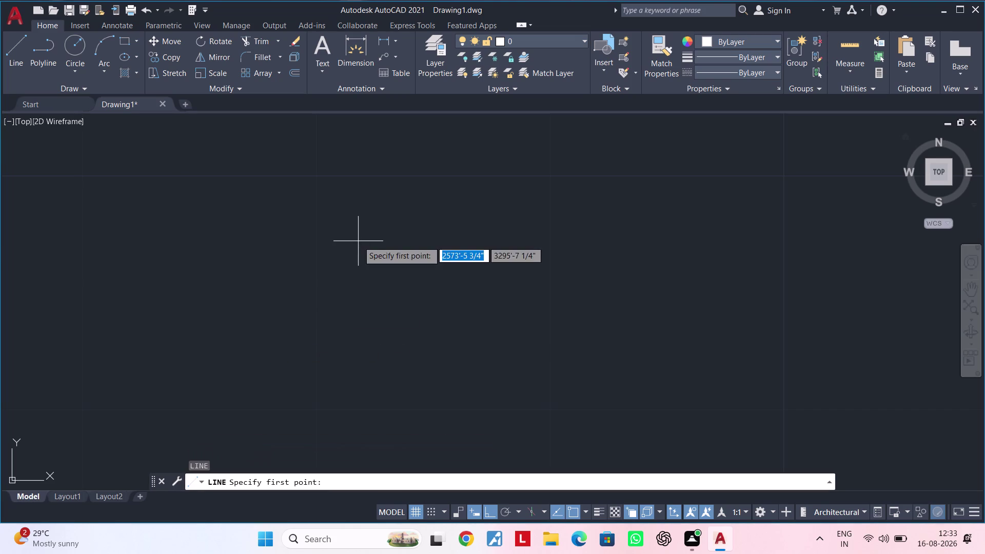
Start the frame profile with a 5-inch downward line segment.
key(5)
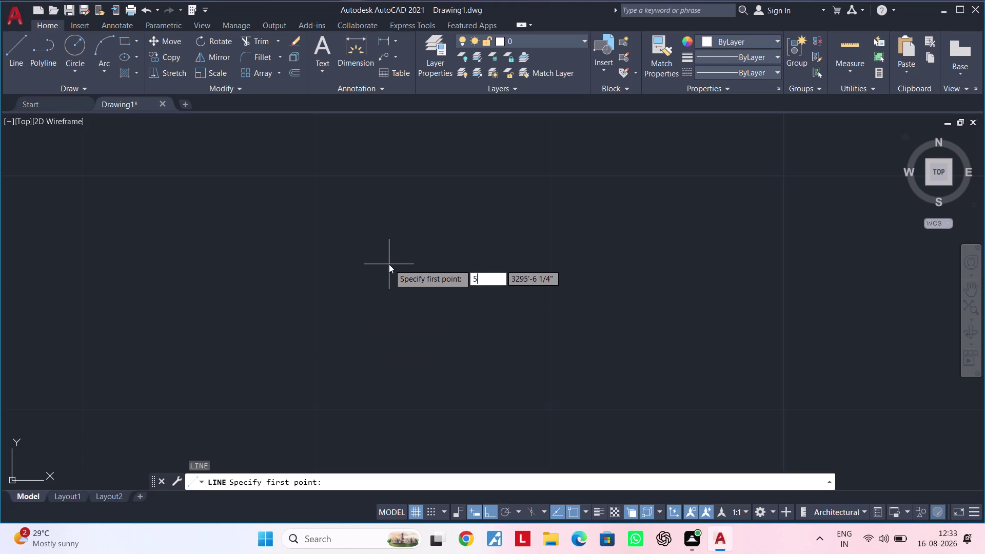
key(shift+quotedbl)
key(Return)
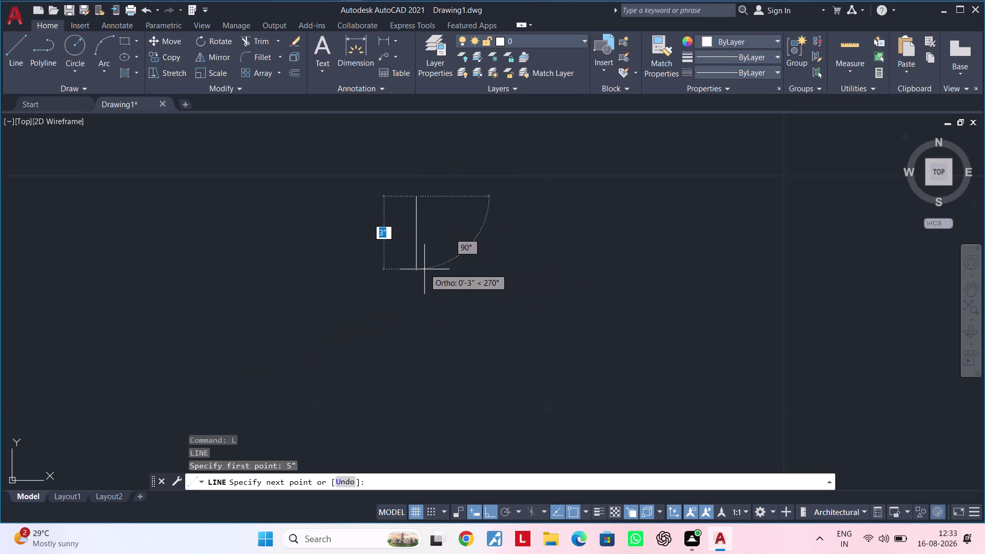
key(Escape)
key(Escape)
key(l)
key(space)
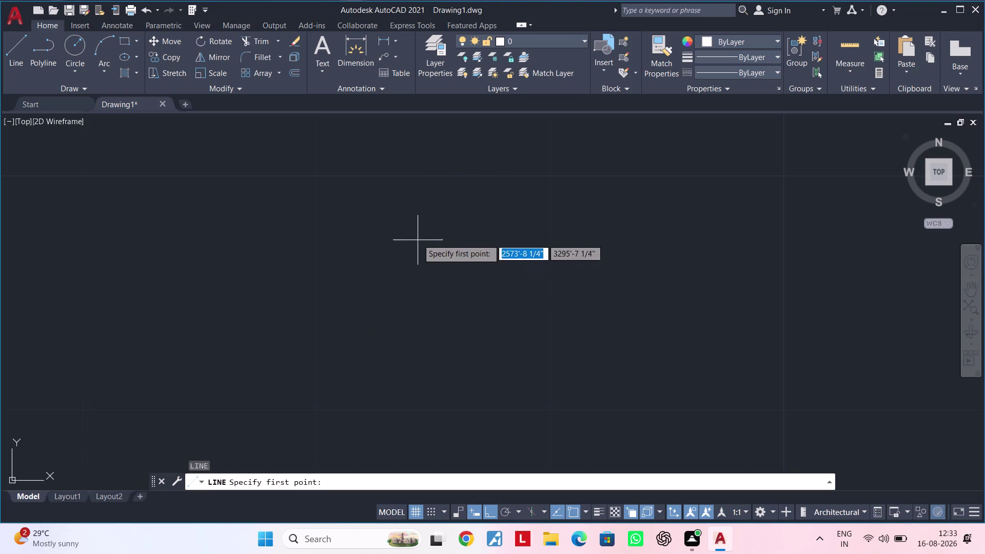
click(418, 236)
text(5")
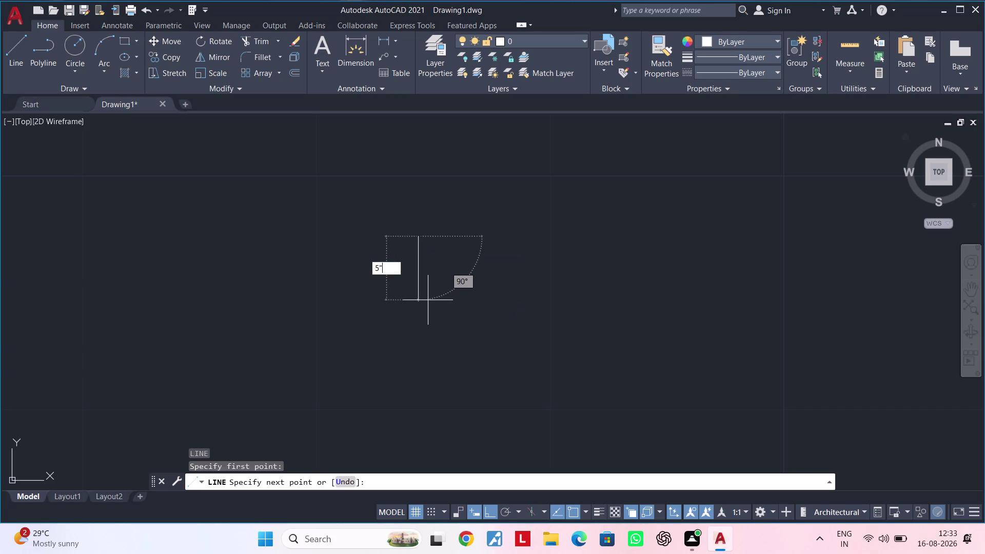
key(Return)
Continue the profile with a 1-inch return and a 4.5-inch segment.
scroll(up, 3)
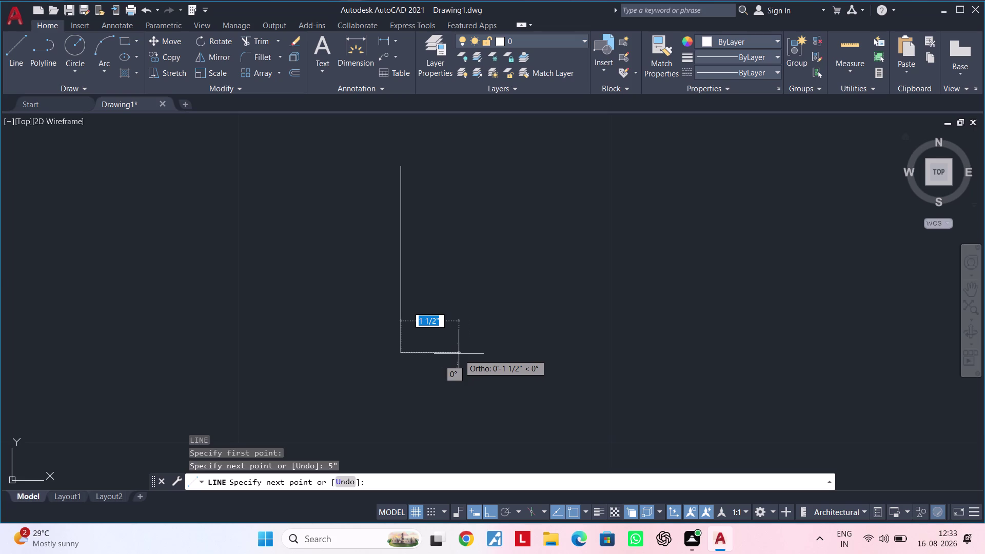
text(1)
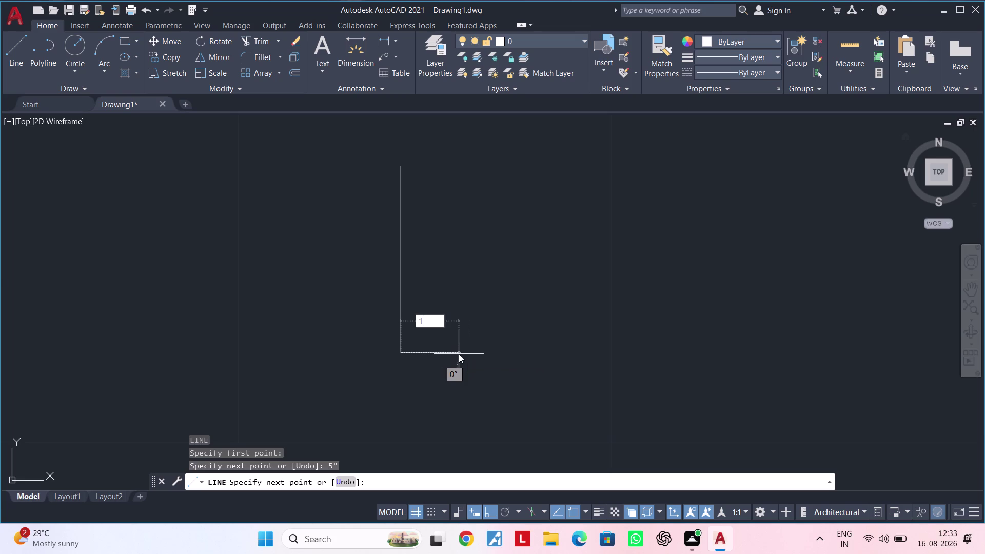
text(")
key(Return)
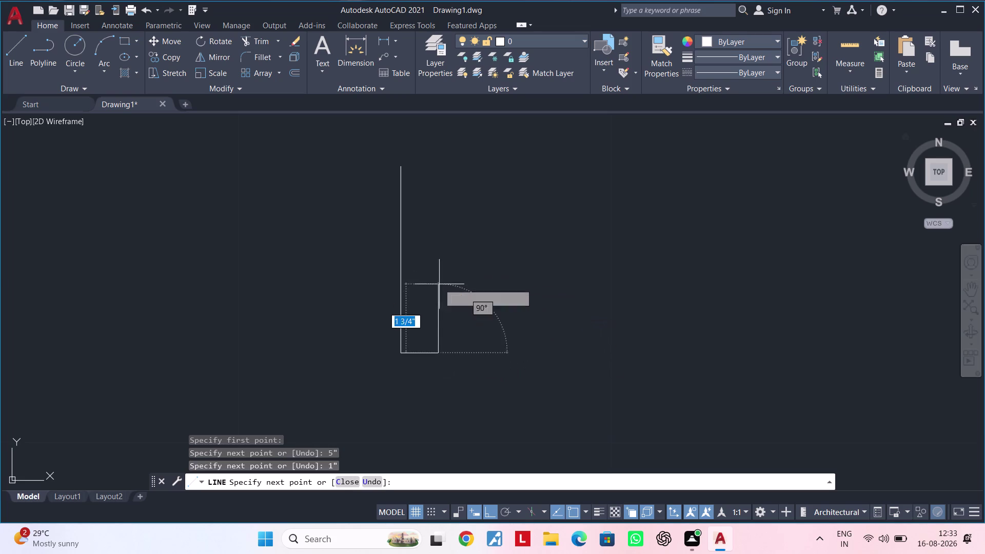
middle_drag(438, 255, 446, 344)
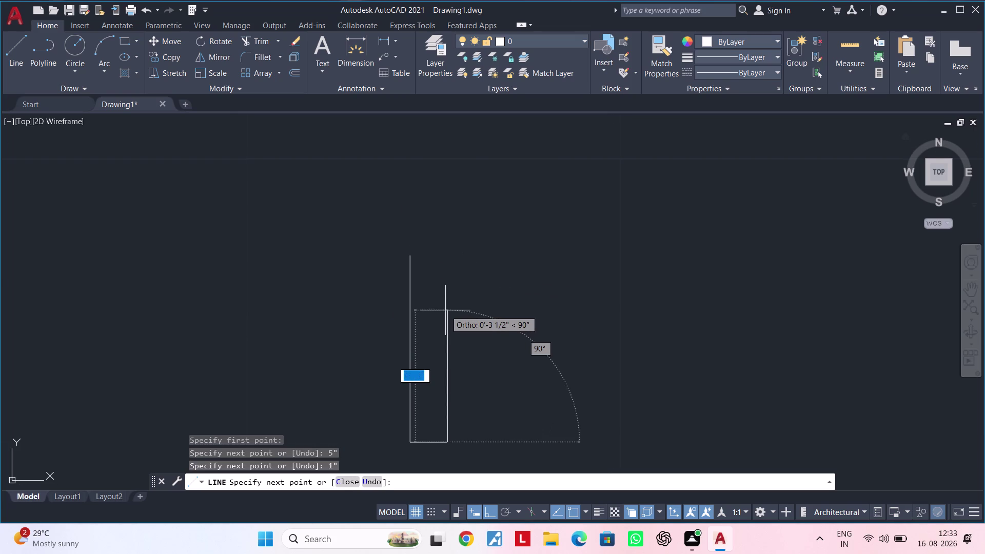
text(4.5")
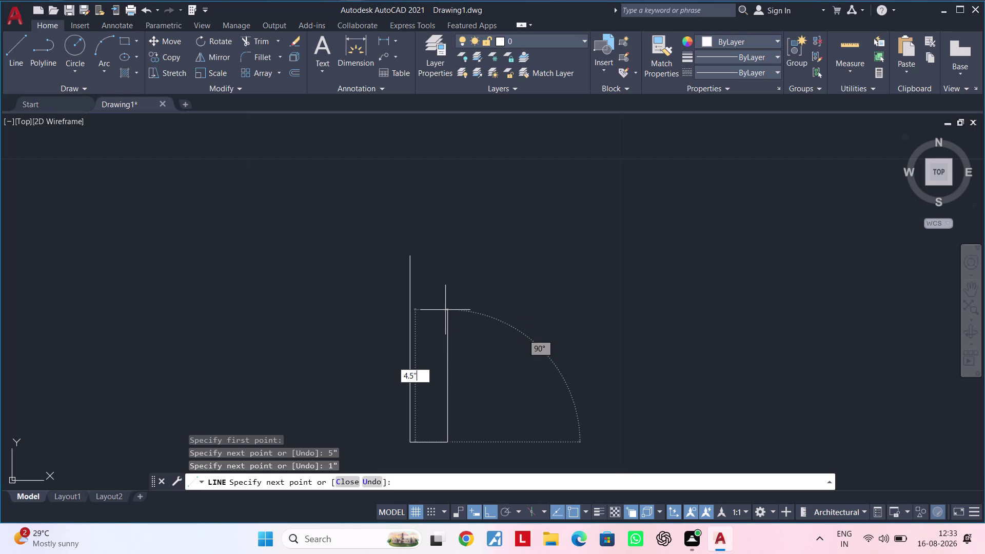
key(Return)
Add a 0.5-inch segment and a 1-inch segment, then undo the 1-inch one.
scroll(up, 3)
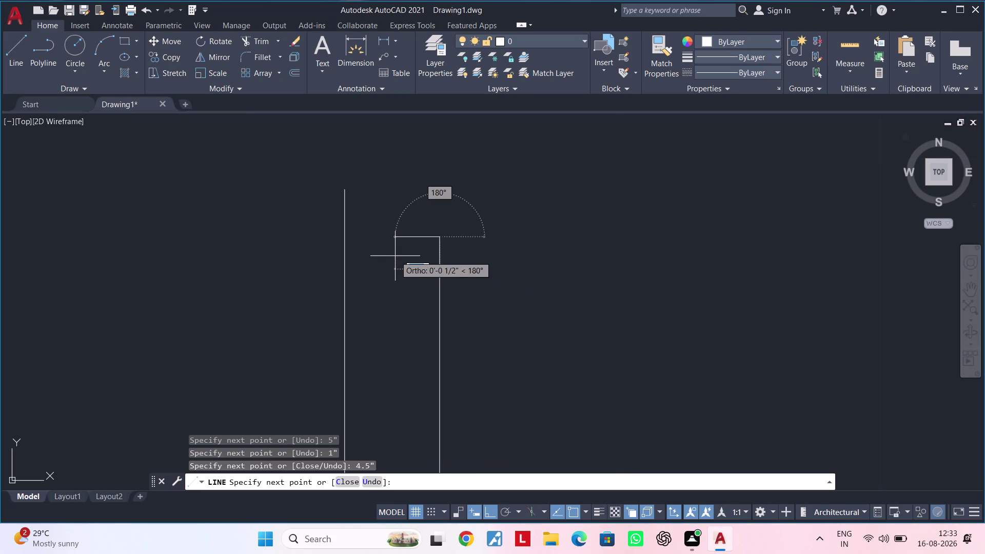
scroll(up, 3)
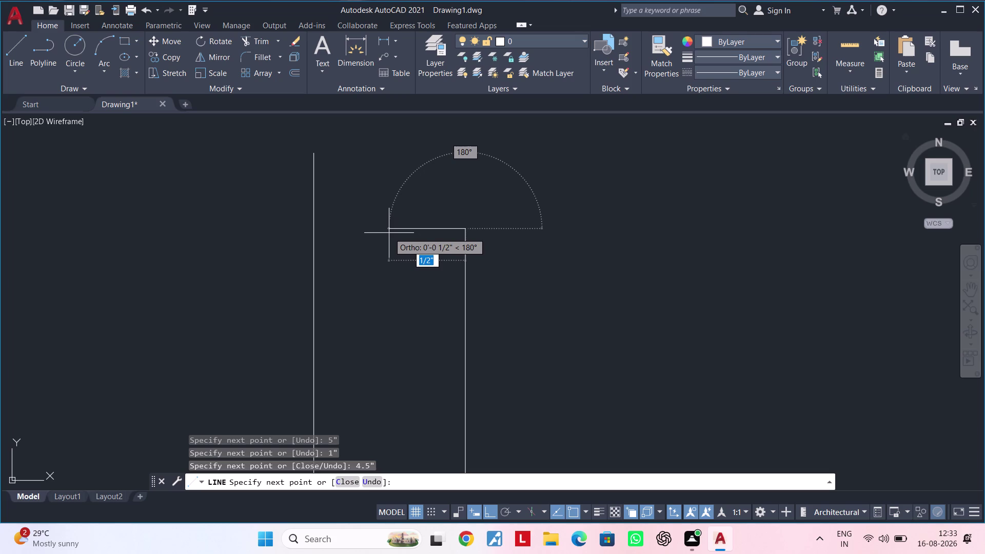
text(0.5")
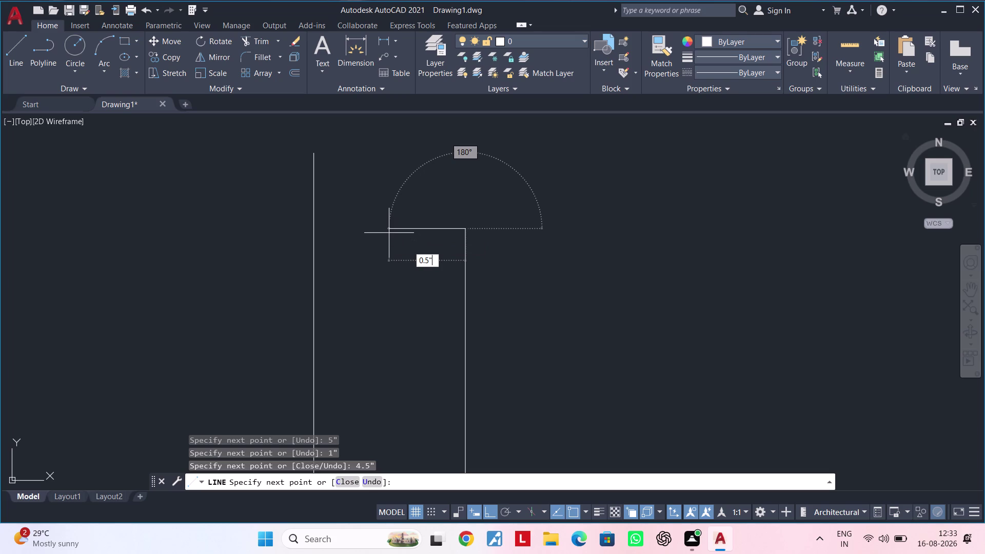
key(Return)
middle_drag(388, 213, 388, 257)
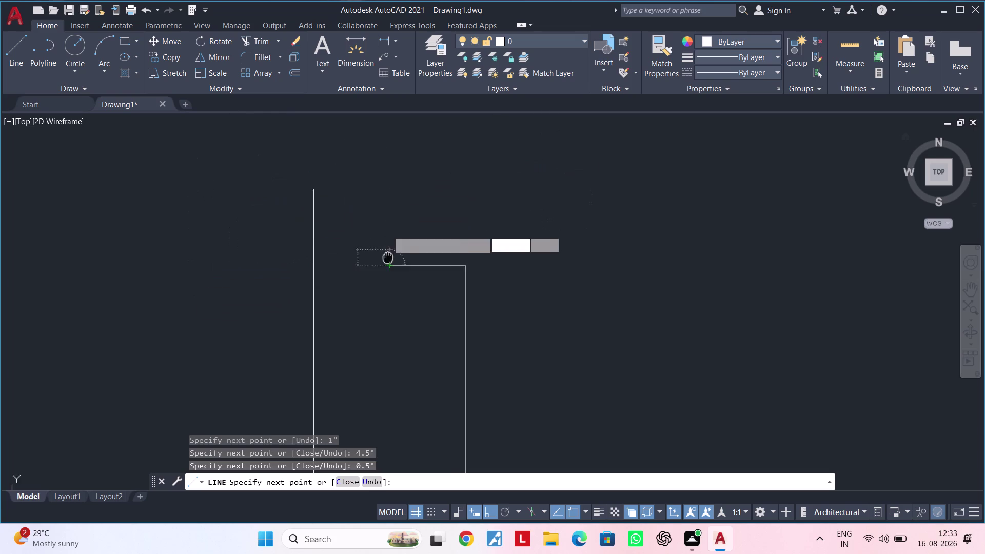
middle_drag(388, 257, 388, 301)
text(1")
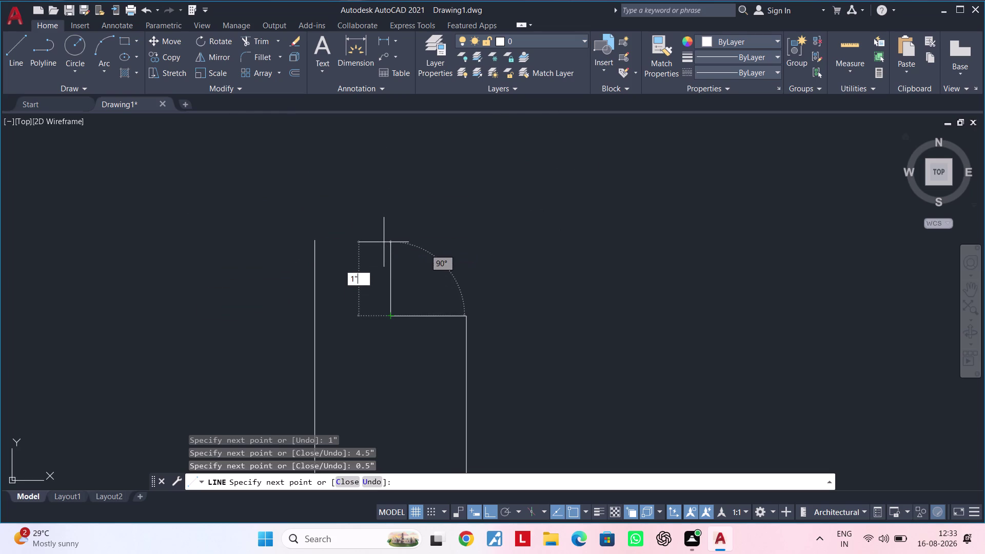
key(Return)
key(ctrl+z)
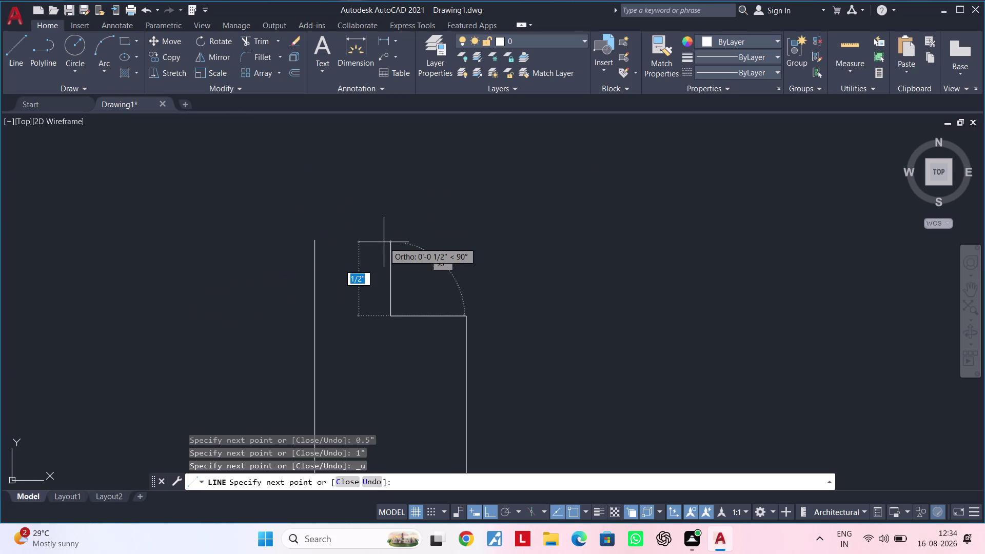
Restart the line at the frame corner and draw a 0.5-inch rise.
text(0.)
key(Return)
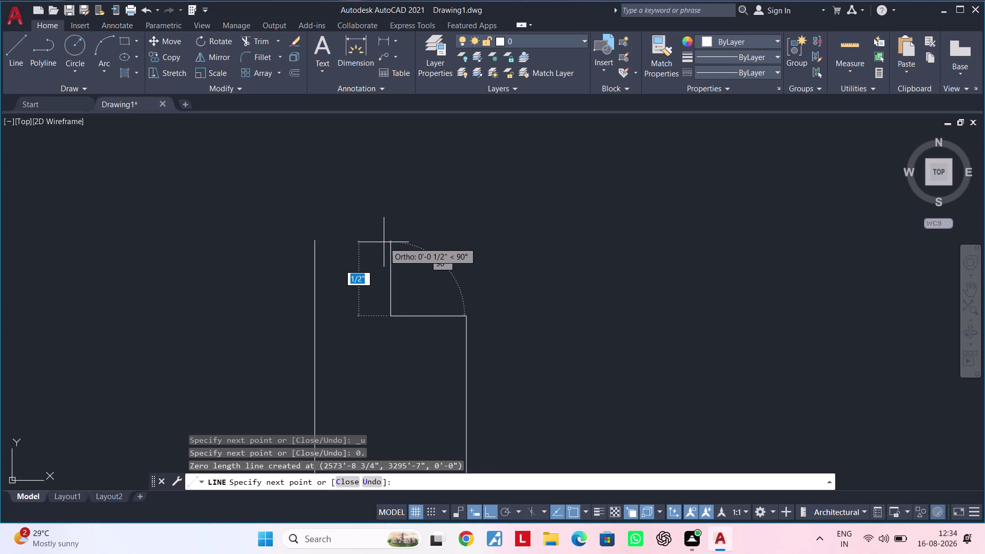
key(Escape)
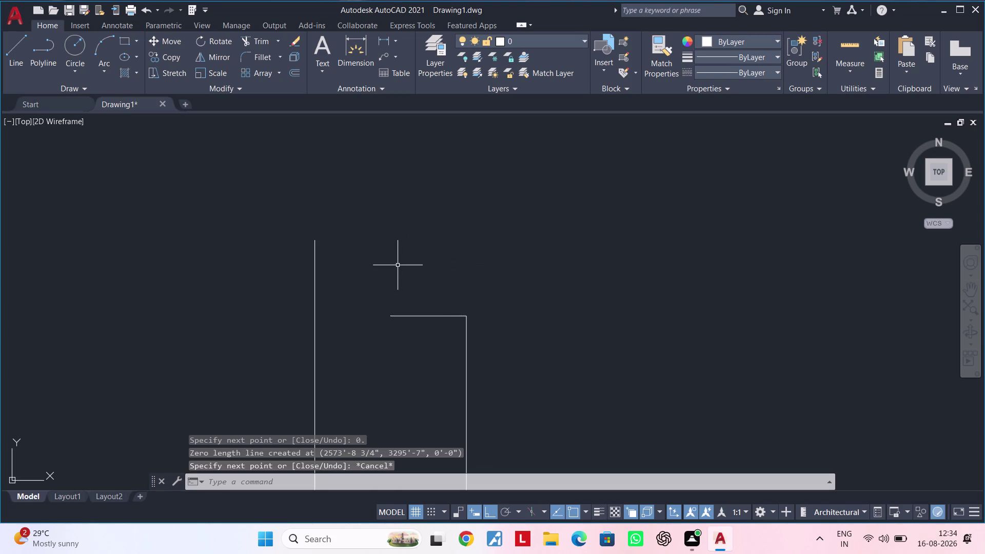
key(space)
click(391, 315)
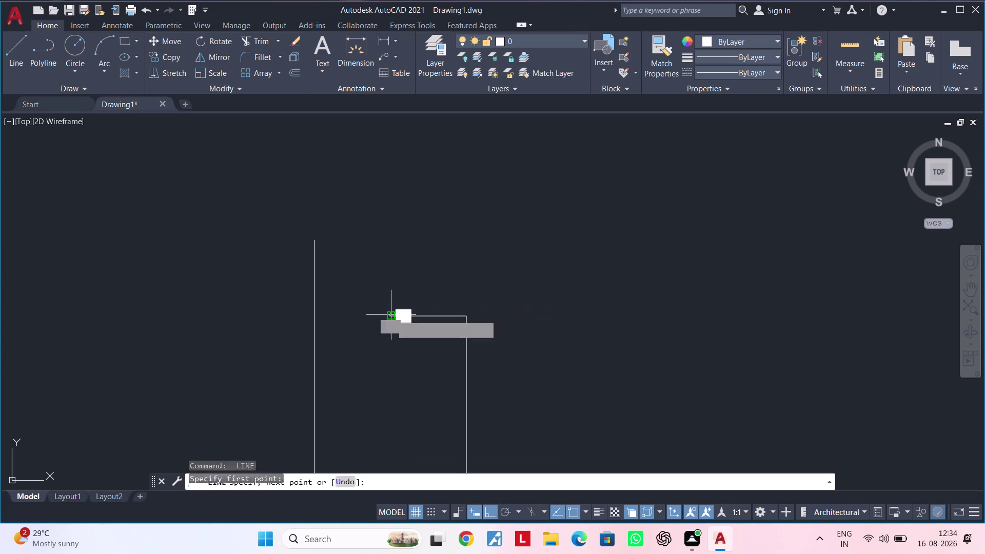
text(0.5)
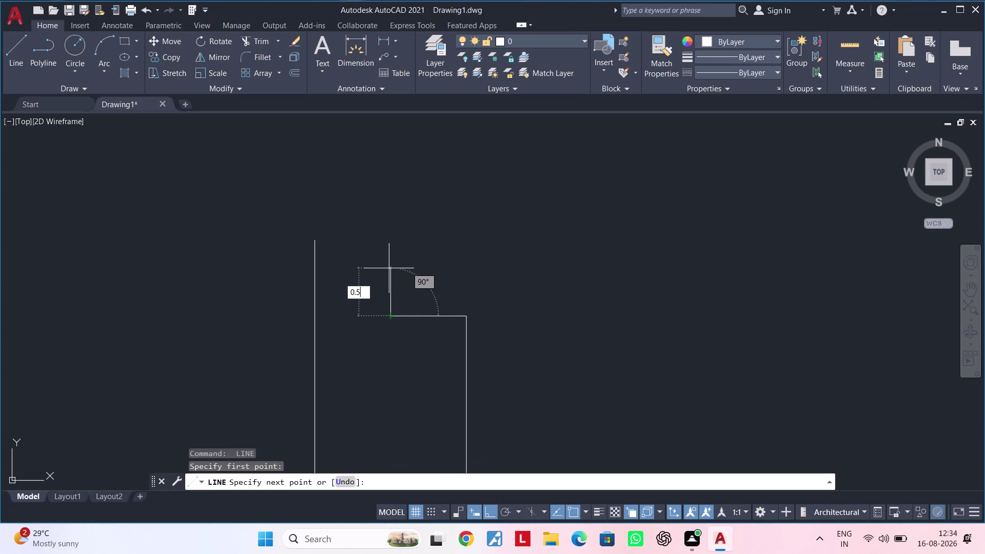
text(")
key(Return)
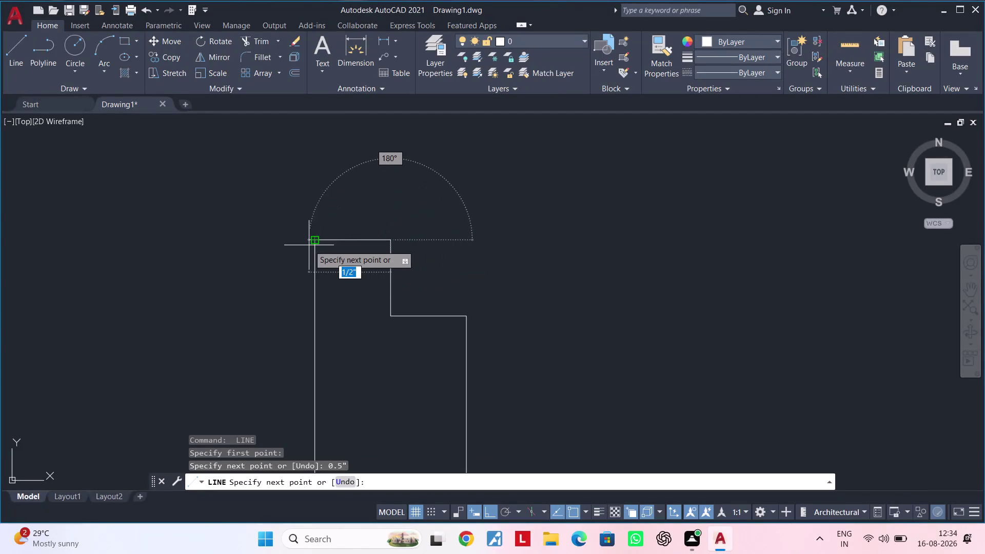
End the line command and pan back to the wall layout.
click(315, 244)
scroll(down, 3)
key(Escape)
key(Escape)
scroll(down, 3)
middle_drag(450, 360, 451, 338)
key(Escape)
key(Escape)
key(Escape)
scroll(down, 3)
middle_drag(426, 385, 518, 337)
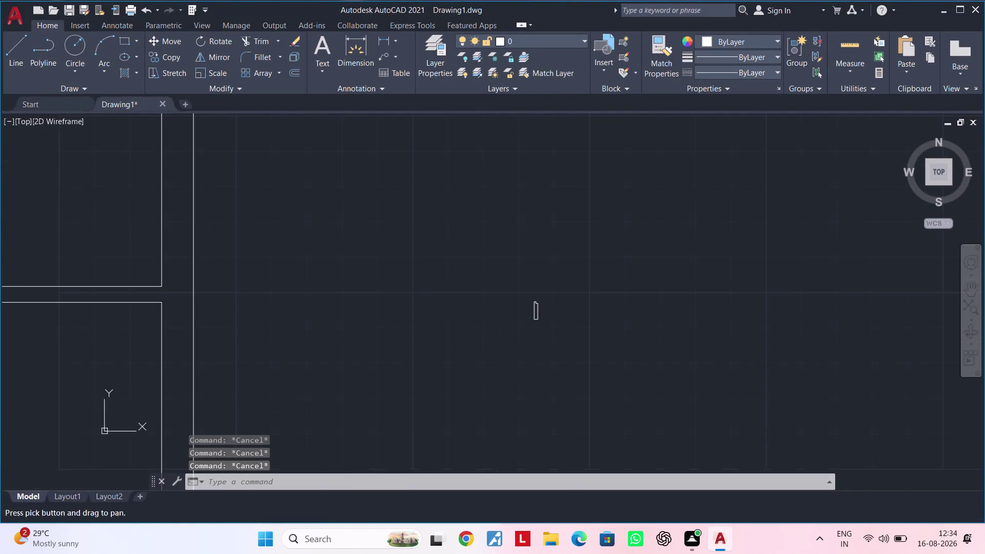
Copy the window frame profile from its base point to a wall opening.
click(577, 274)
click(486, 357)
text(M)
key(space)
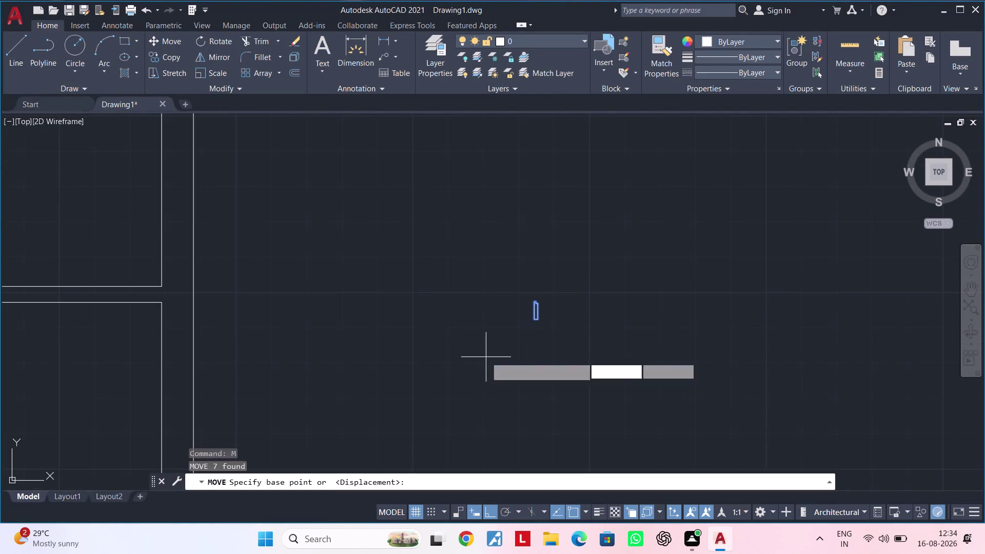
key(Escape)
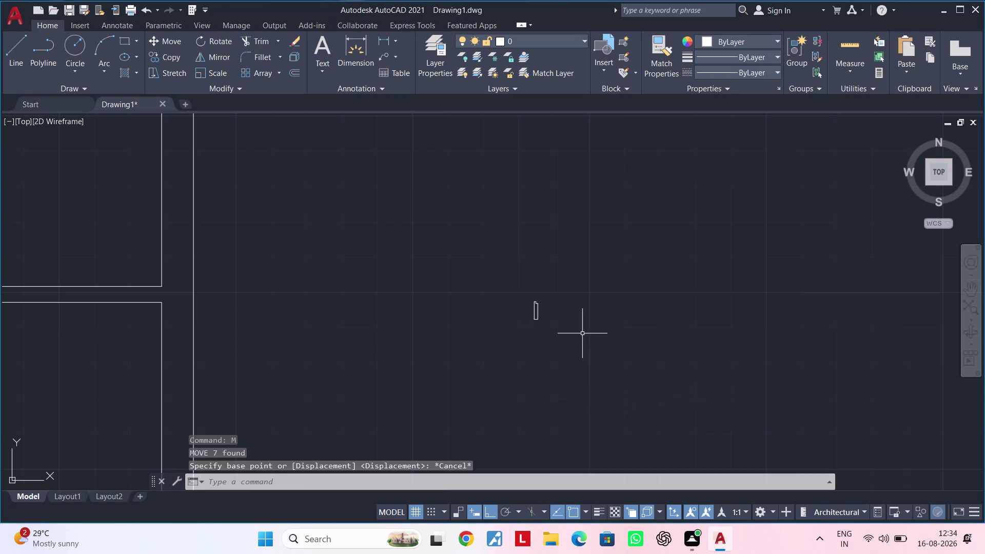
click(562, 256)
click(500, 374)
key(c)
key(o)
key(space)
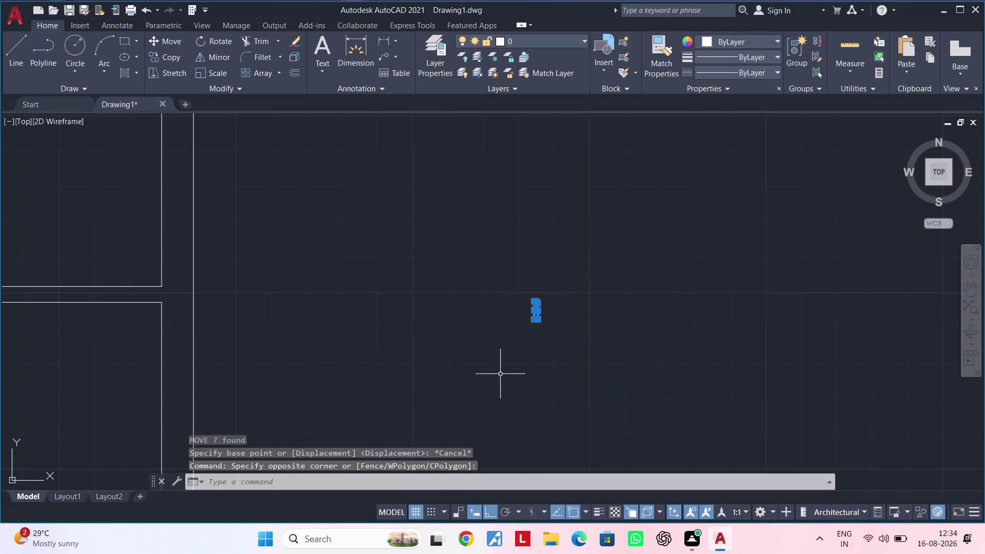
scroll(up, 3)
click(536, 324)
scroll(down, 3)
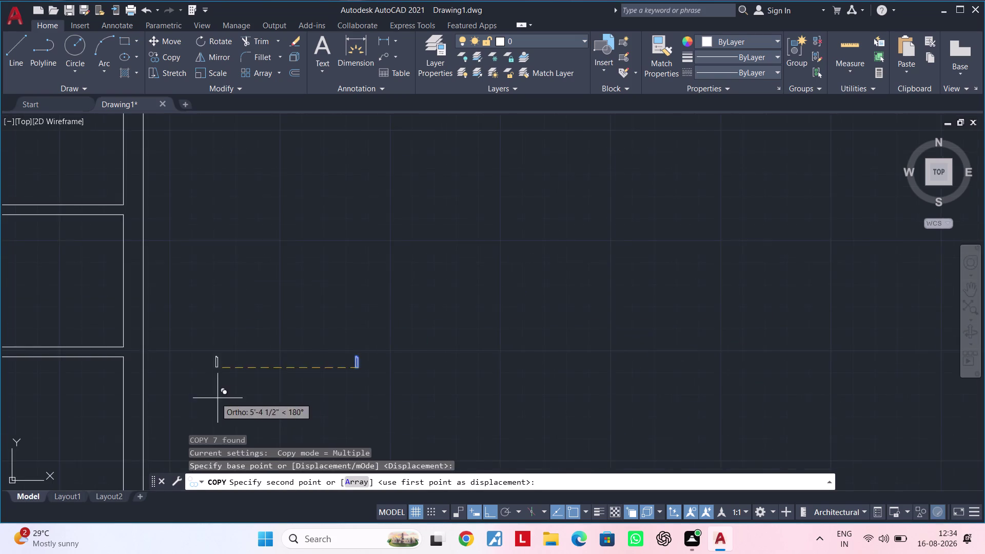
middle_drag(218, 395, 636, 315)
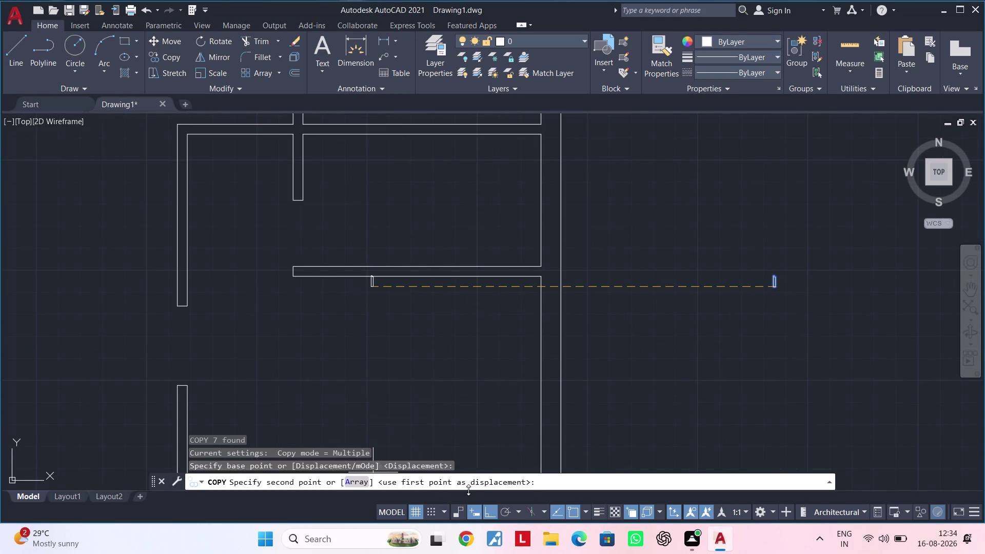
click(489, 511)
middle_drag(347, 427, 408, 218)
middle_drag(398, 330, 585, 57)
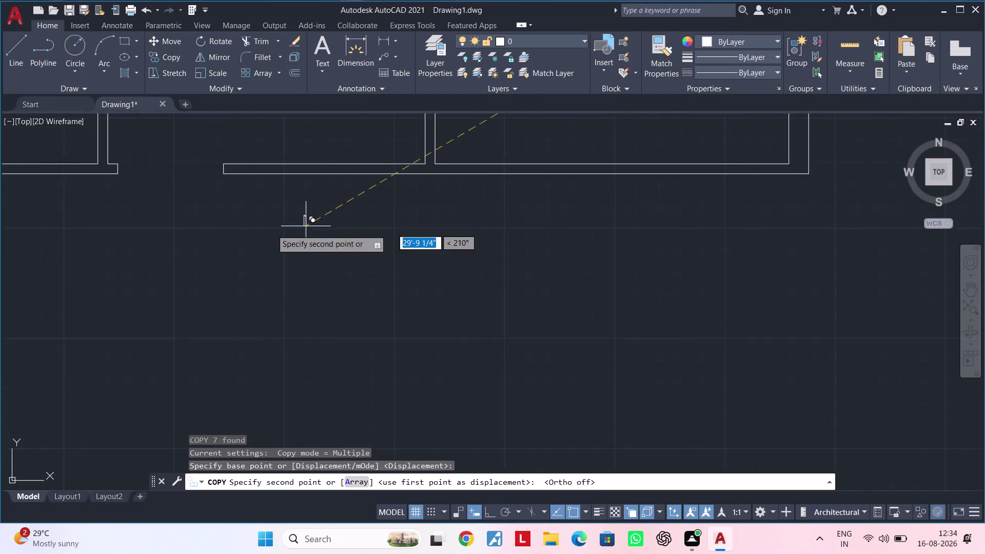
scroll(down, 3)
middle_drag(233, 234, 476, 239)
scroll(up, 3)
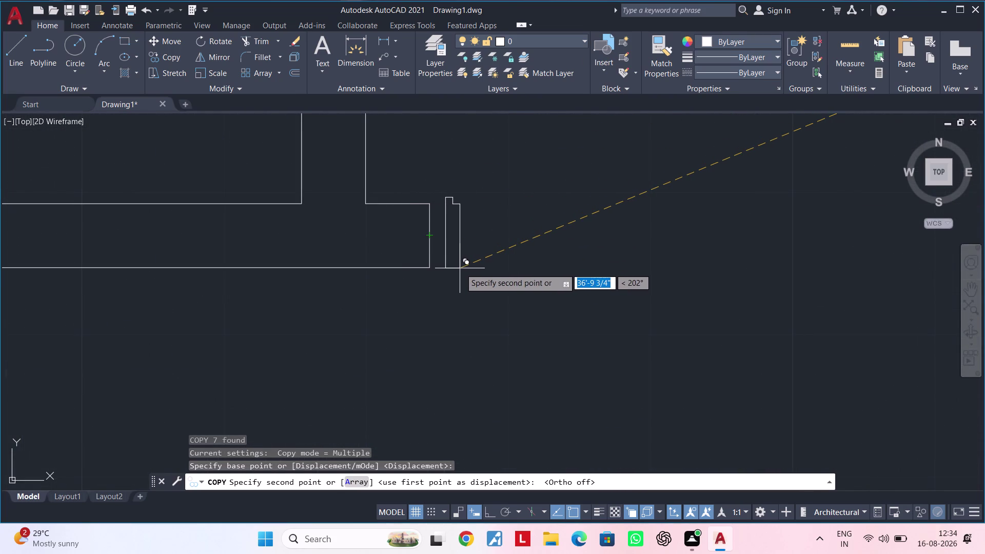
click(487, 274)
key(Escape)
key(Escape)
Move the copied profile so it sits against the wall opening corner.
click(501, 199)
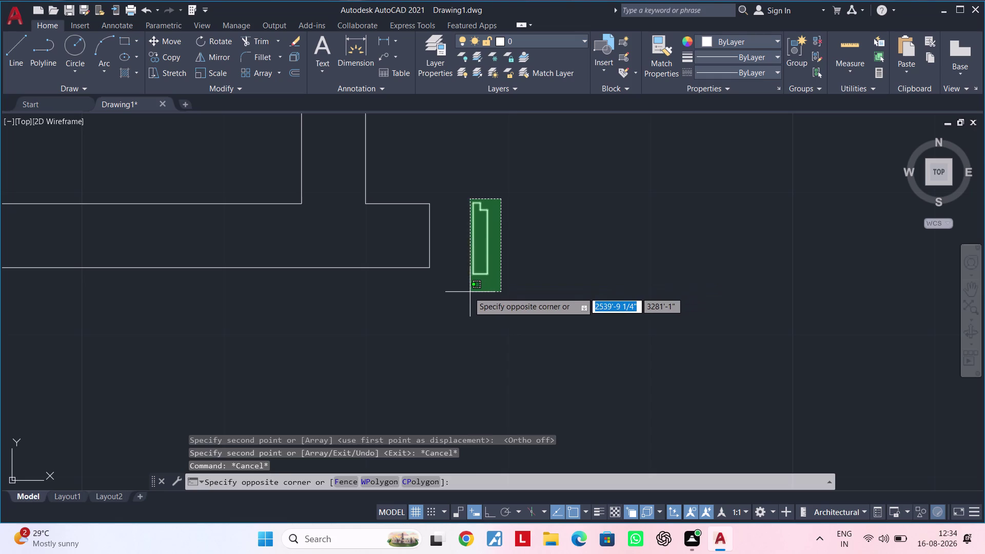
click(463, 292)
text(M)
key(space)
scroll(up, 3)
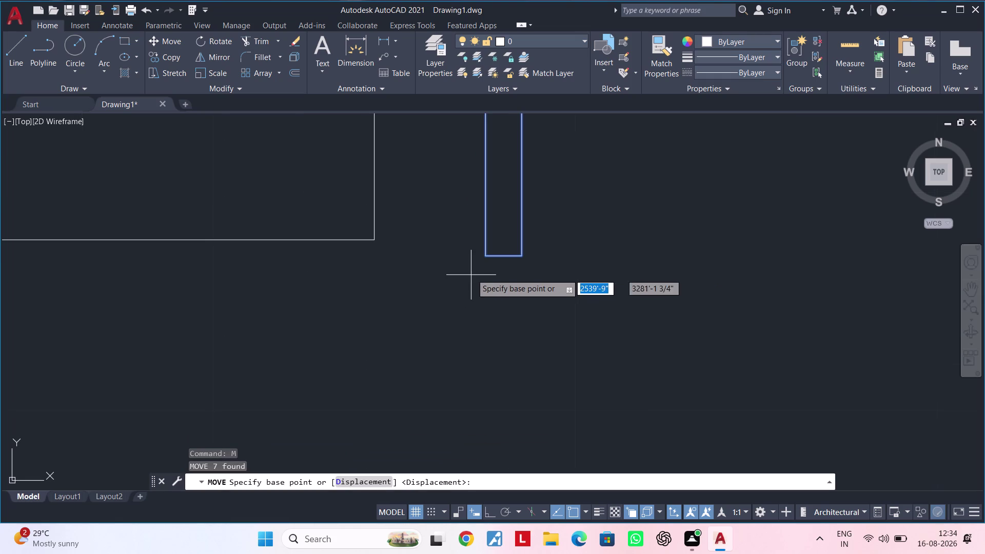
click(485, 259)
click(375, 240)
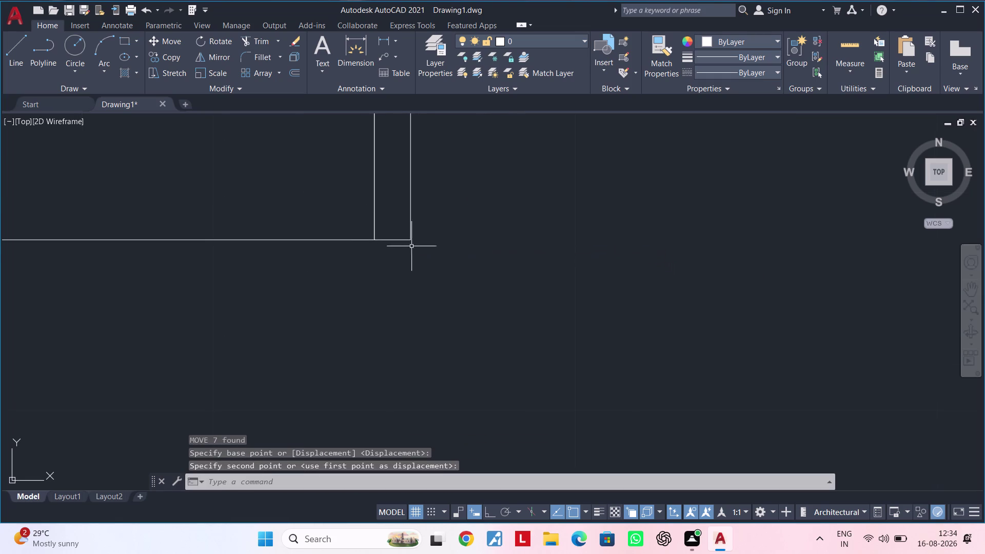
scroll(down, 3)
middle_drag(462, 251, 377, 278)
key(Escape)
scroll(down, 3)
scroll(up, 3)
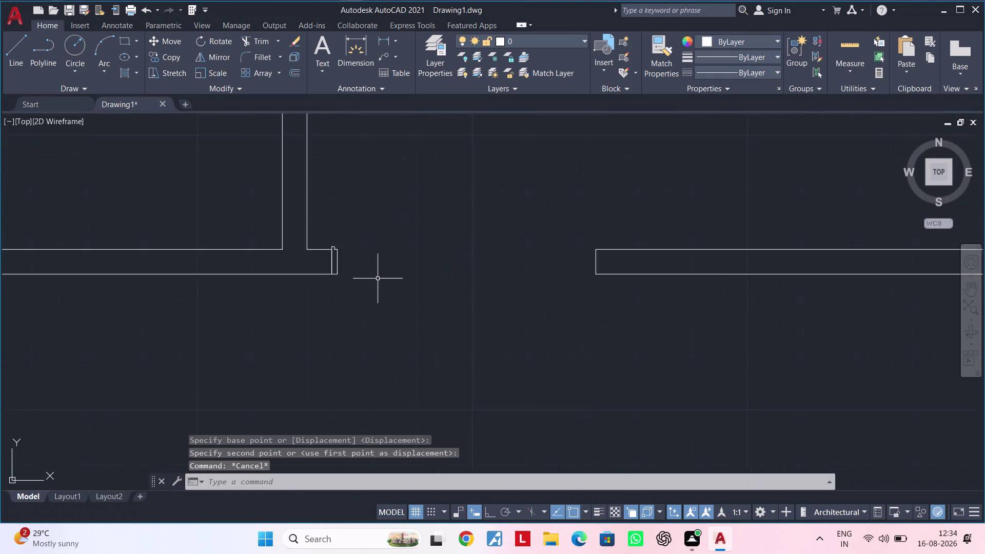
scroll(up, 3)
middle_drag(344, 276, 397, 270)
key(Escape)
Copy the frame lines from their corner into the other wall opening.
click(294, 182)
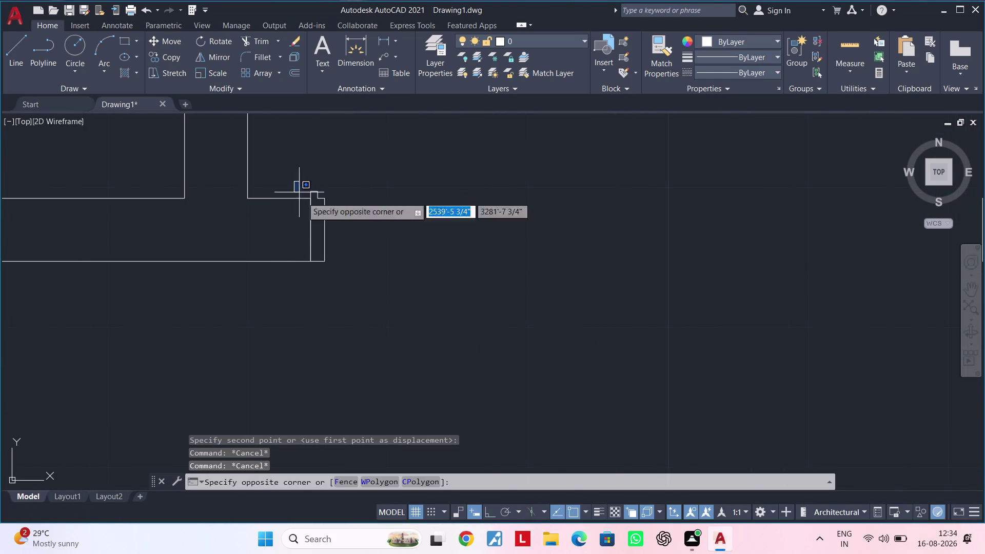
click(361, 275)
key(c)
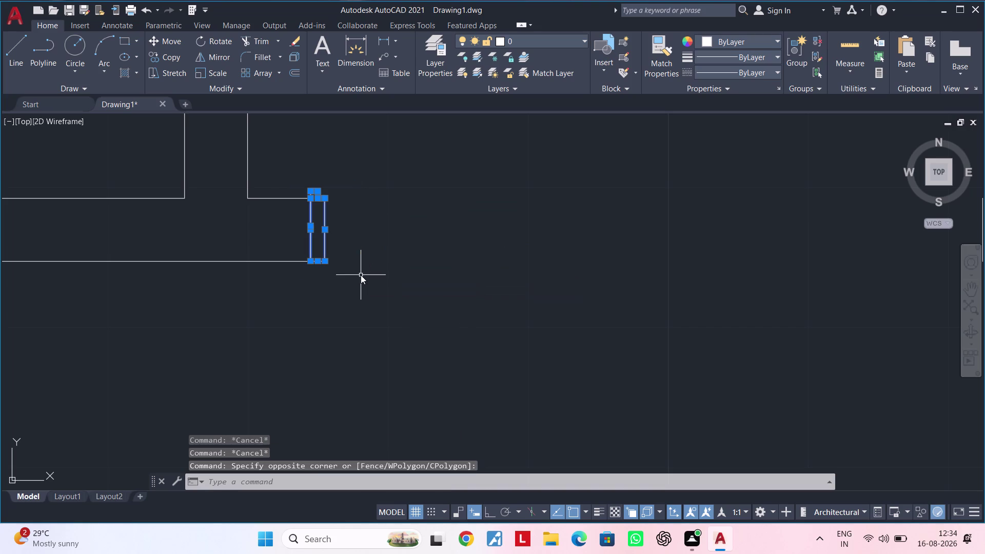
key(Escape)
click(294, 172)
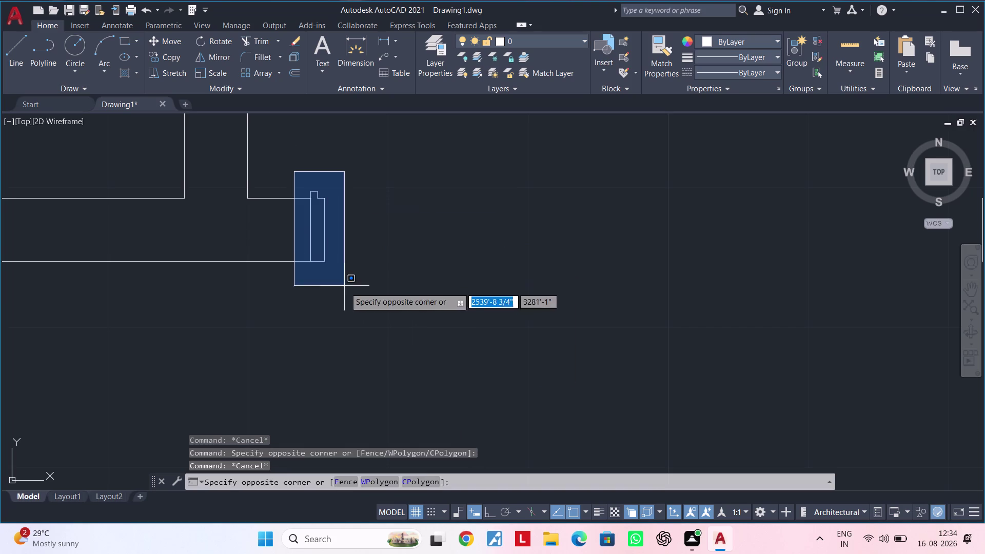
click(358, 303)
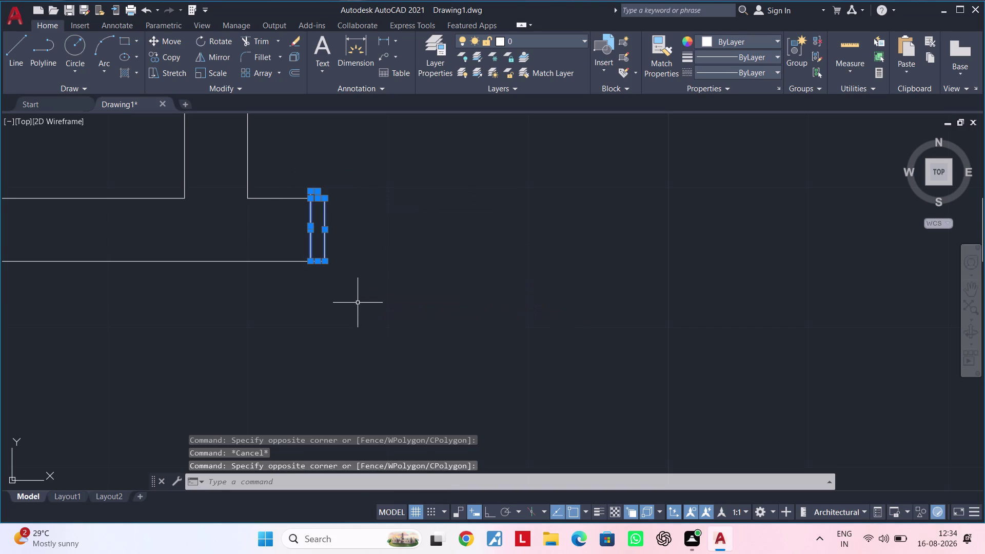
text(CO)
key(space)
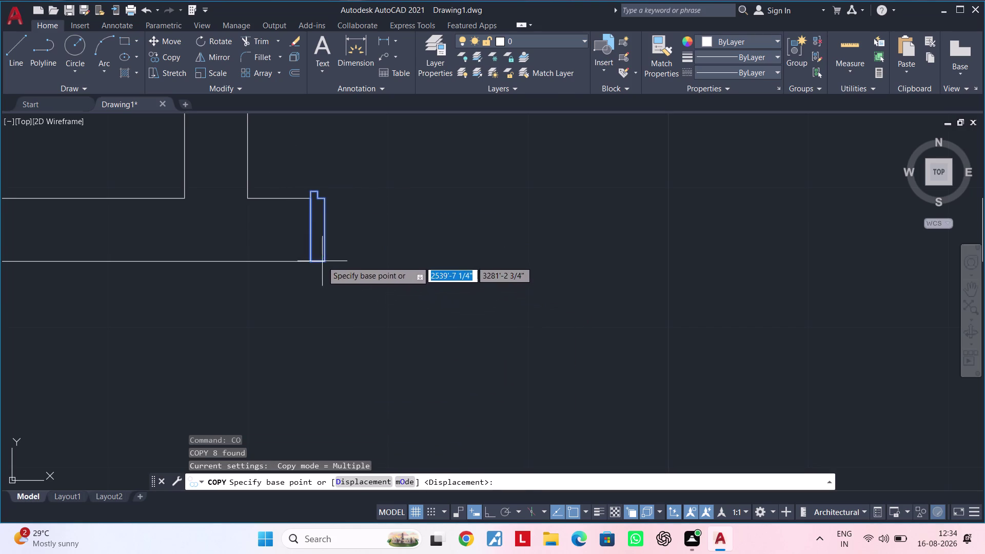
click(323, 261)
scroll(down, 3)
scroll(down, 3)
middle_drag(619, 295, 112, 330)
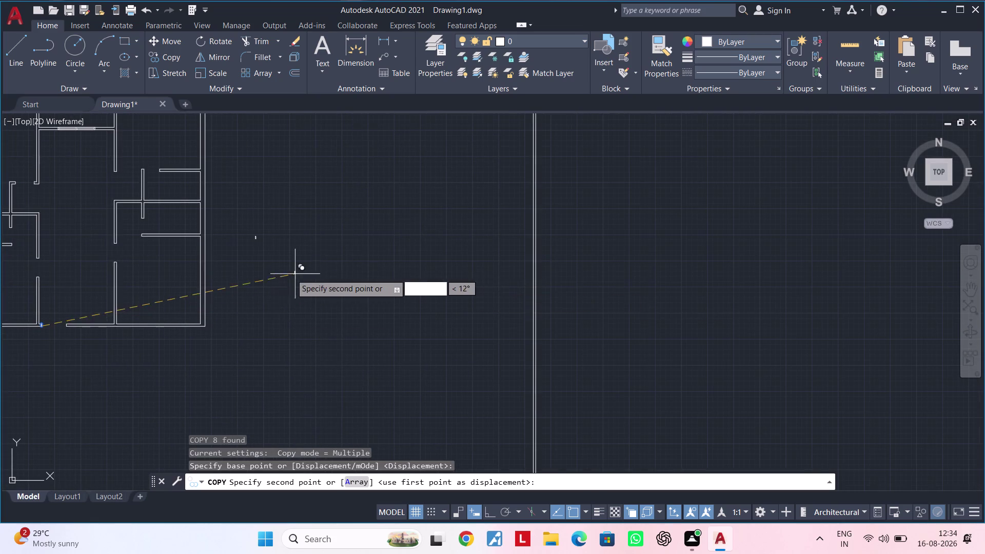
scroll(up, 3)
middle_drag(240, 274, 528, 287)
scroll(up, 3)
click(543, 261)
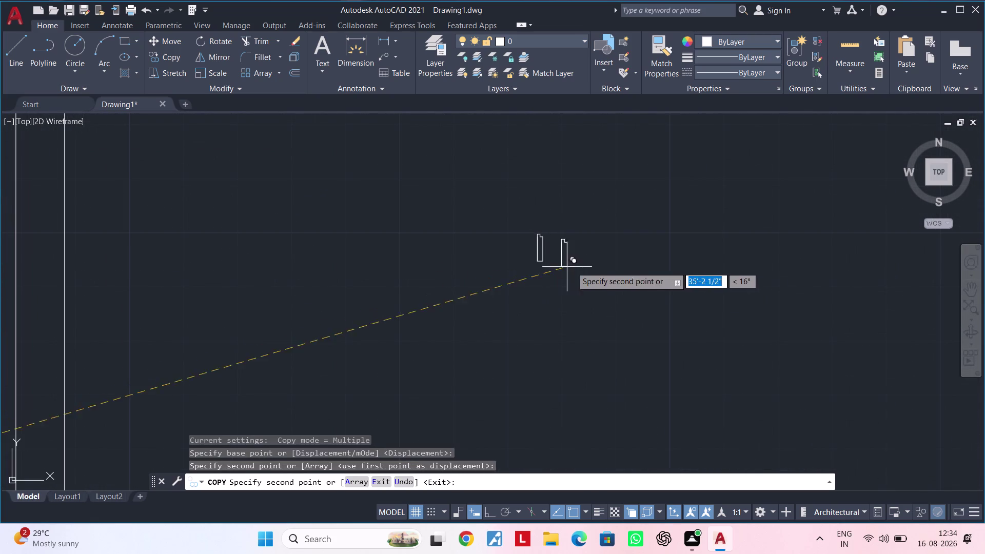
middle_drag(601, 267, 540, 319)
key(Escape)
key(Escape)
Join the seven copied profile lines into a single polyline.
click(534, 246)
key(Escape)
key(Escape)
drag(535, 251, 494, 296)
click(443, 356)
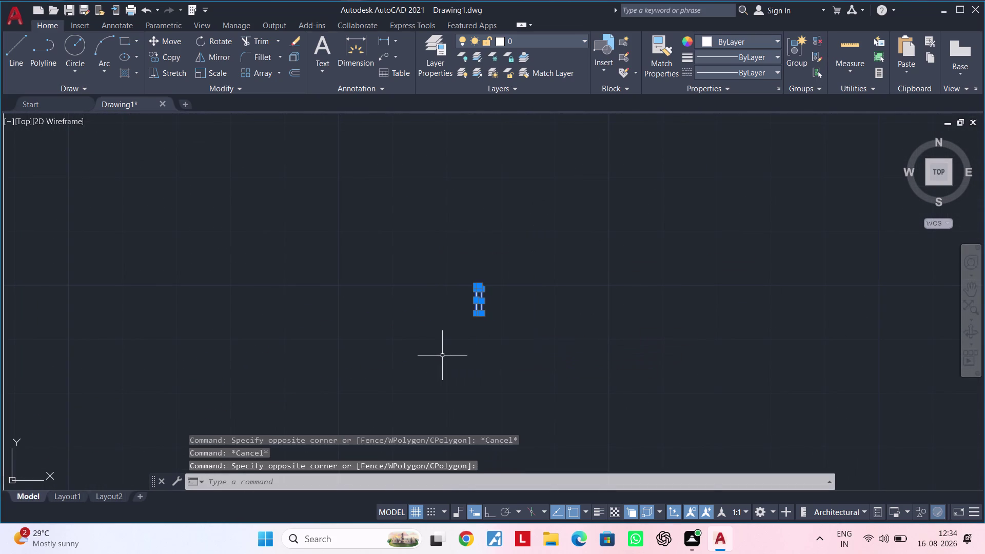
text(J)
key(space)
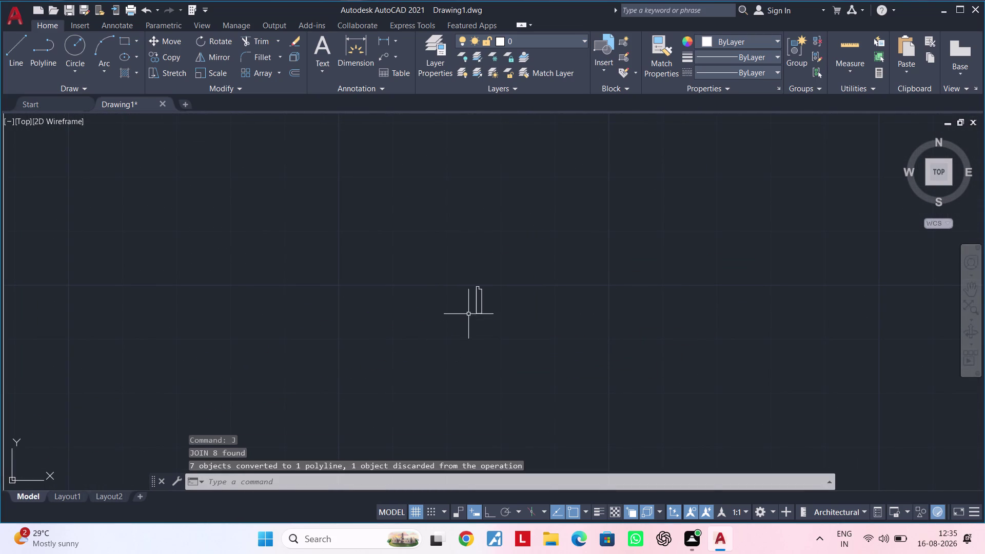
Cancel the pending OFFSET command and clear the command prompt.
scroll(up, 3)
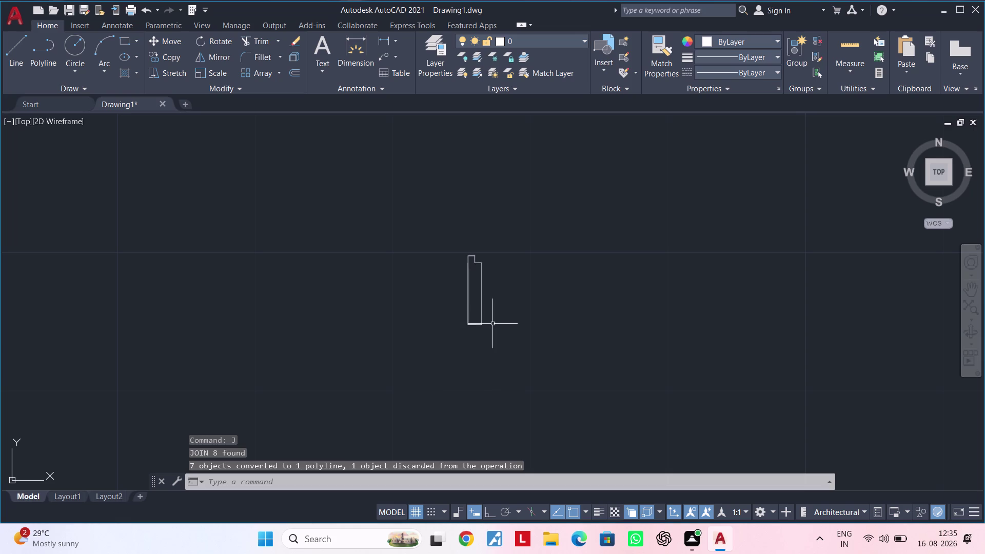
middle_drag(491, 324, 403, 326)
key(Escape)
key(Escape)
key(Escape)
key(Escape)
text(OF)
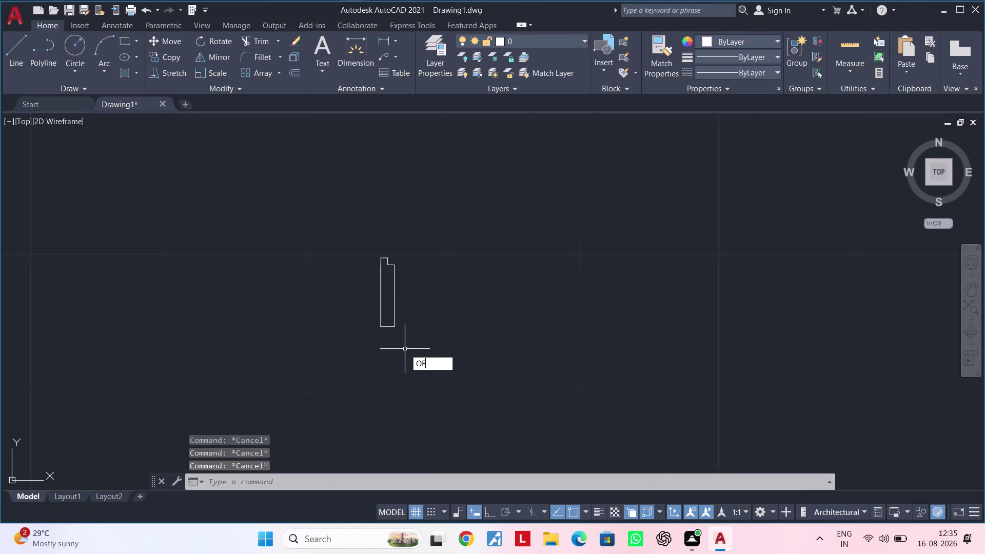
key(space)
key(Escape)
key(Escape)
key(Escape)
Draw a horizontal 3'10" line from the profile's bottom corner with Ortho on.
text(L)
key(space)
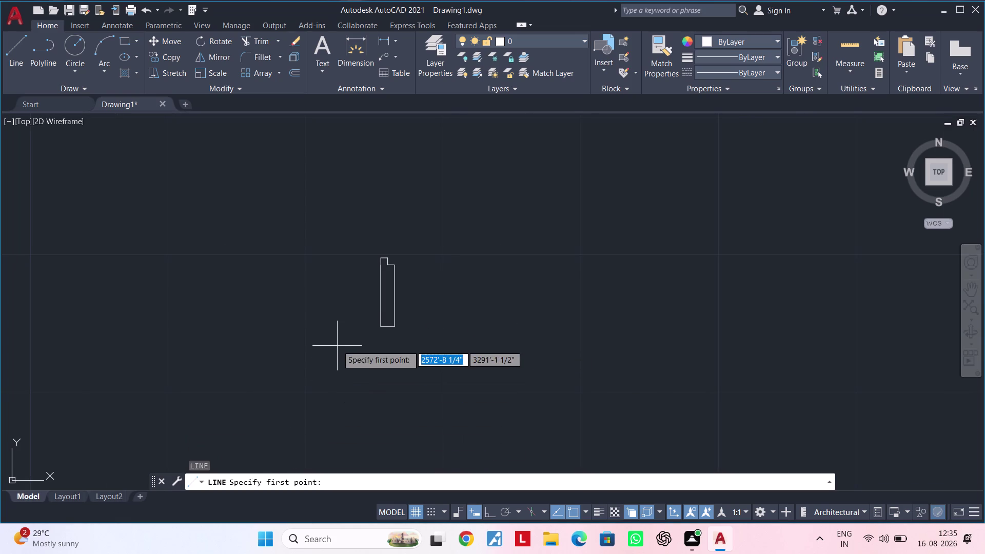
click(398, 328)
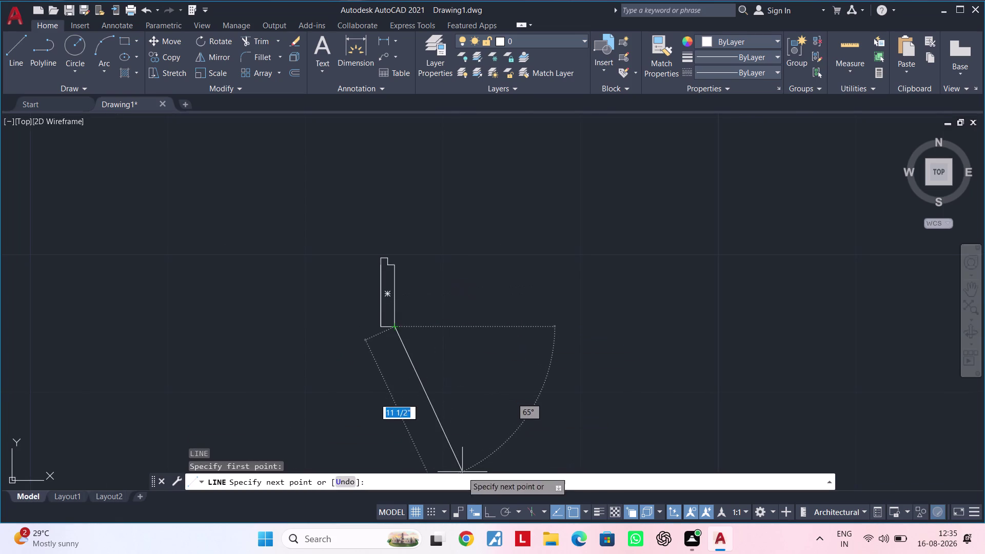
click(490, 508)
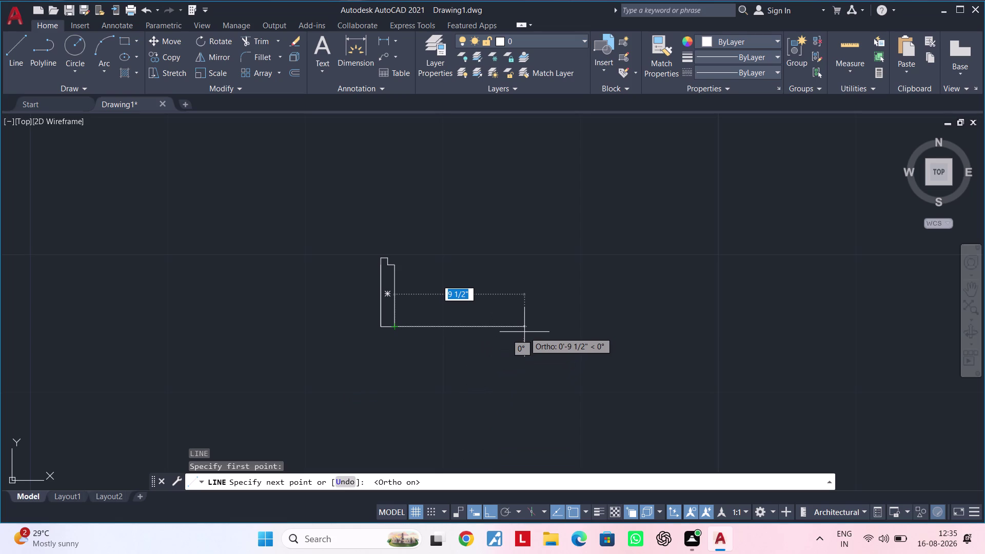
text(3')
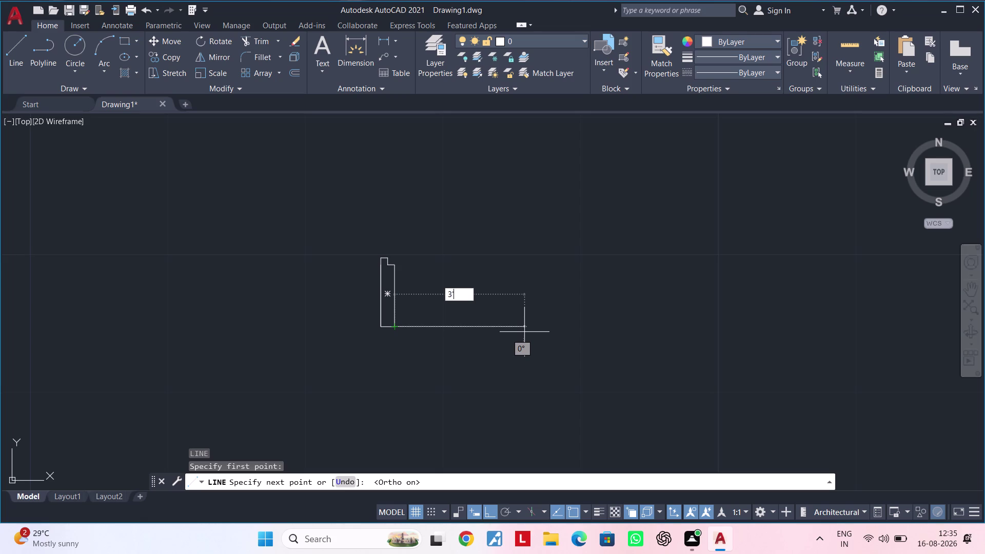
text(10)
text(")
key(Return)
scroll(down, 3)
middle_drag(596, 376, 425, 397)
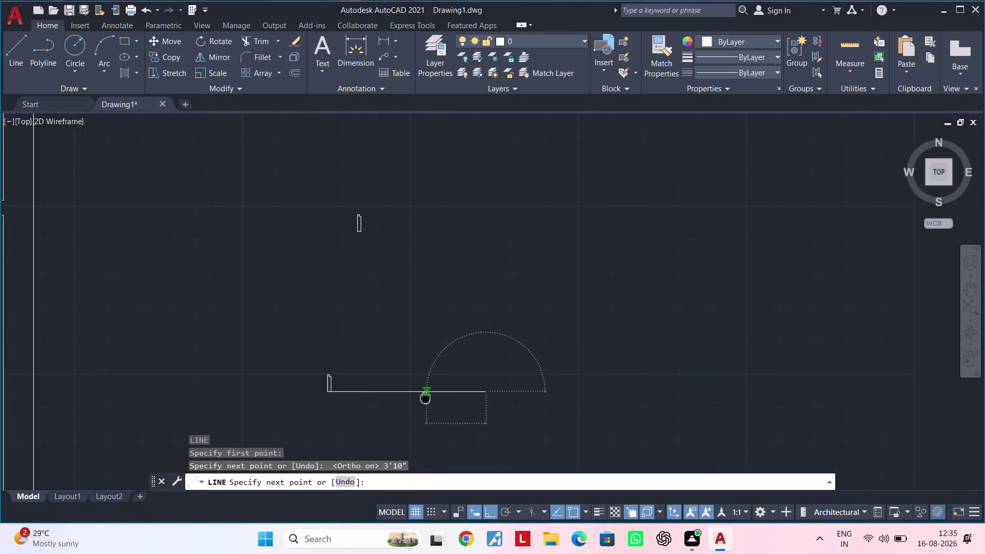
middle_drag(426, 398, 425, 398)
key(Escape)
key(Escape)
middle_drag(455, 404, 491, 388)
key(Escape)
click(341, 336)
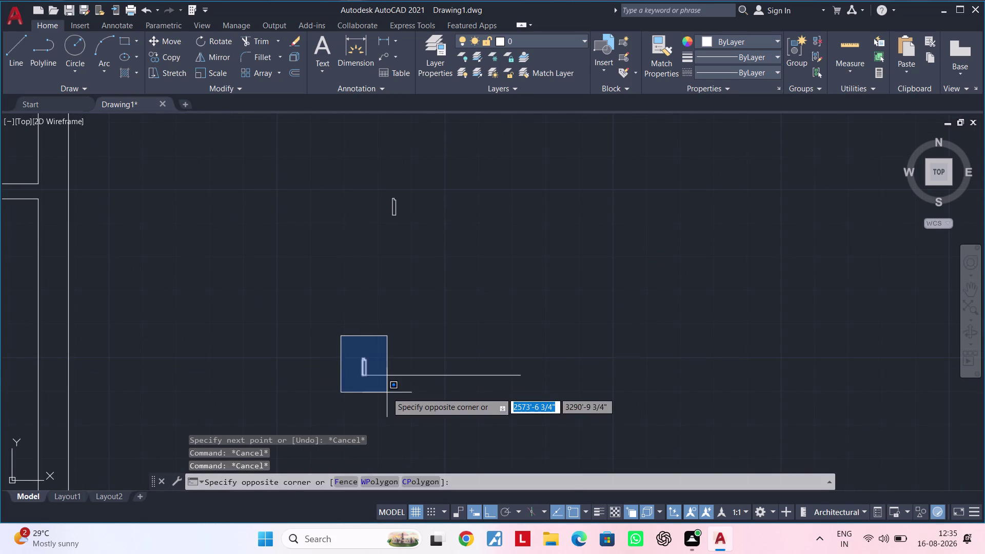
Mirror the profile about the 3'10" line's midpoint on a vertical axis, keeping the original.
click(387, 392)
scroll(up, 3)
middle_drag(389, 390, 326, 405)
text(M)
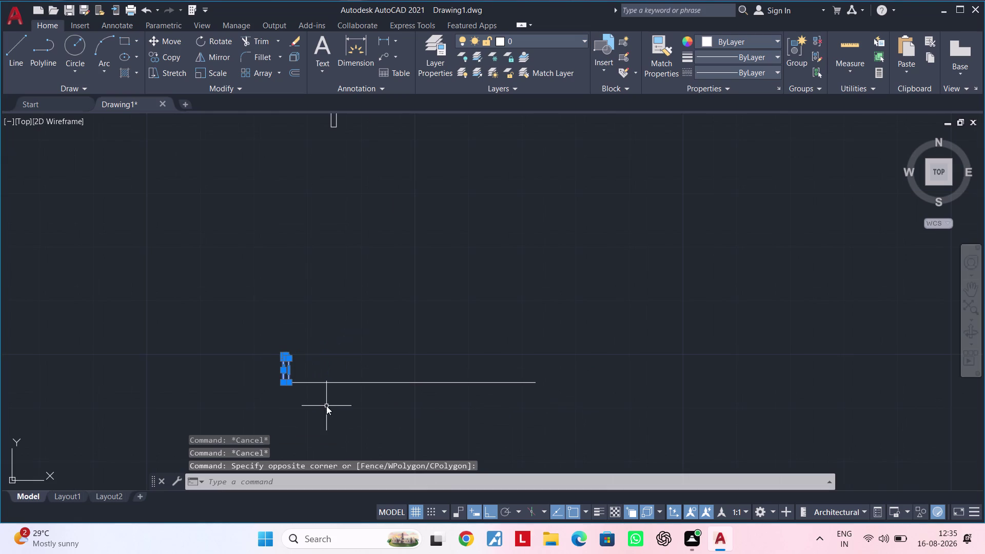
text(I)
key(space)
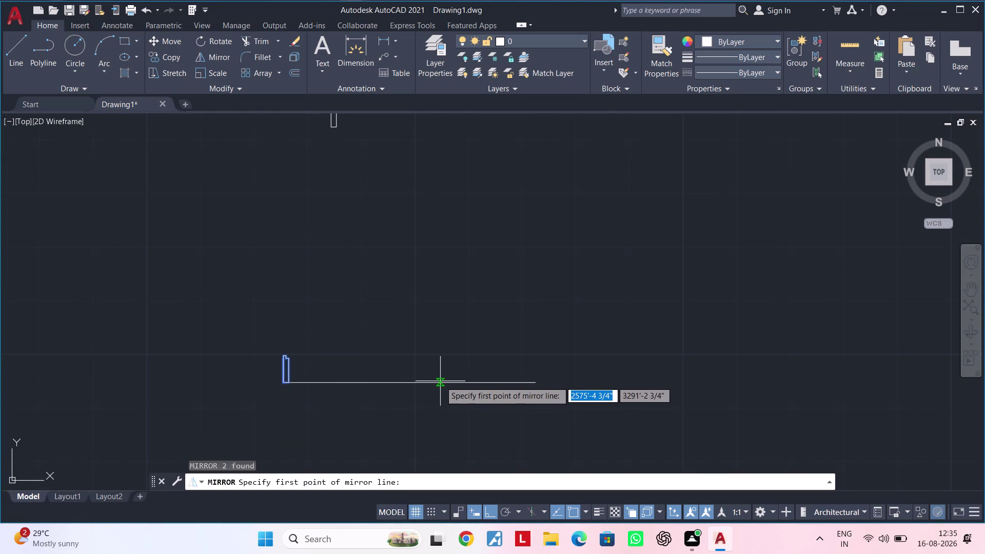
click(412, 383)
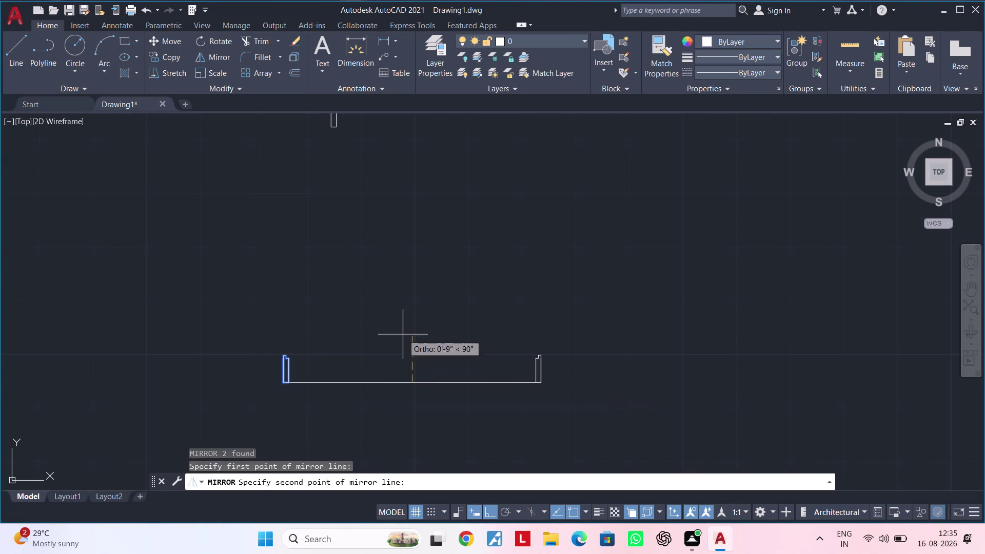
click(403, 319)
drag(420, 366, 402, 319)
key(Escape)
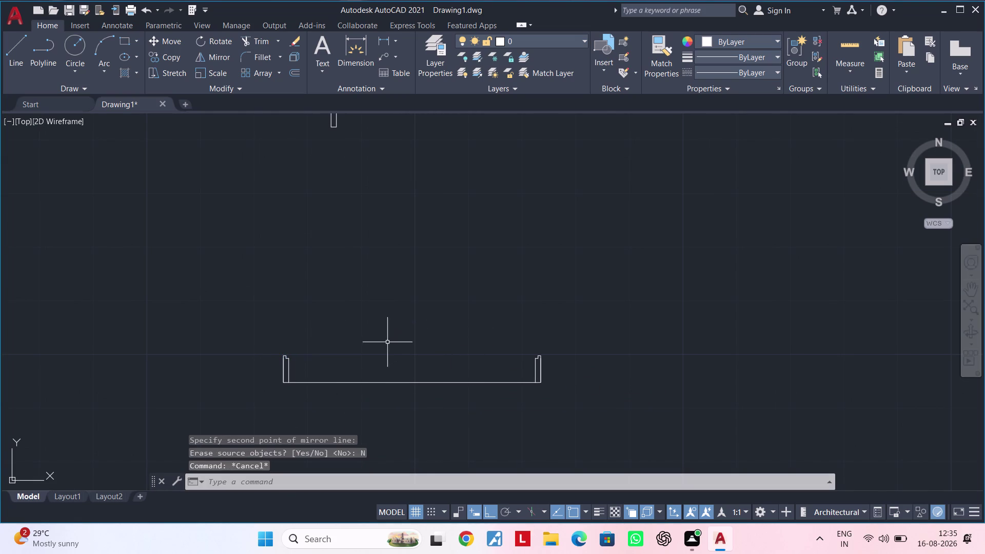
key(Escape)
middle_drag(386, 343, 398, 338)
key(Escape)
key(Escape)
key(Escape)
key(Escape)
key(Escape)
key(Escape)
key(Escape)
key(Escape)
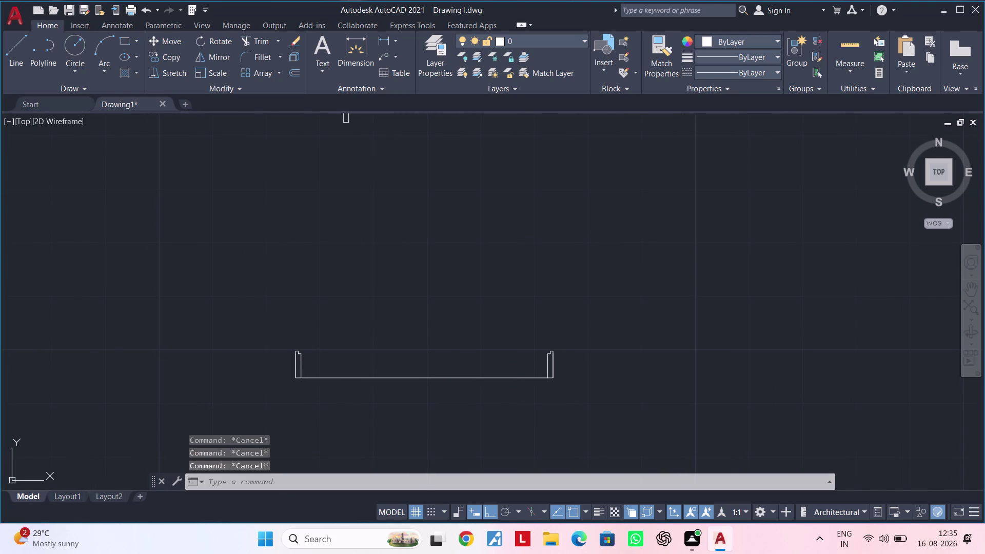
Erase the stray lines above the frame pair.
middle_drag(321, 372, 350, 359)
scroll(up, 3)
middle_drag(330, 347, 379, 427)
scroll(down, 3)
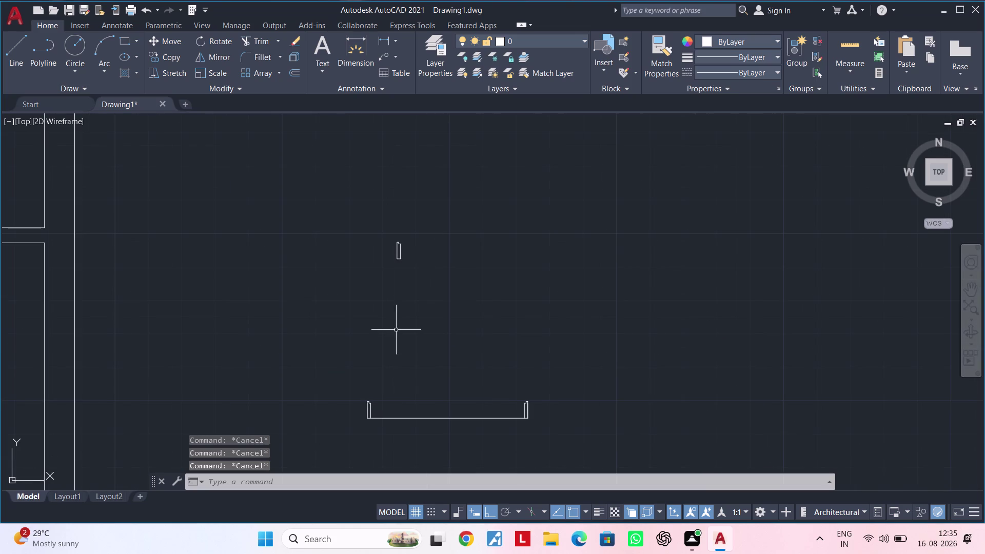
drag(472, 208, 467, 213)
click(336, 293)
key(Delete)
middle_drag(331, 347, 357, 329)
scroll(up, 3)
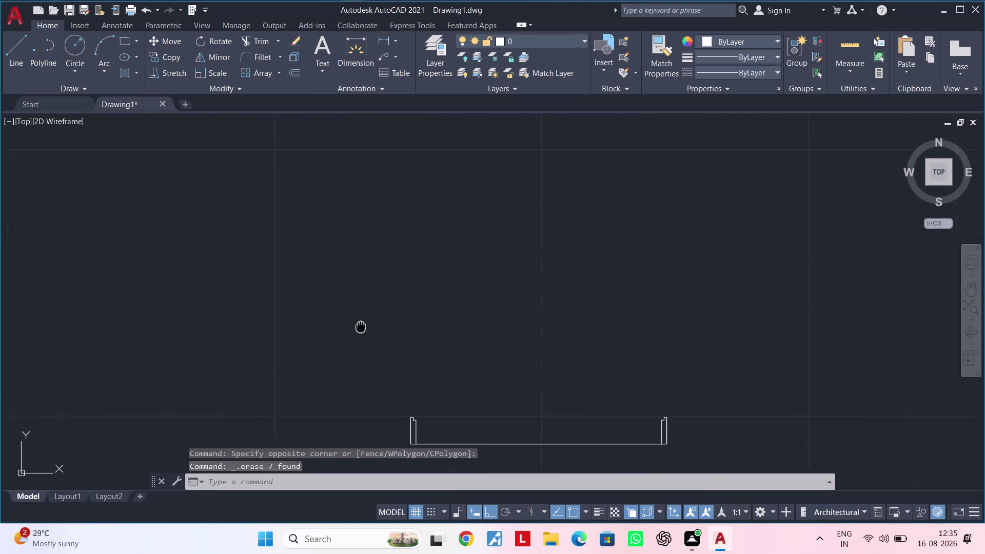
middle_drag(356, 329, 361, 326)
middle_drag(351, 308, 338, 206)
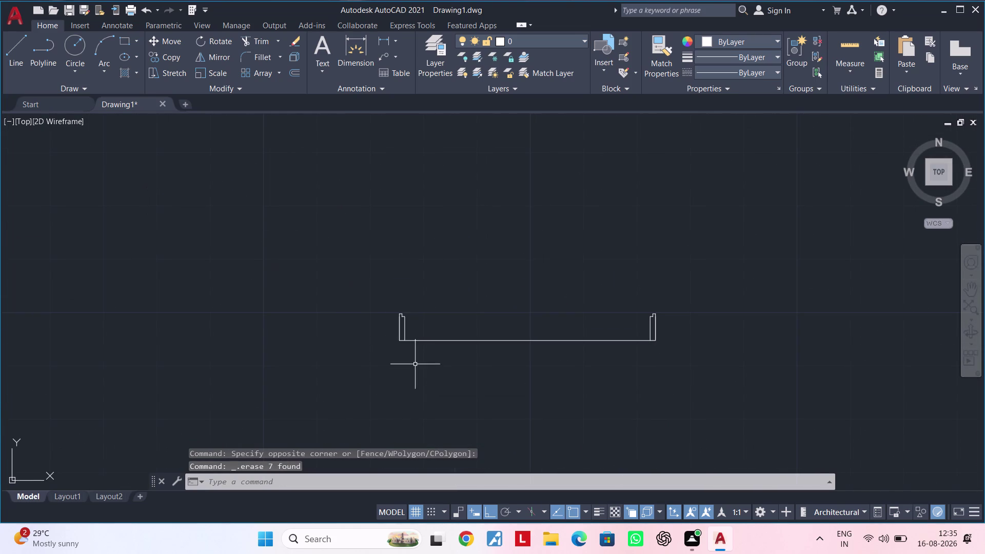
scroll(up, 3)
middle_drag(371, 310, 370, 387)
key(Escape)
key(Escape)
key(Escape)
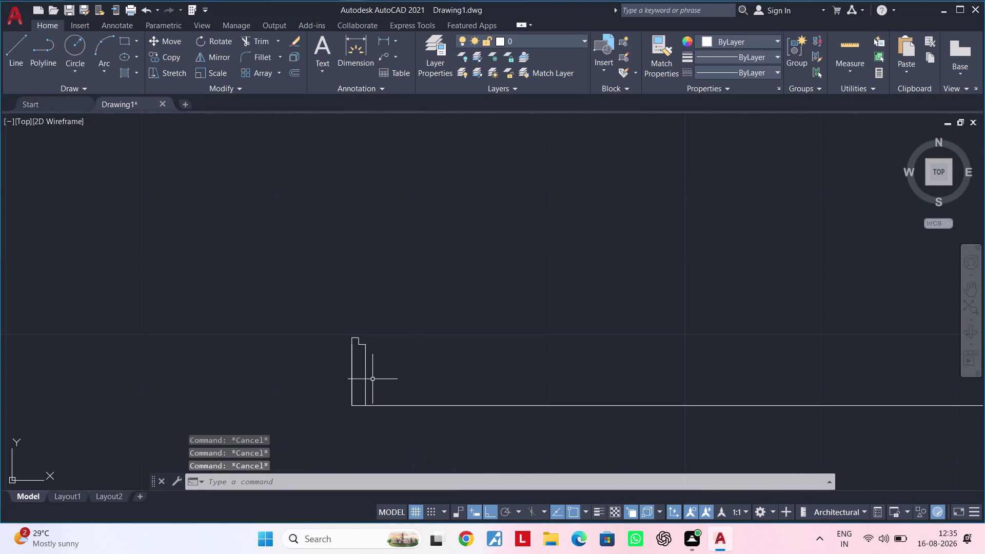
Draw a 3'10" vertical door leaf line rising from the first frame profile.
text(L)
key(space)
scroll(up, 3)
drag(349, 316, 353, 309)
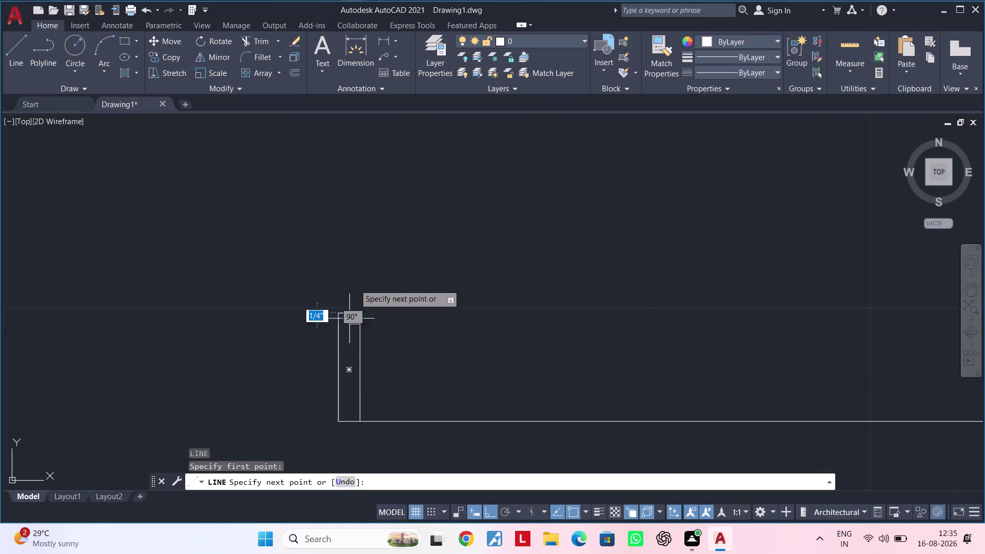
scroll(down, 3)
middle_drag(350, 217, 348, 331)
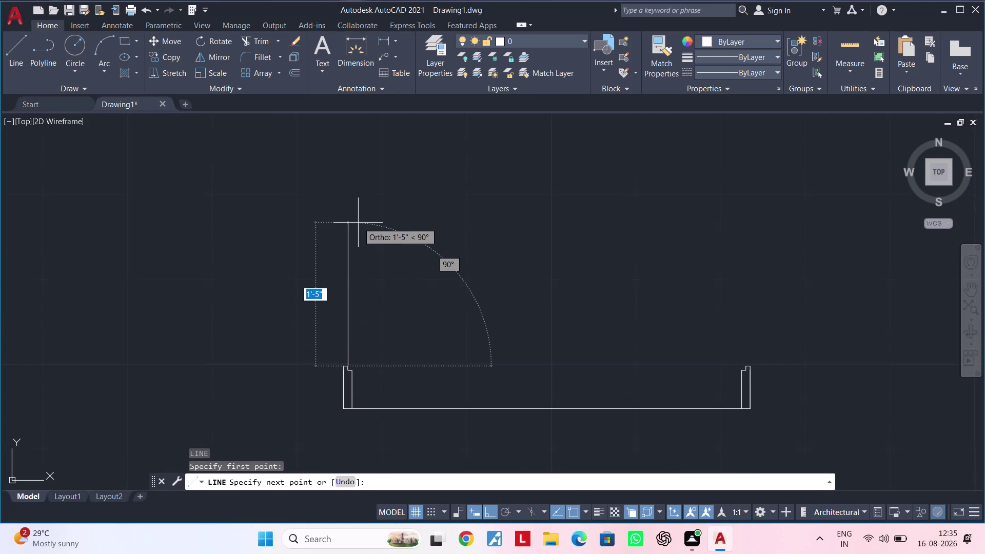
text(3')
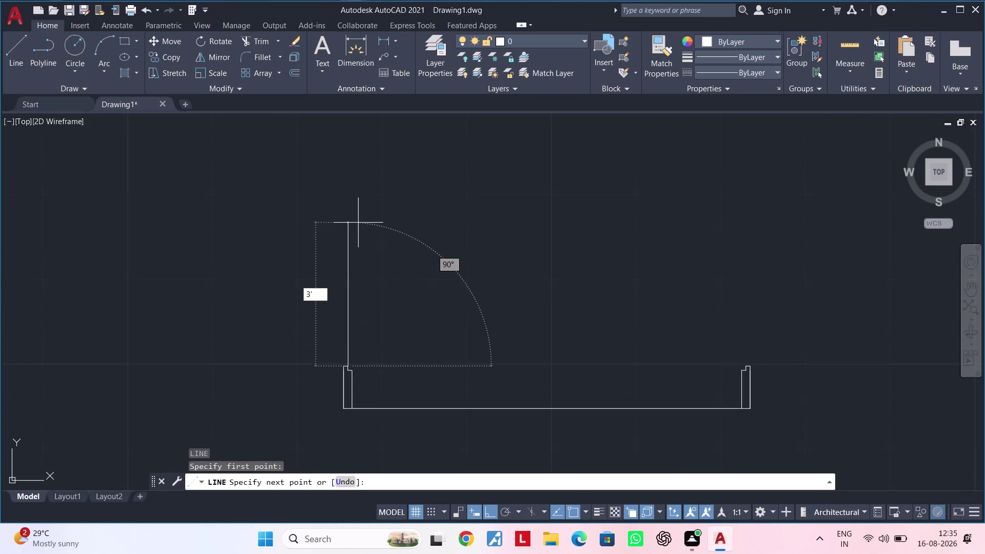
text(10")
key(Return)
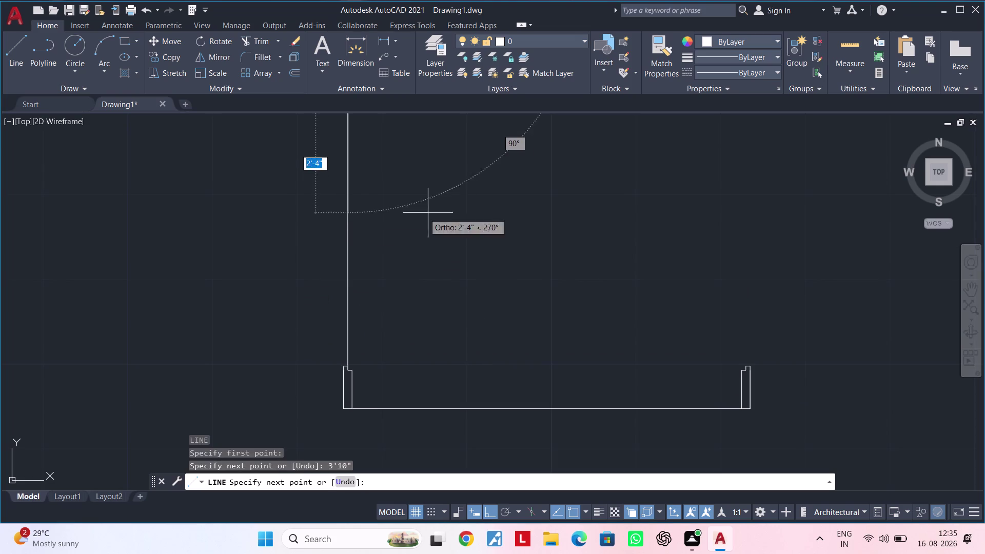
scroll(down, 3)
middle_drag(454, 283, 400, 390)
key(Escape)
middle_drag(389, 380, 388, 366)
Draw a second 3'10" line starting at the corner of the other frame profile.
key(space)
scroll(up, 3)
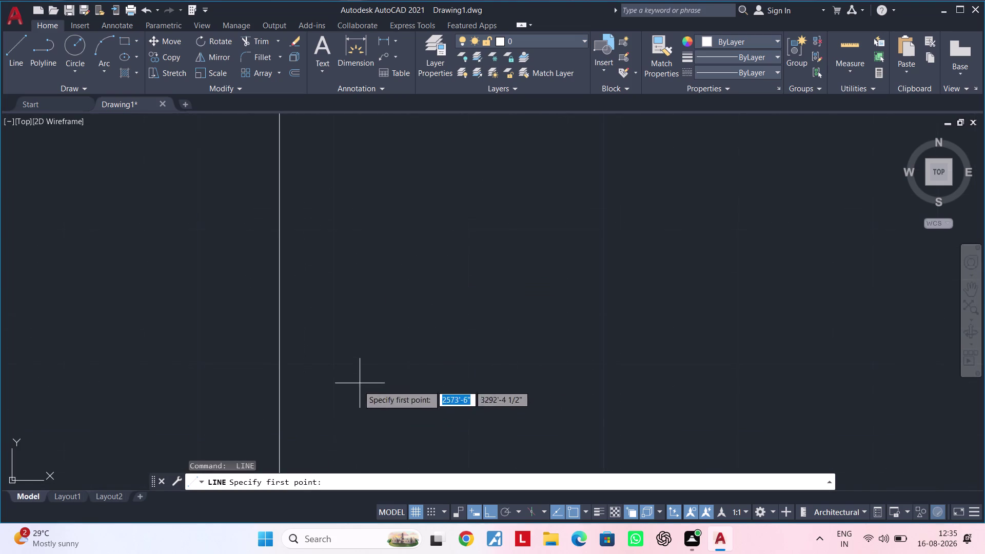
middle_drag(340, 409, 379, 168)
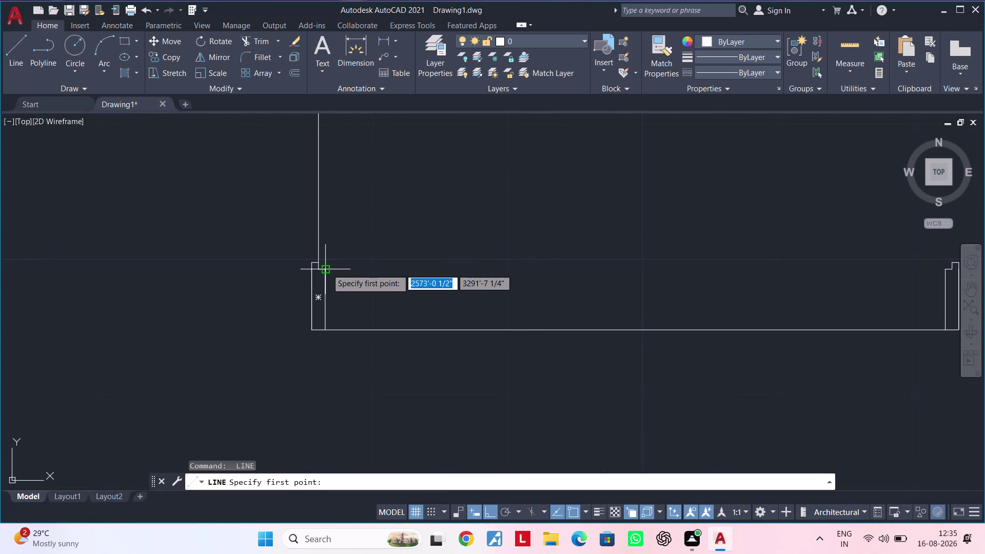
click(326, 269)
middle_drag(326, 156, 316, 320)
text(3)
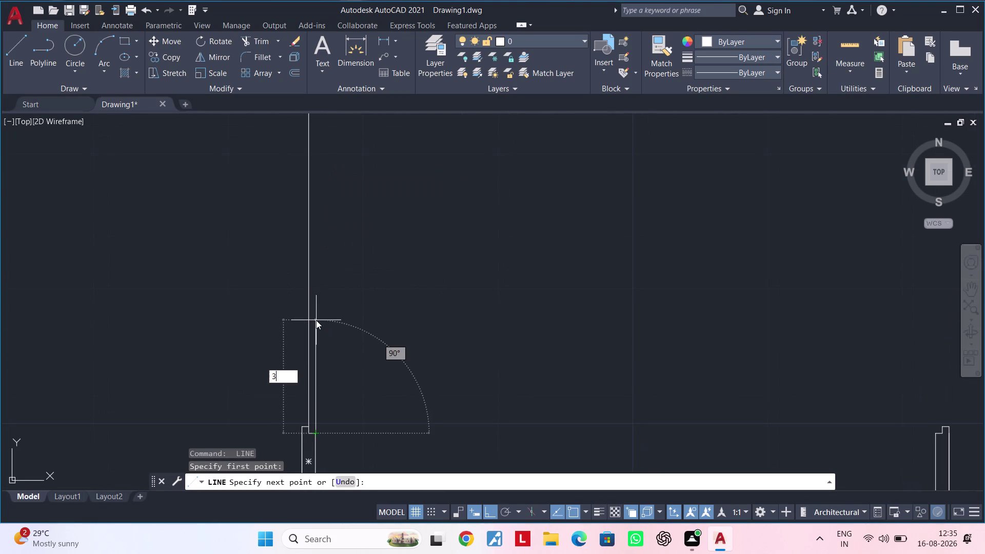
text(')
text(10)
text(")
key(Return)
scroll(down, 3)
middle_drag(358, 259, 340, 552)
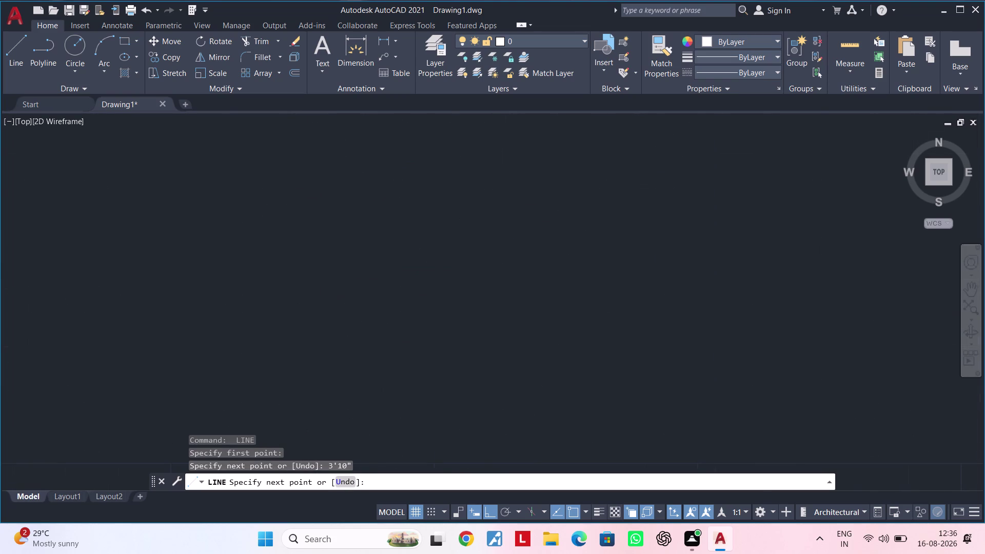
middle_drag(325, 425, 389, 169)
scroll(up, 3)
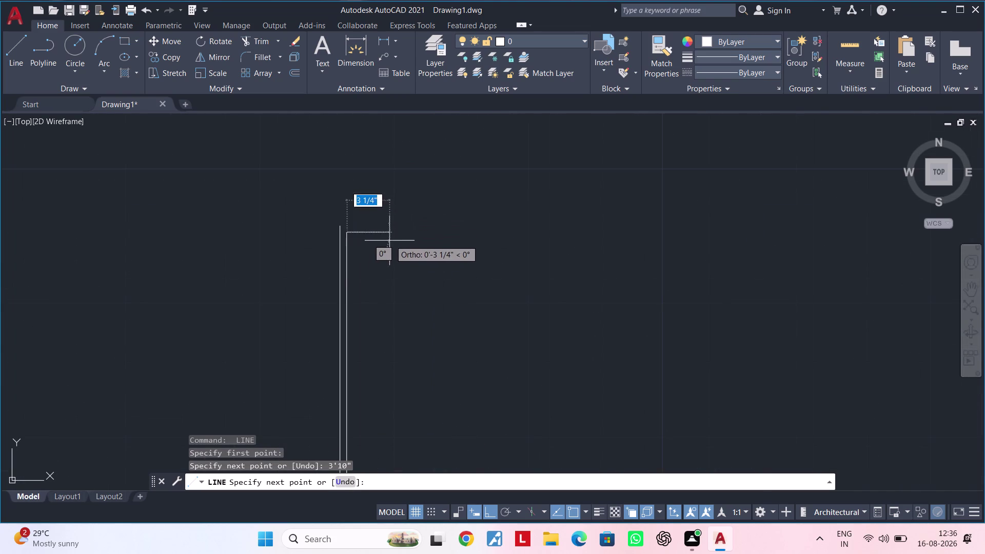
key(Escape)
key(Escape)
Center the door opening in view and clear any pending command.
scroll(down, 3)
middle_drag(419, 285, 376, 189)
scroll(down, 3)
middle_drag(418, 286, 407, 254)
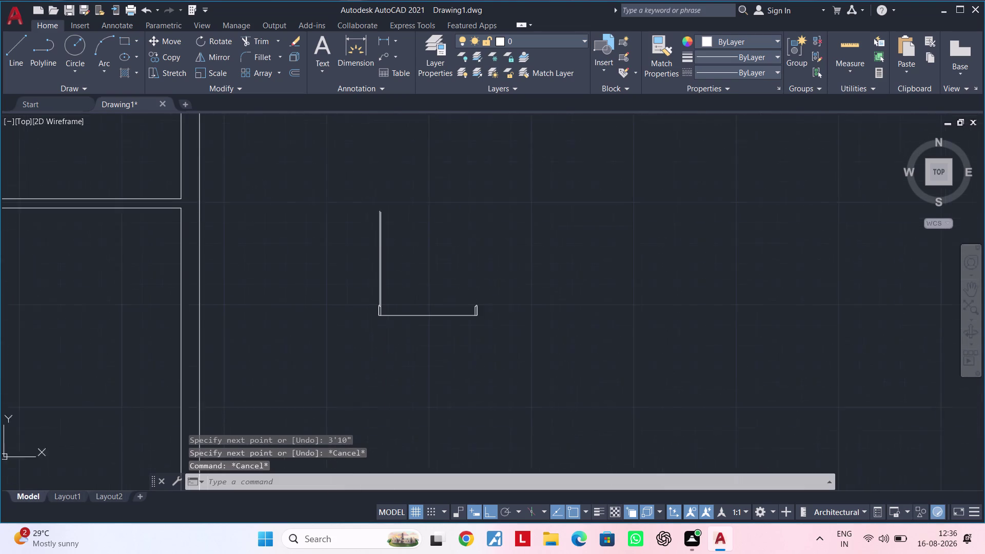
middle_drag(407, 254, 406, 250)
key(Escape)
key(Escape)
key(Escape)
Try a circle centred on the opening baseline, then cancel it as misplaced.
text(C)
key(space)
scroll(up, 3)
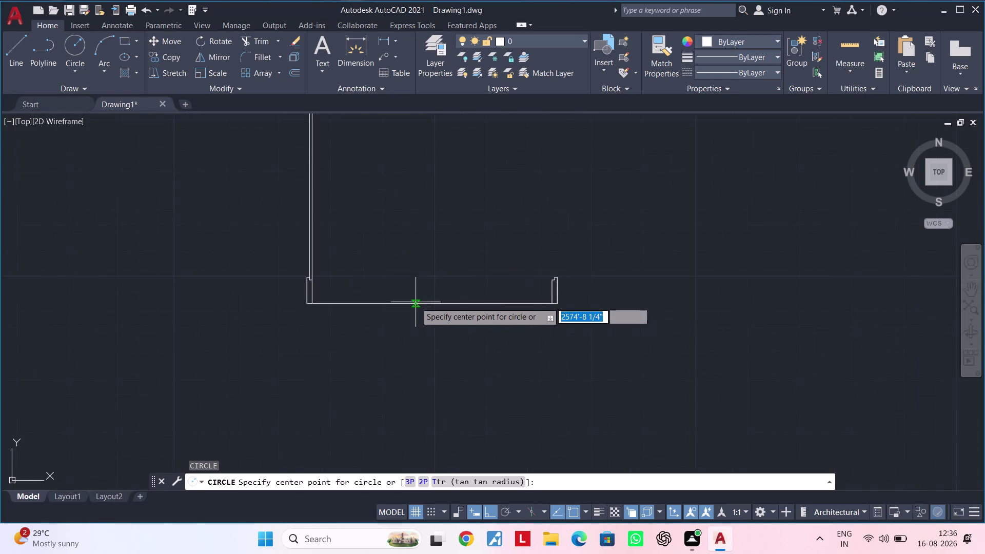
click(435, 304)
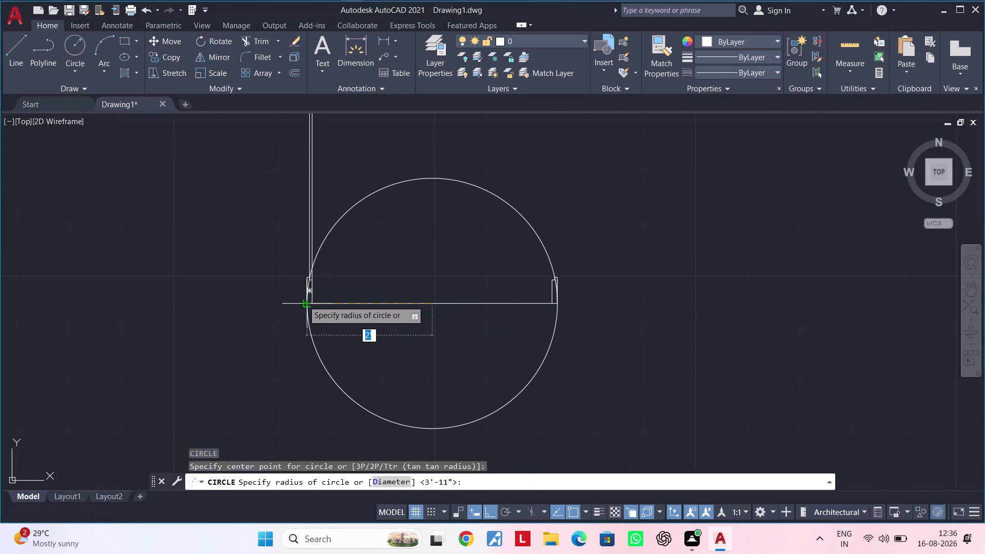
scroll(down, 3)
middle_drag(320, 228, 328, 293)
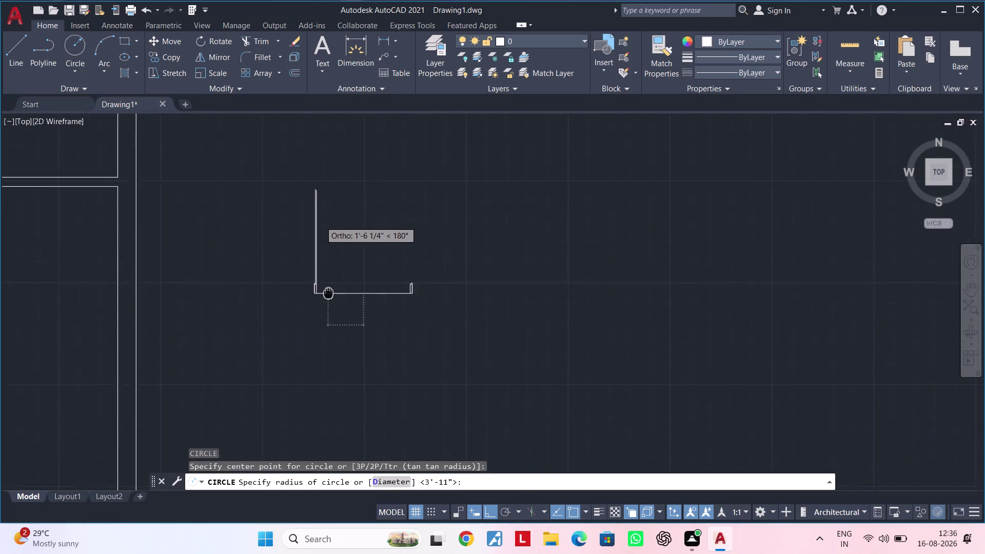
middle_drag(328, 293, 331, 313)
key(Escape)
key(Escape)
Start a new circle with its centre at the door hinge corner.
text(C)
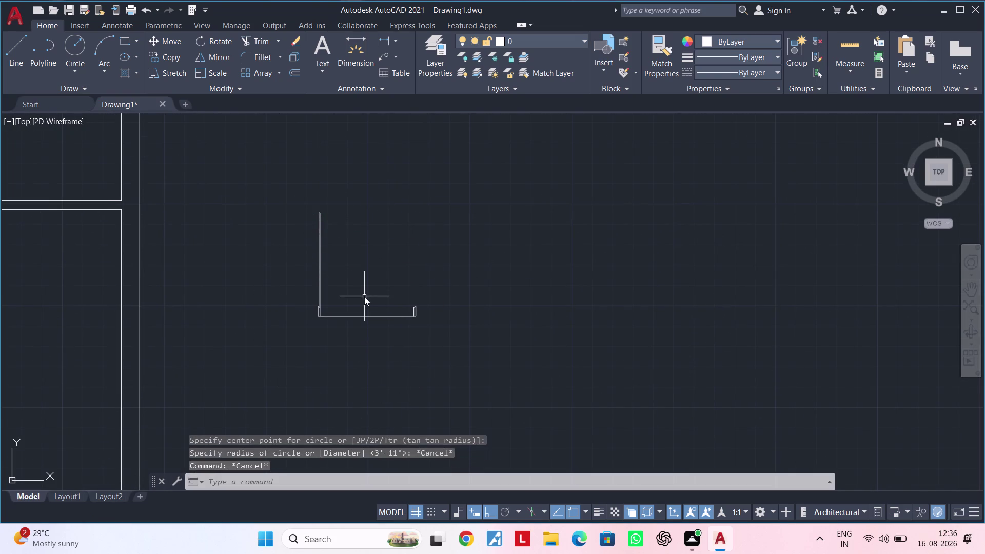
key(space)
scroll(up, 3)
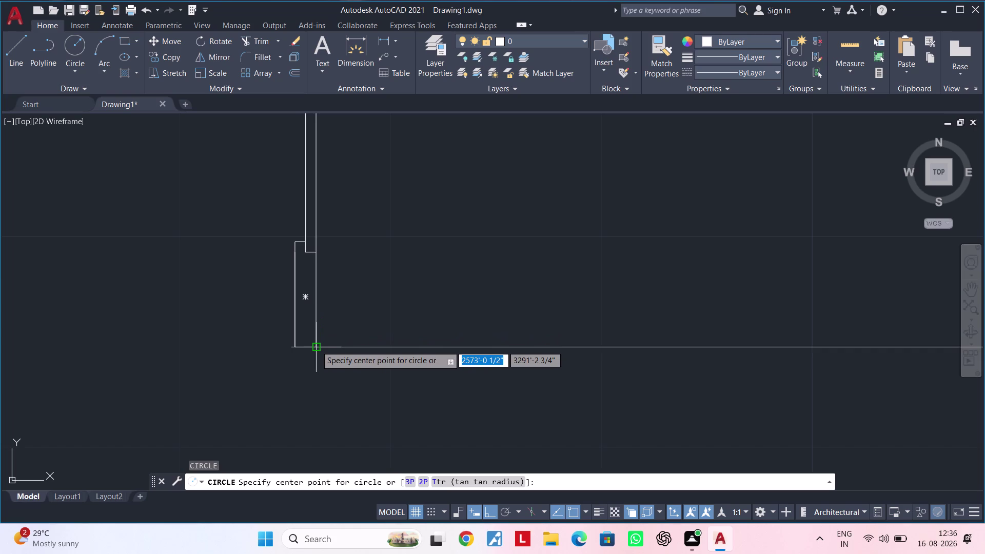
click(316, 346)
scroll(down, 3)
middle_drag(320, 176, 338, 338)
middle_drag(334, 186, 345, 364)
Set the circle radius to reach the far jamb, completing the door swing.
scroll(up, 3)
scroll(down, 3)
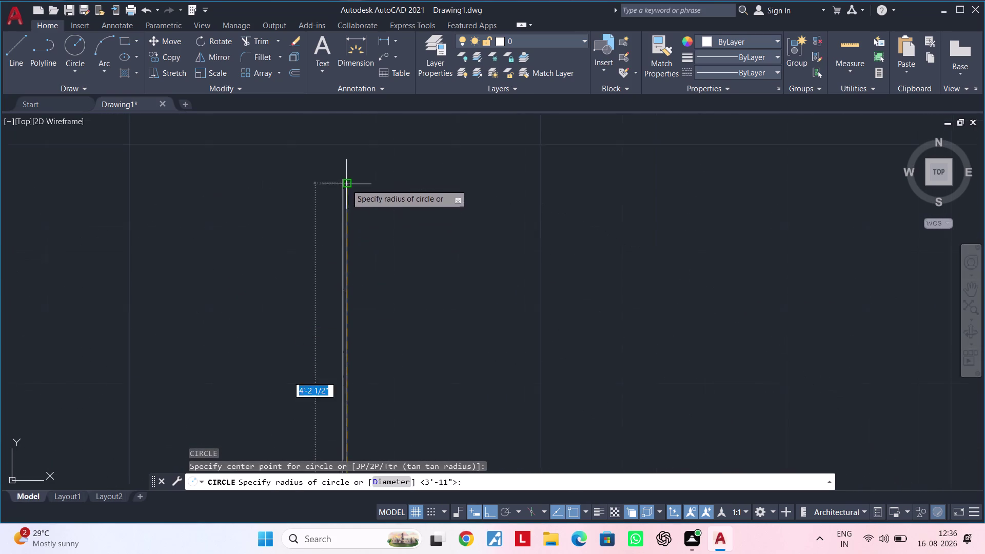
scroll(down, 3)
middle_drag(395, 344, 413, 198)
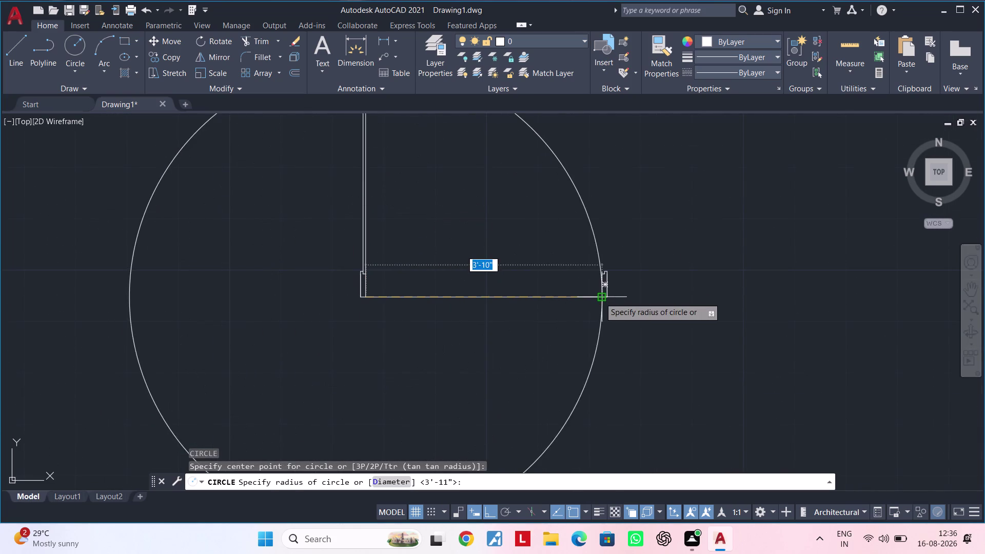
middle_drag(599, 297, 536, 342)
scroll(up, 3)
scroll(up, 3)
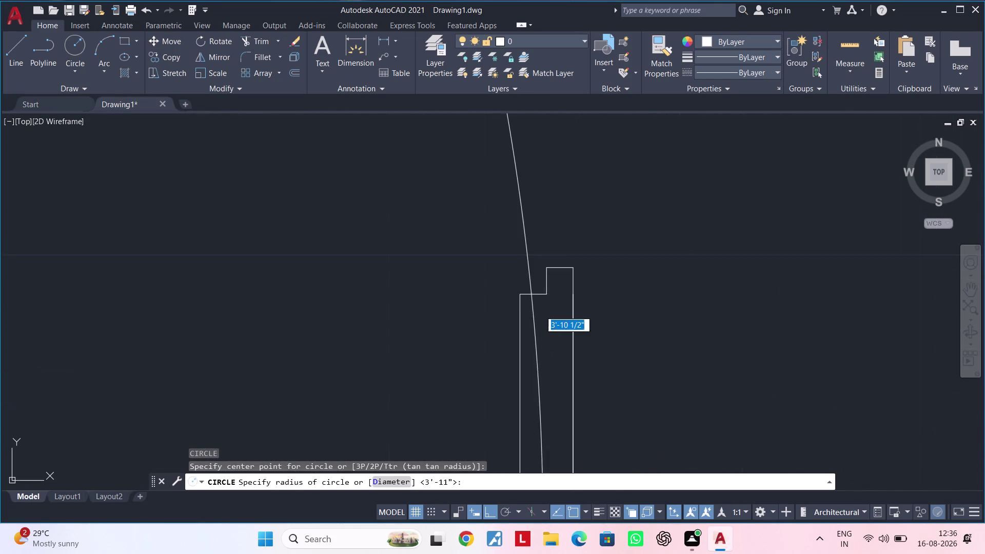
scroll(up, 3)
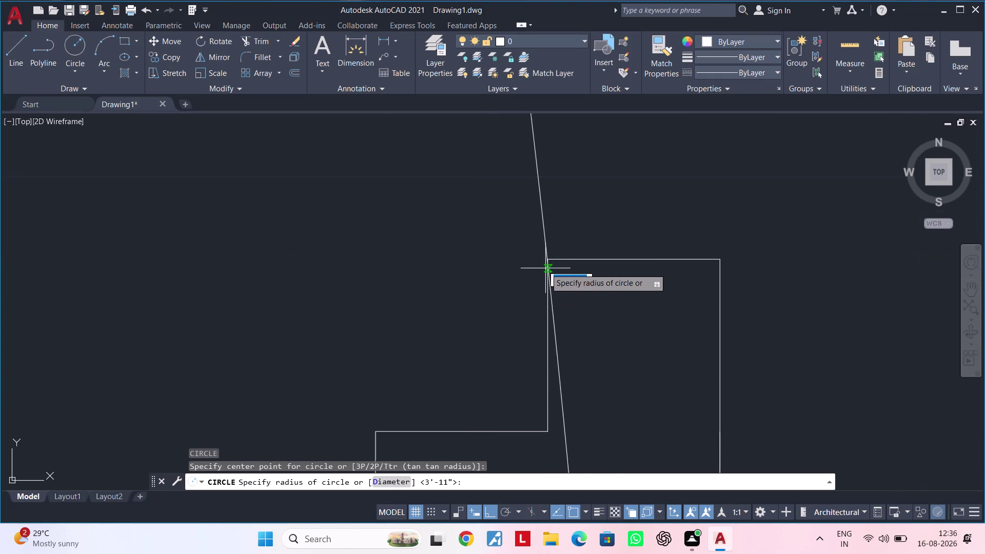
click(549, 258)
scroll(down, 3)
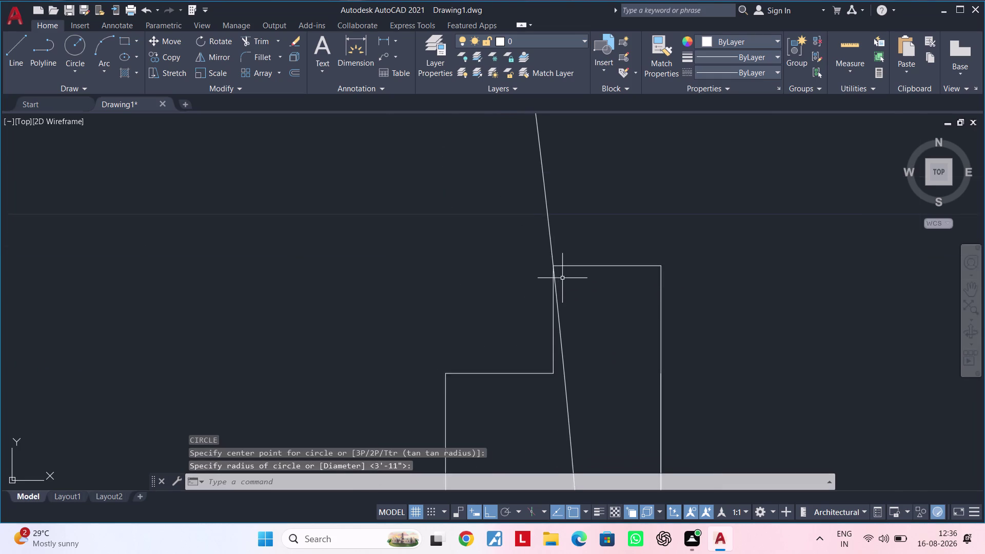
scroll(down, 3)
scroll(down, 3)
middle_drag(506, 353, 552, 339)
scroll(down, 3)
middle_drag(493, 336, 533, 327)
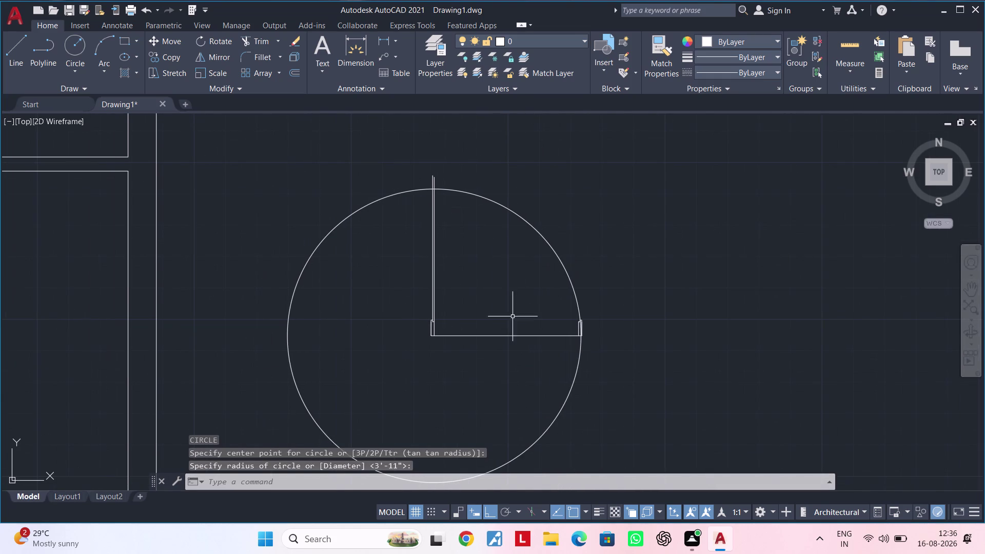
Clear leftover command prompts and start the TR trim command.
key(Escape)
key(Escape)
key(Escape)
key(Escape)
key(Escape)
key(Escape)
key(Escape)
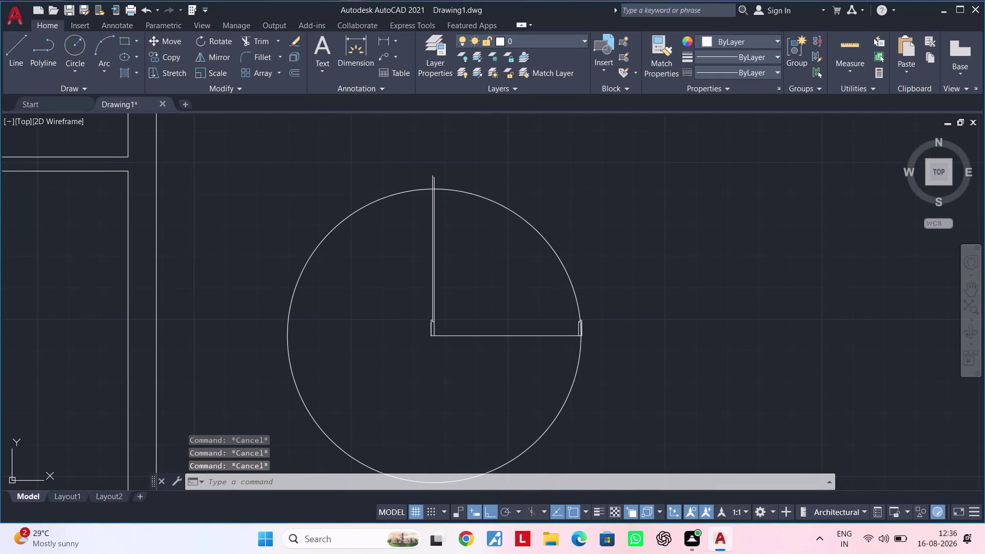
key(Escape)
key(Escape)
key(Escape)
text(TR)
key(space)
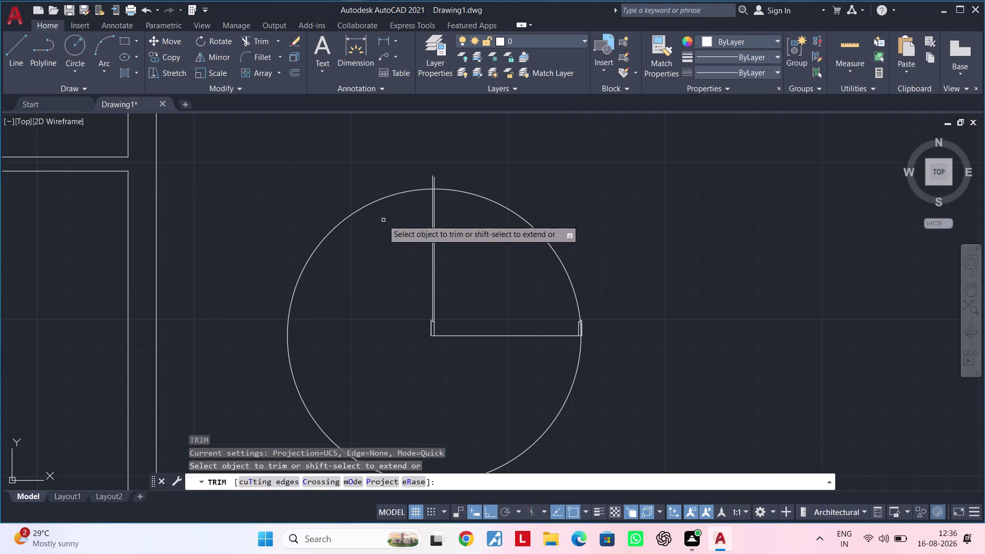
Trim the door circle down to a quarter-circle swing arc.
click(367, 205)
scroll(up, 3)
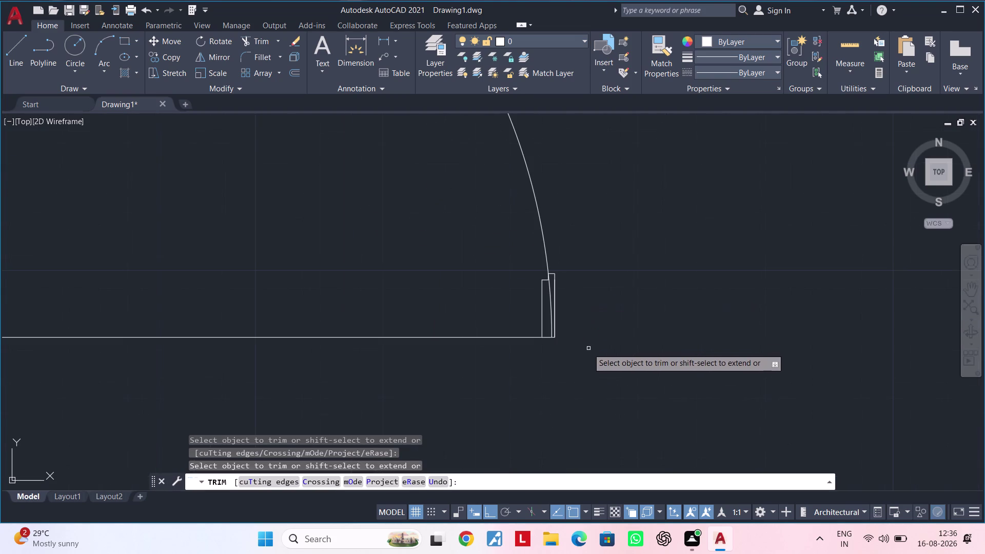
scroll(up, 3)
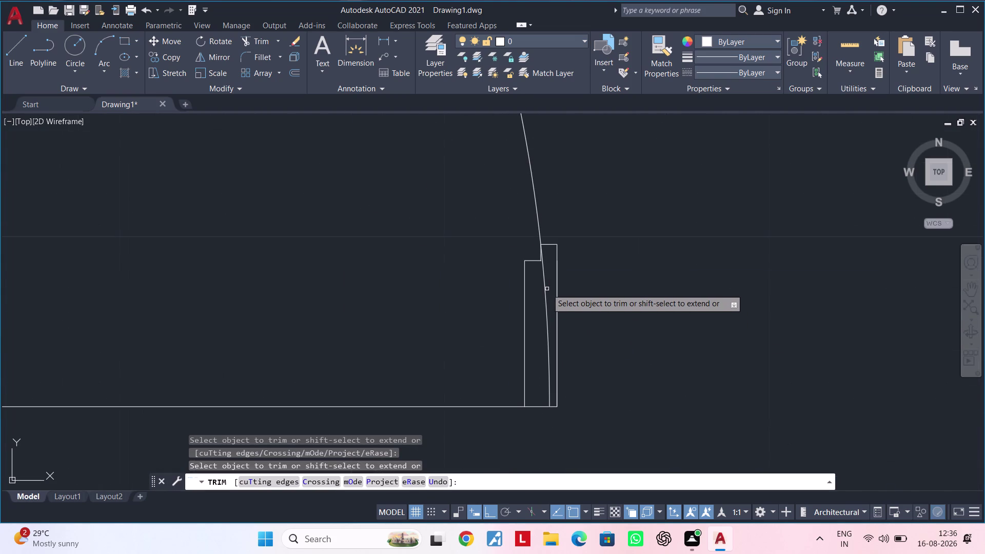
click(546, 289)
scroll(down, 3)
scroll(down, 3)
middle_drag(397, 246, 424, 385)
scroll(up, 3)
scroll(up, 3)
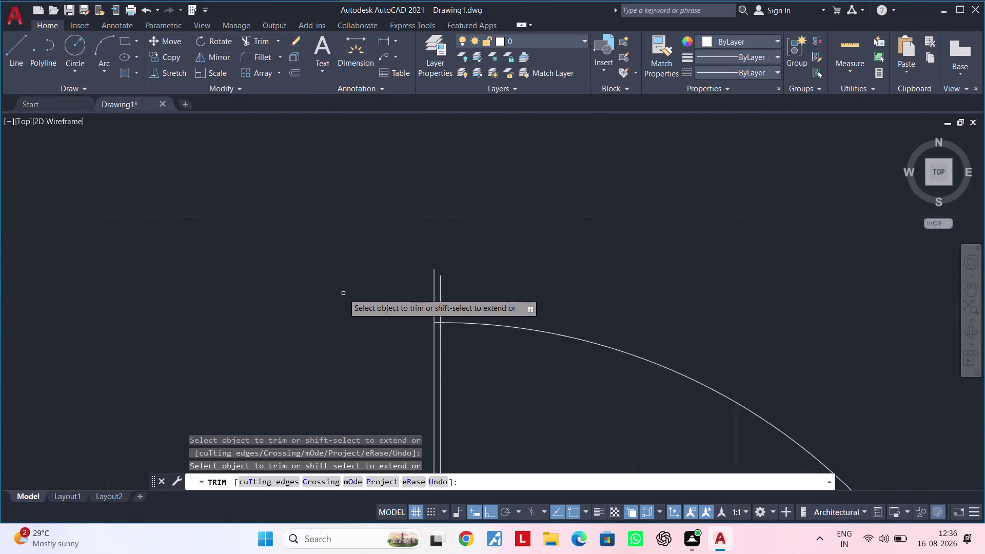
scroll(up, 3)
drag(357, 294, 599, 301)
triple_click(599, 301)
scroll(down, 3)
middle_drag(612, 303, 332, 31)
key(Escape)
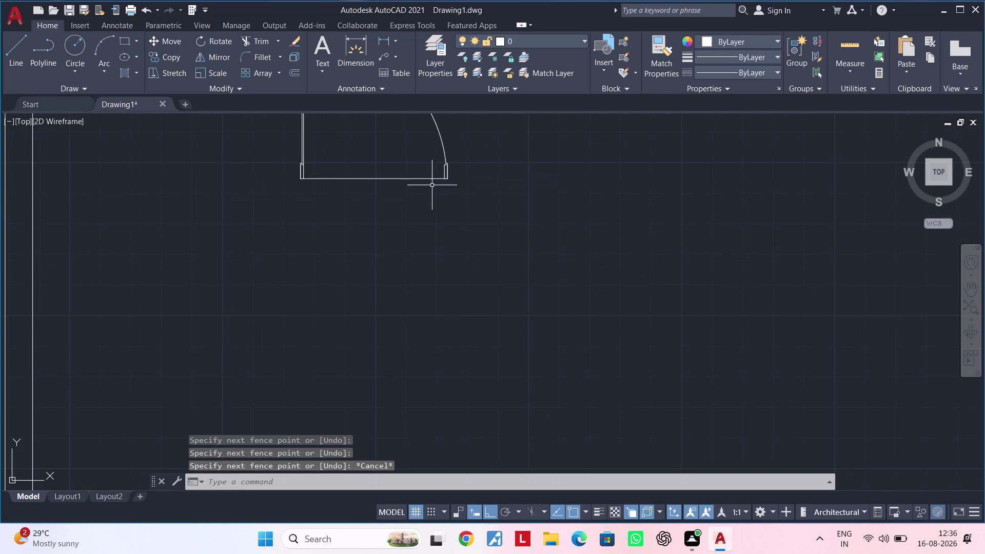
key(Escape)
middle_drag(413, 210, 425, 296)
key(Escape)
key(Escape)
key(Escape)
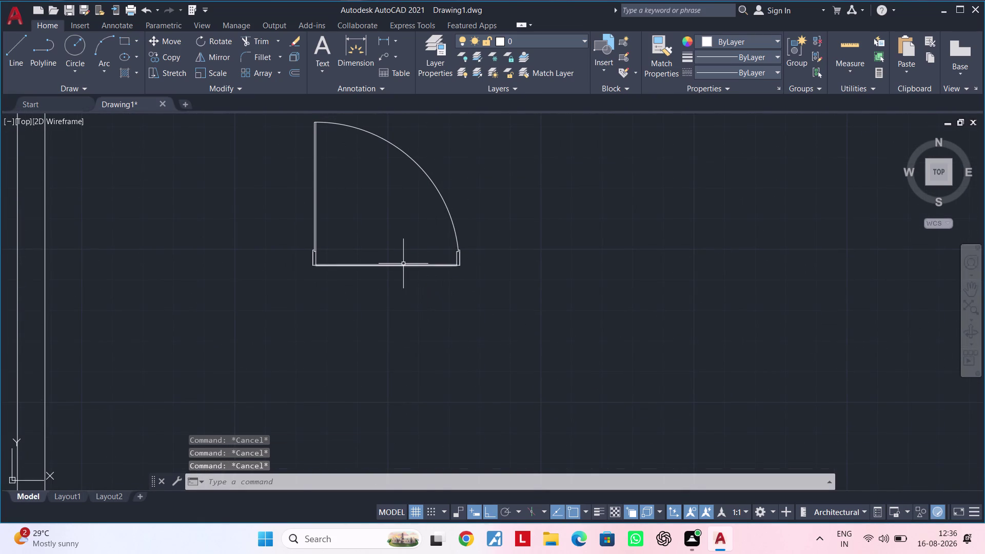
Erase the baseline line across the bottom of the door opening.
click(403, 263)
key(Delete)
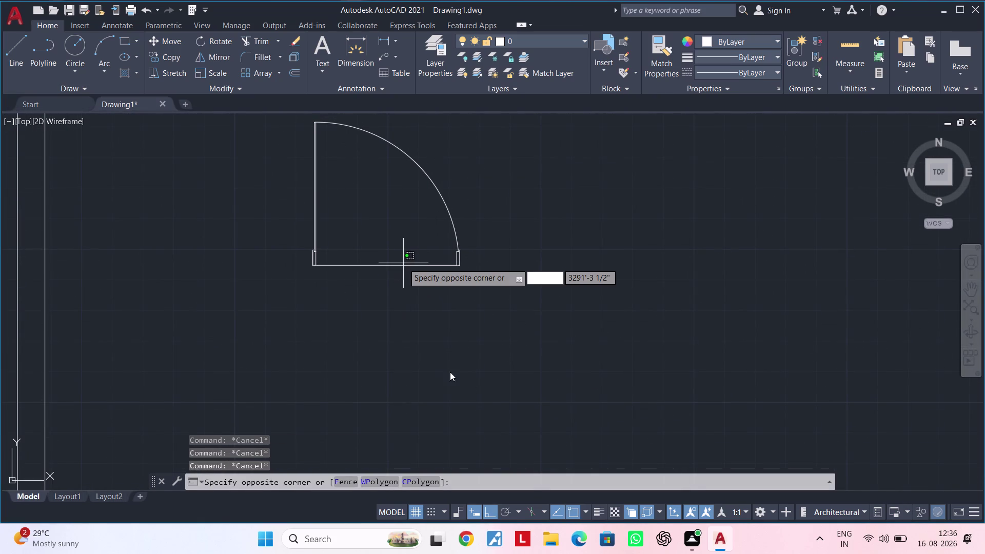
key(Escape)
click(380, 265)
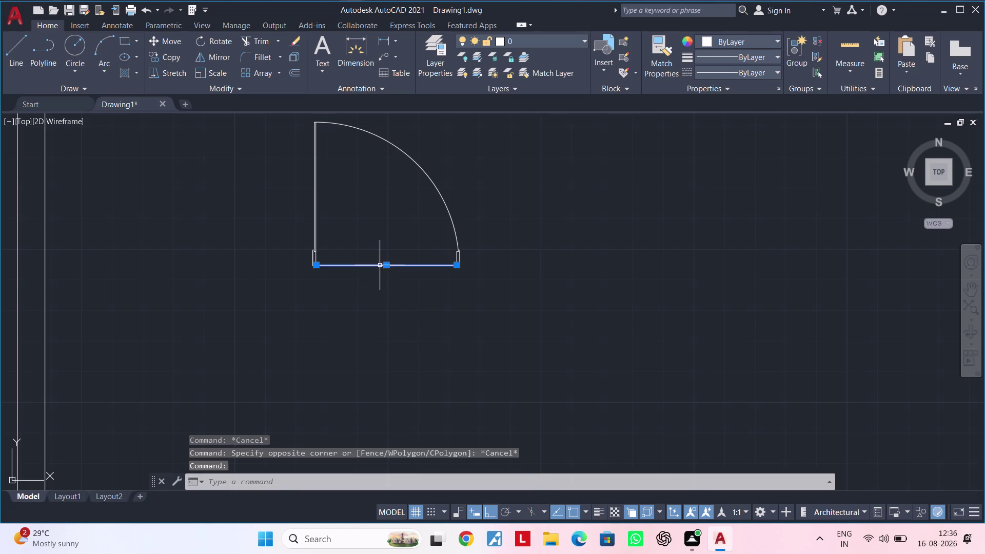
key(Delete)
Pan and zoom around the door swing to inspect the arc and jamb detail.
middle_drag(355, 279, 367, 346)
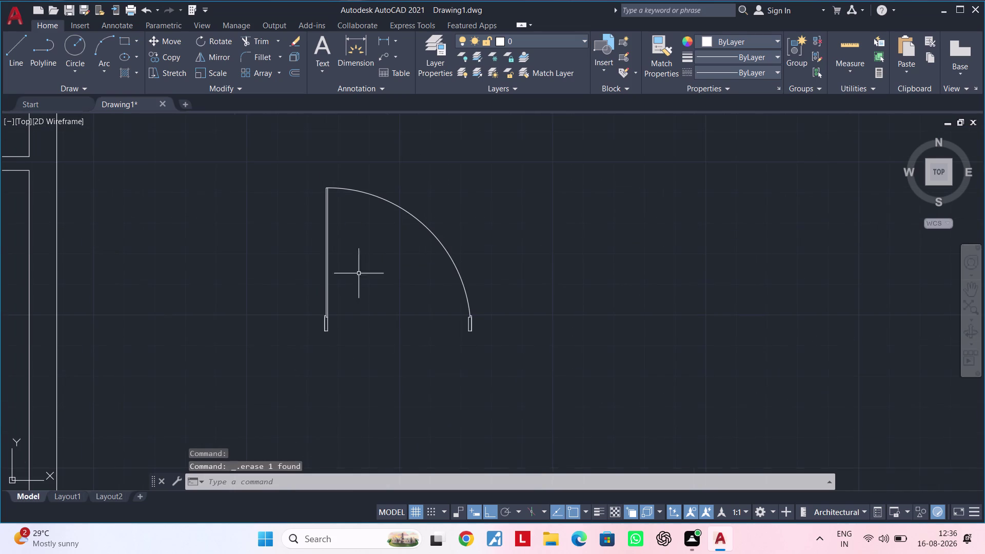
scroll(up, 3)
scroll(up, 3)
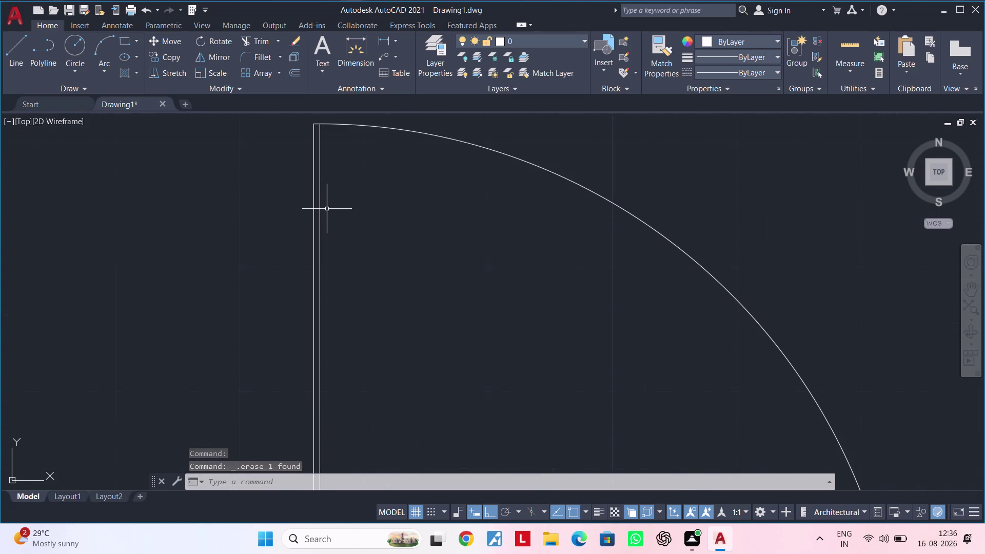
scroll(down, 3)
middle_drag(347, 232, 365, 218)
key(Escape)
key(Escape)
scroll(down, 3)
key(Escape)
middle_drag(359, 255, 353, 265)
key(Escape)
key(Escape)
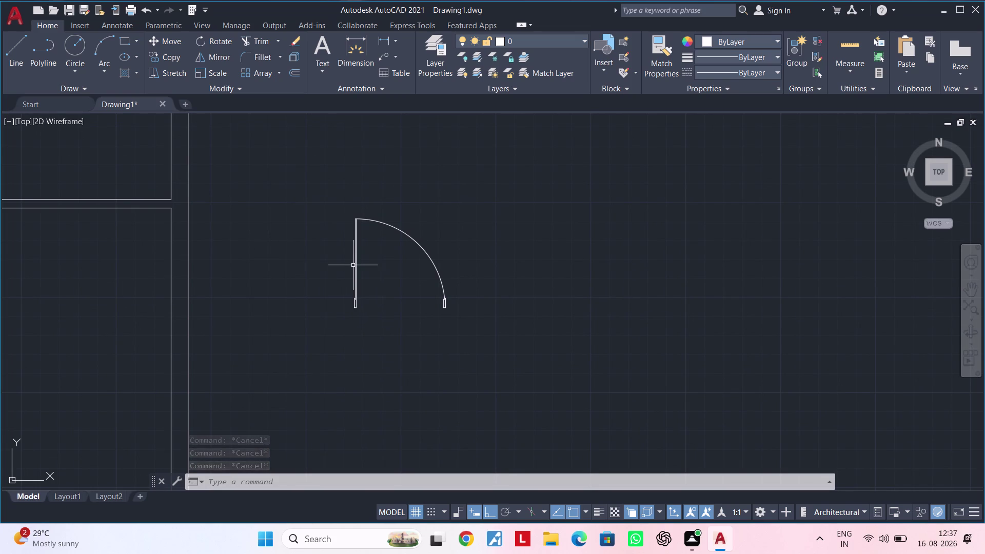
key(Escape)
key(Escape)
key(Escape)
middle_drag(392, 293, 371, 308)
key(Escape)
key(Escape)
key(Escape)
key(Escape)
middle_drag(371, 310, 378, 305)
key(Escape)
key(Escape)
key(Escape)
middle_click(368, 278)
scroll(up, 3)
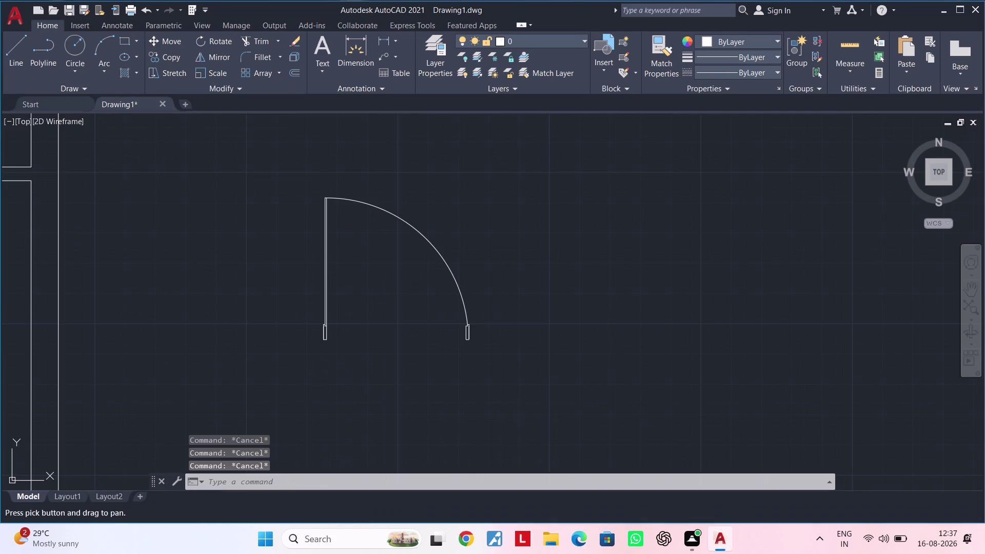
middle_drag(351, 279, 387, 270)
scroll(up, 3)
scroll(down, 3)
middle_drag(412, 285, 404, 303)
key(Escape)
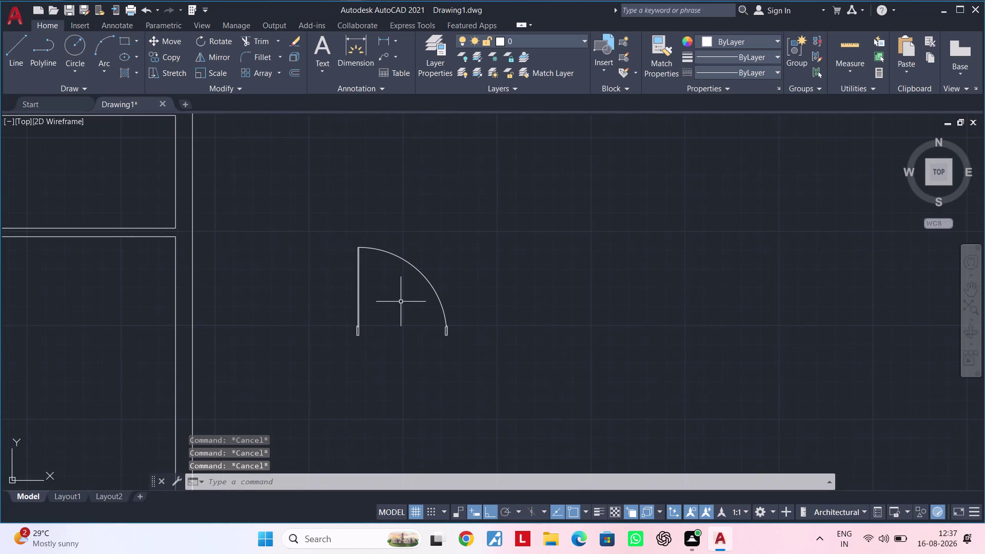
scroll(up, 3)
scroll(up, 3)
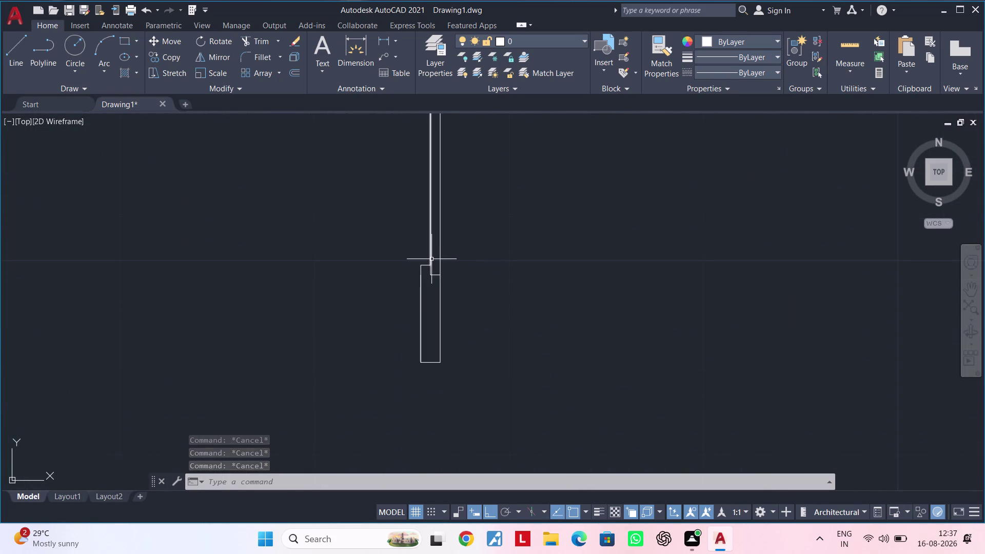
scroll(down, 3)
middle_drag(500, 295, 294, 360)
scroll(down, 3)
scroll(down, 3)
middle_drag(328, 344, 353, 318)
drag(267, 228, 269, 227)
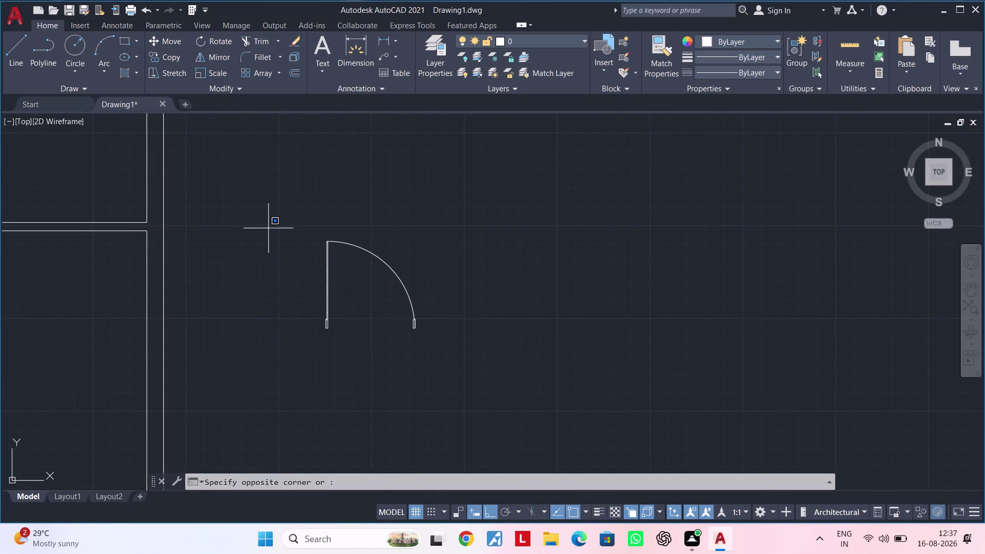
Select the seven door-swing objects and start a block definition named D1.
drag(269, 227, 272, 228)
click(530, 381)
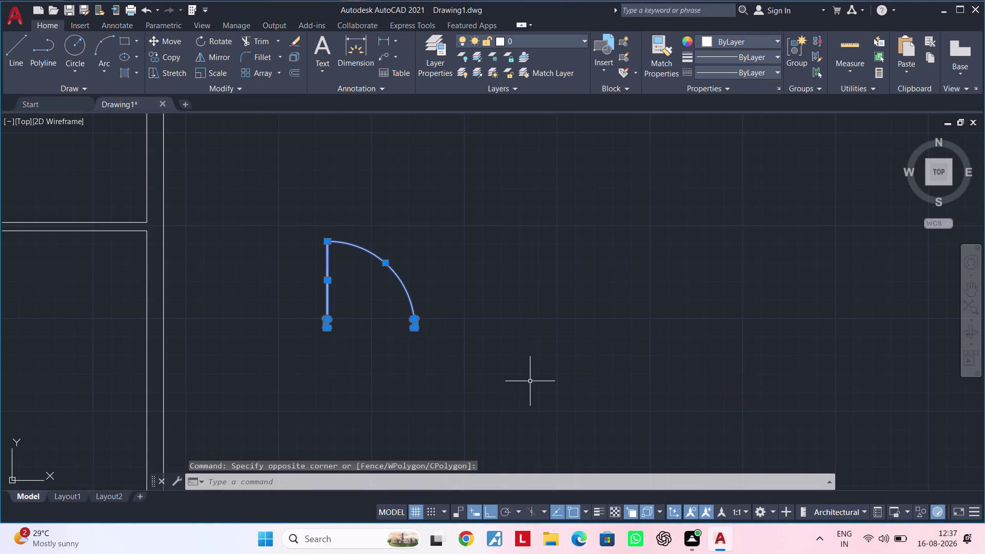
text(B)
key(space)
click(361, 171)
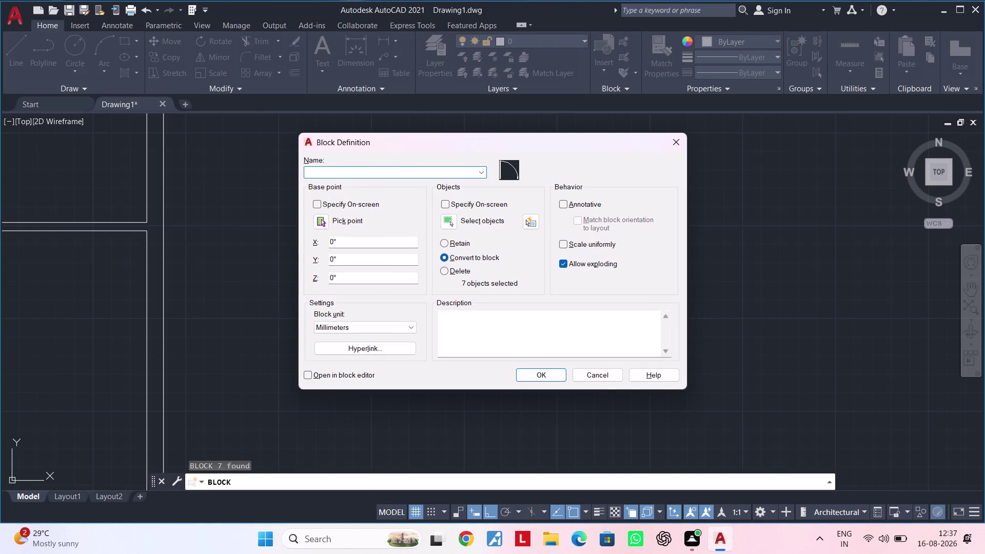
text(d)
text(1)
key(BackSpace)
key(BackSpace)
key(shift+d)
key(BackSpace)
text(D1)
Confirm the block, replacing the existing D1 definition with the new door objects.
click(548, 380)
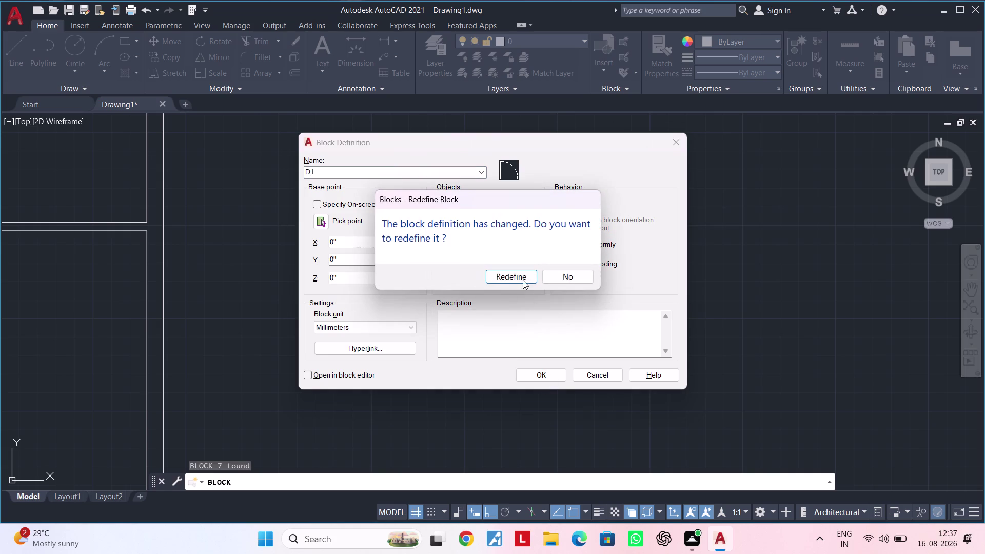
click(522, 275)
middle_drag(391, 330, 557, 313)
scroll(down, 3)
key(Escape)
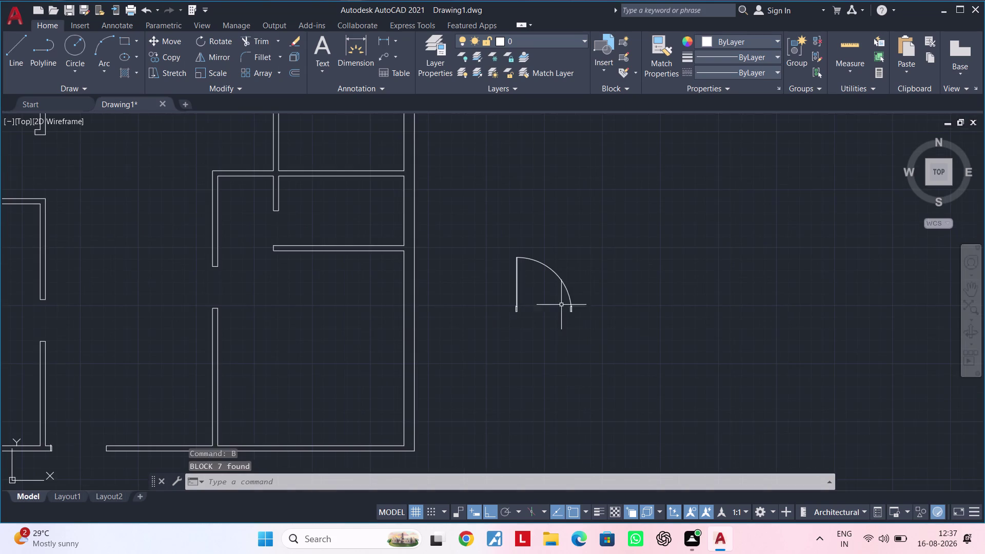
Start copying the door swing block with CO, using its hinge corner as base point.
key(Escape)
click(608, 223)
click(478, 344)
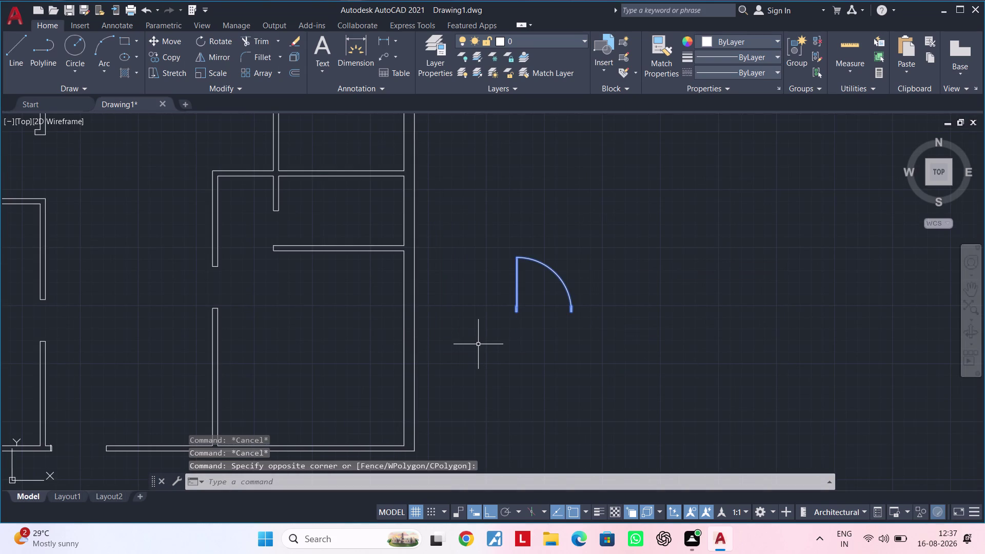
text(CO)
key(space)
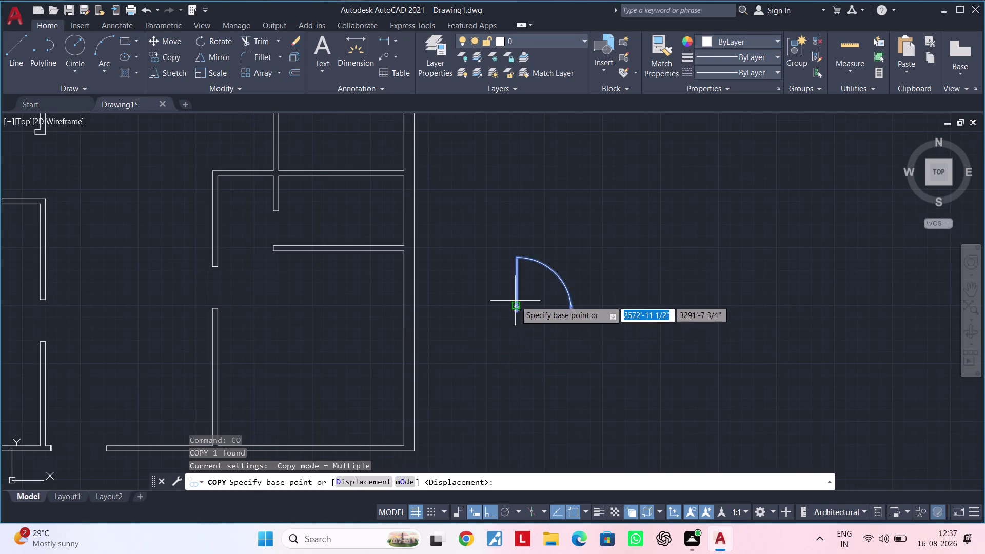
scroll(up, 3)
scroll(up, 3)
click(474, 295)
scroll(down, 3)
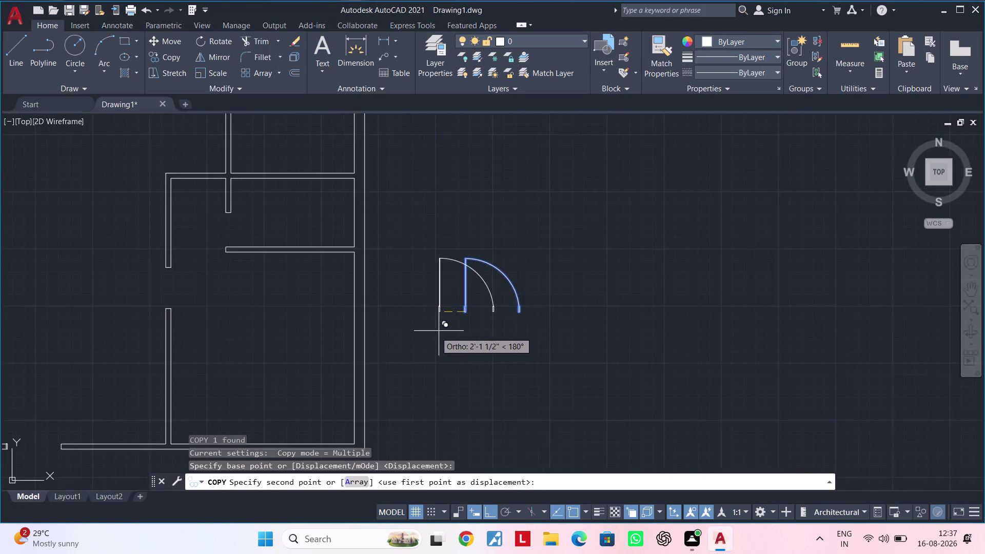
middle_drag(435, 332, 751, 212)
scroll(down, 3)
click(489, 512)
scroll(up, 3)
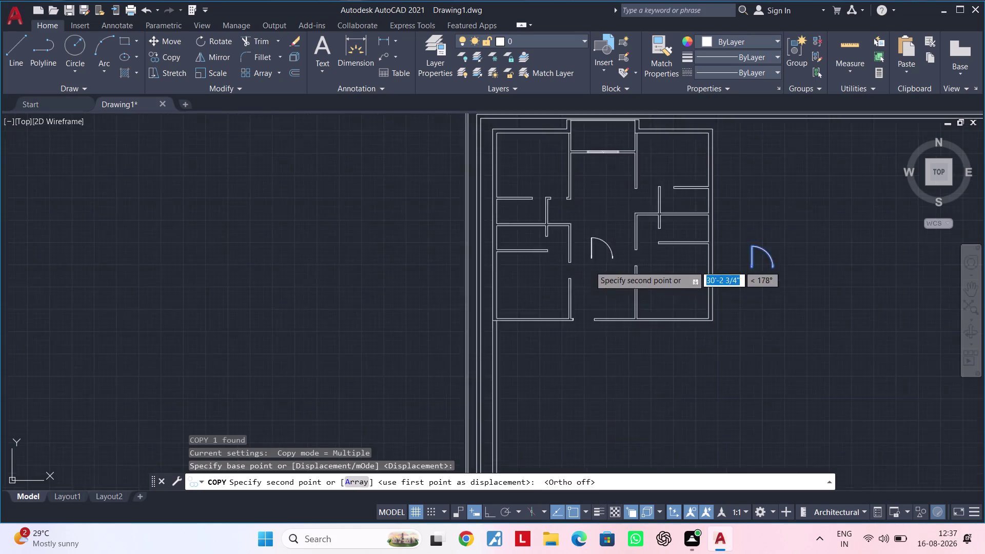
scroll(up, 3)
middle_drag(558, 374, 607, 165)
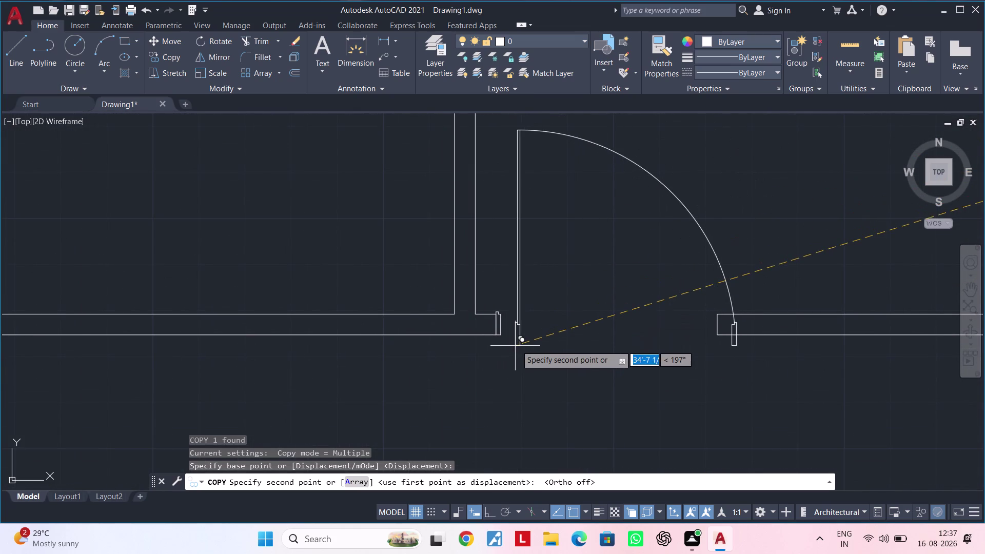
scroll(up, 3)
Cancel the copy, then window-select and delete the eight wall-end objects.
middle_drag(510, 358, 482, 348)
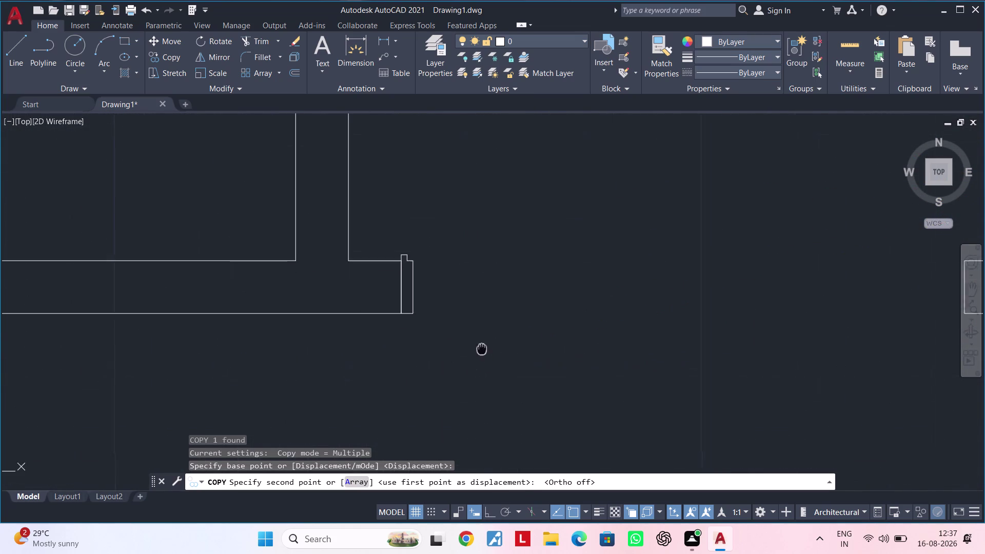
middle_drag(482, 347, 484, 344)
key(Escape)
key(Escape)
click(395, 232)
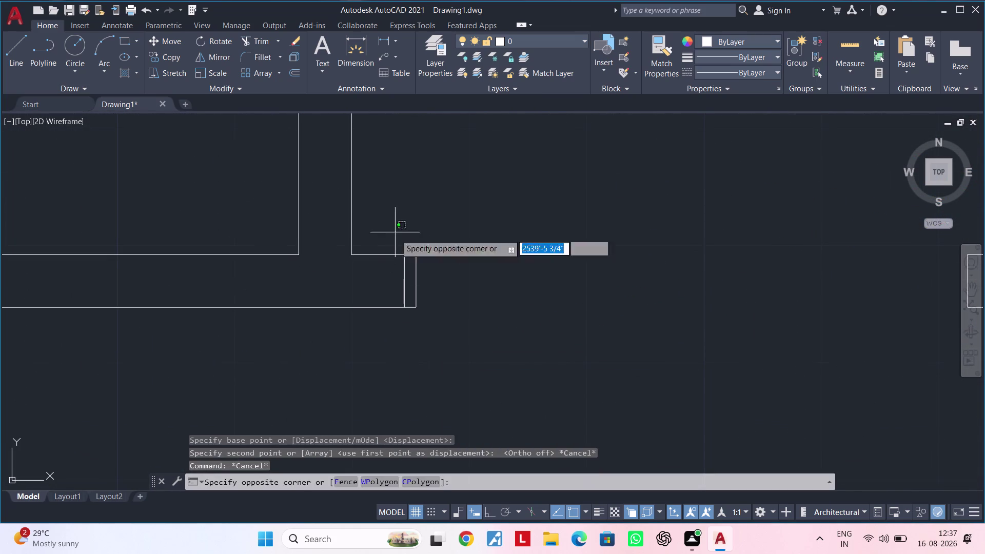
click(437, 332)
key(Delete)
Undo twice to restore the deleted wall-end objects.
scroll(down, 3)
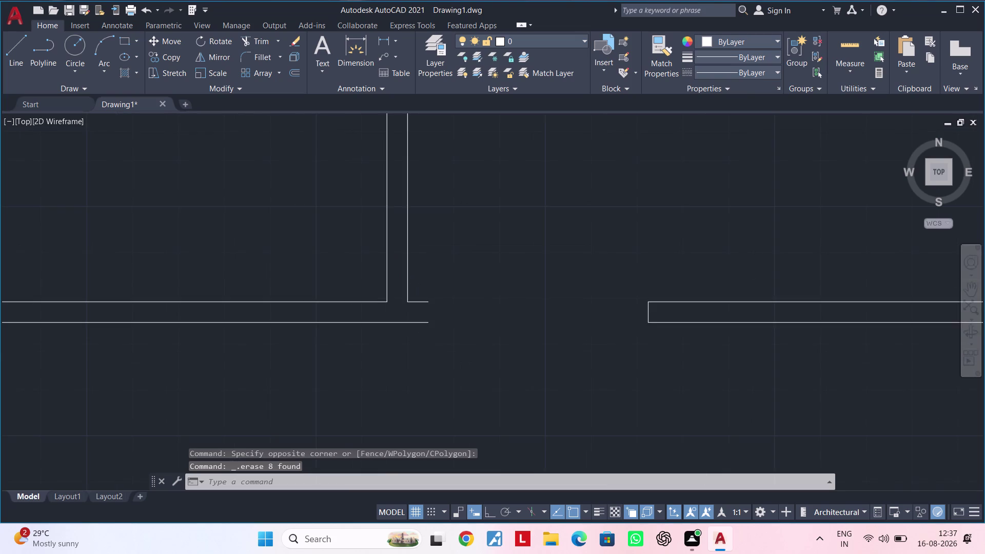
scroll(up, 3)
key(ctrl+z)
key(ctrl+z)
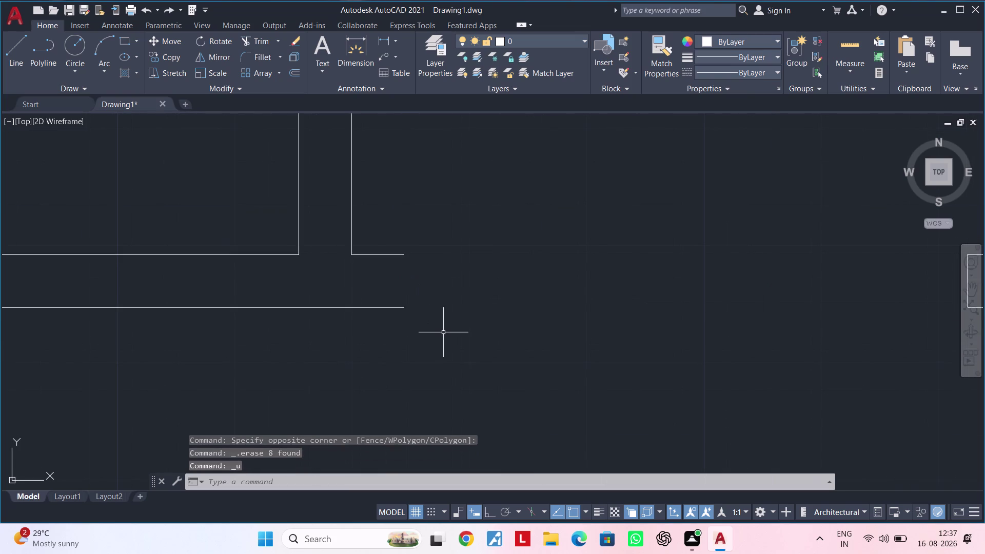
key(Escape)
scroll(up, 3)
click(436, 237)
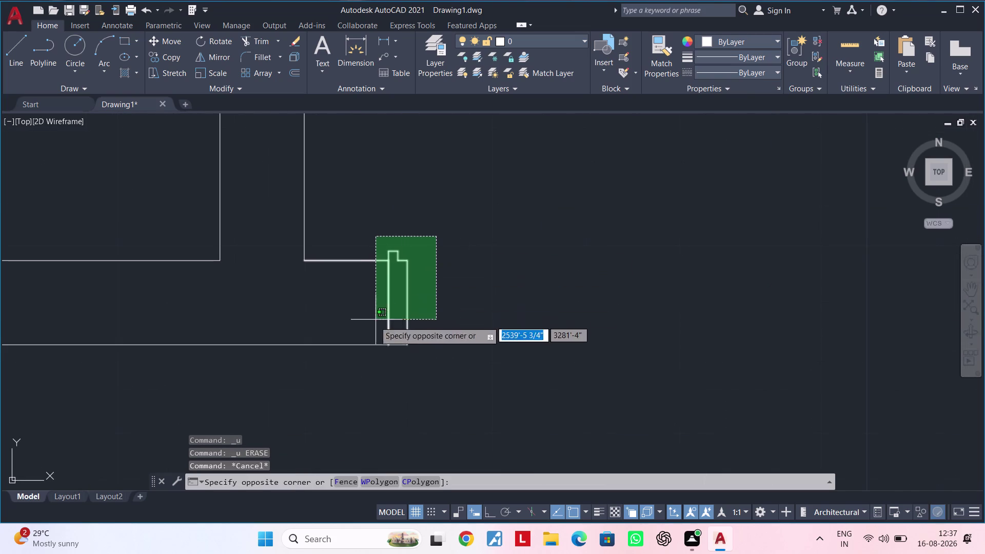
click(364, 361)
key(Escape)
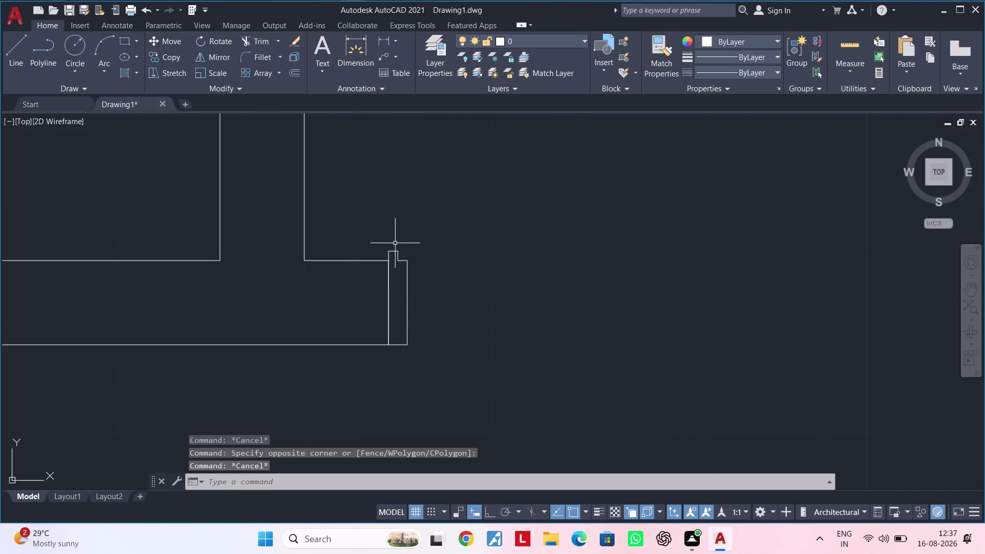
Delete the six jamb lines at the wall end, including top, vertical and bottom lines.
click(394, 252)
scroll(up, 3)
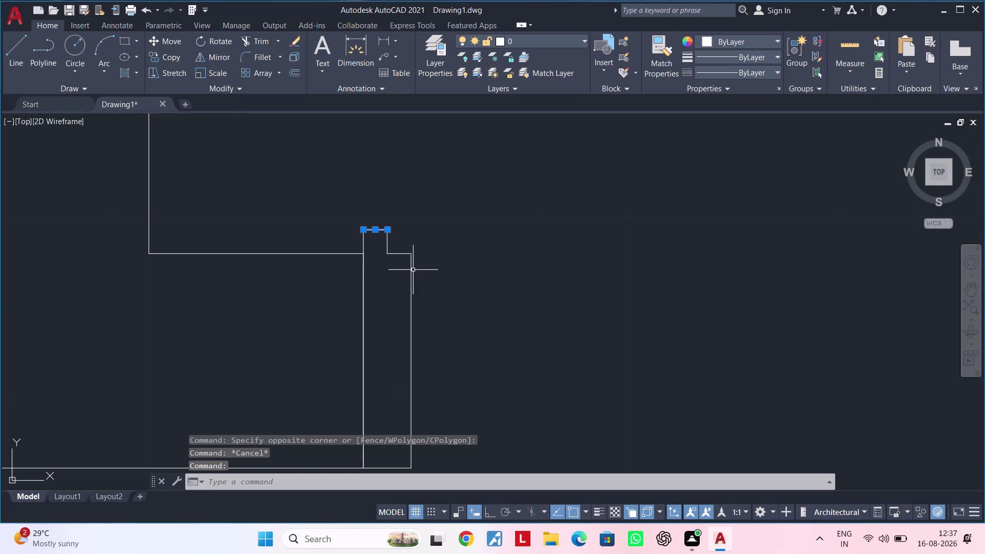
click(411, 273)
click(399, 254)
click(388, 244)
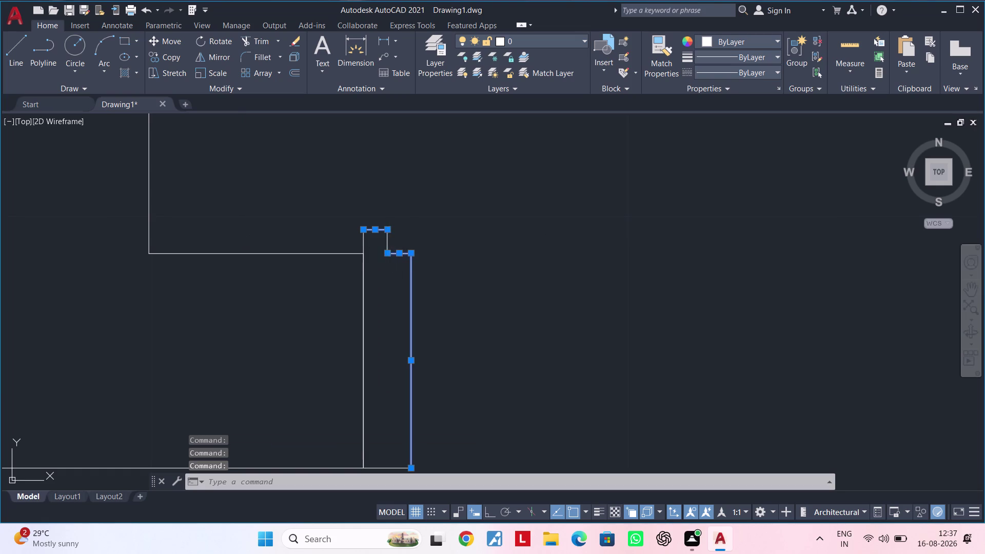
click(365, 244)
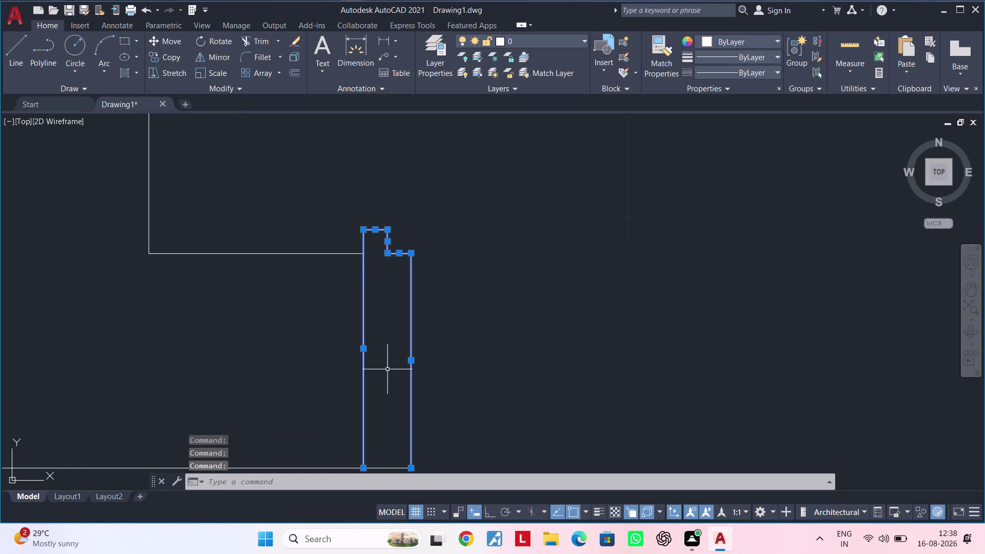
middle_drag(387, 367, 387, 277)
click(383, 378)
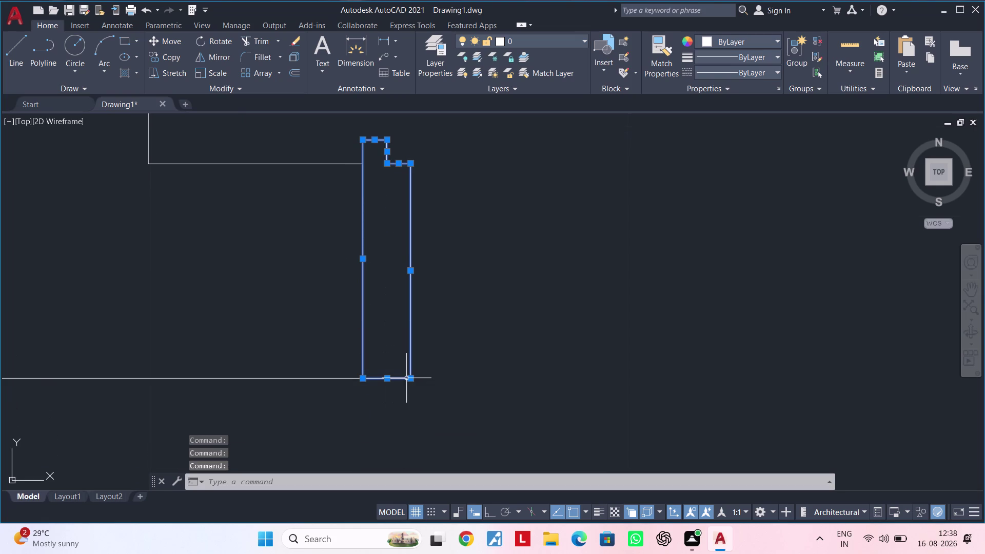
key(Delete)
scroll(down, 3)
middle_drag(523, 348, 300, 372)
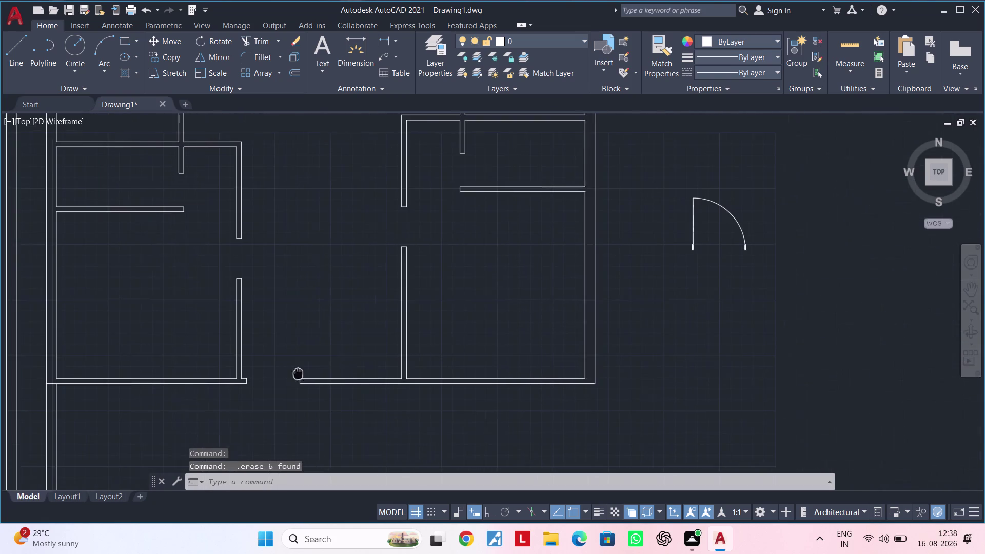
middle_drag(301, 372, 297, 372)
scroll(down, 3)
middle_drag(653, 317, 450, 373)
Copy the door swing block, using its hinge corner as the base point.
key(Escape)
drag(579, 238, 573, 248)
click(465, 352)
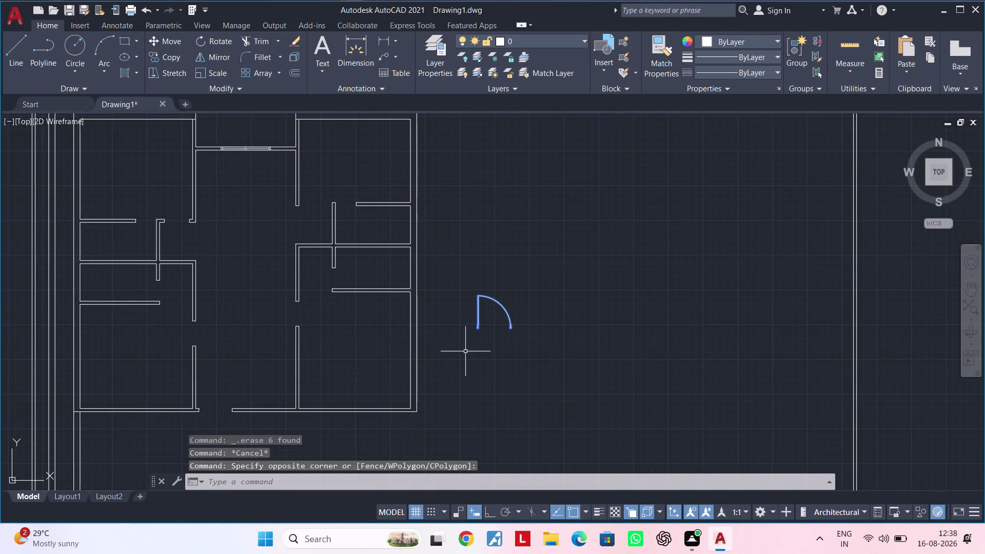
key(c)
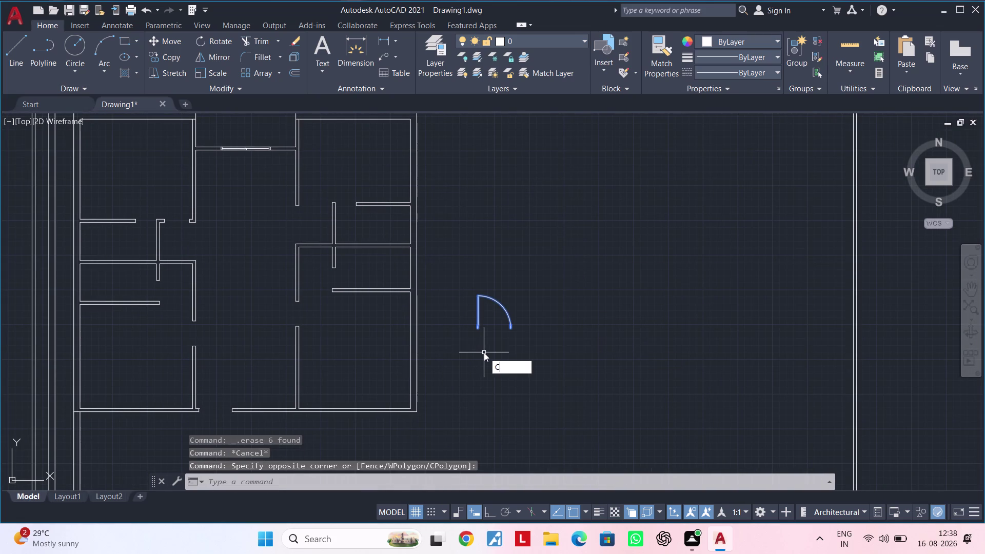
text(O)
key(space)
scroll(up, 3)
scroll(up, 3)
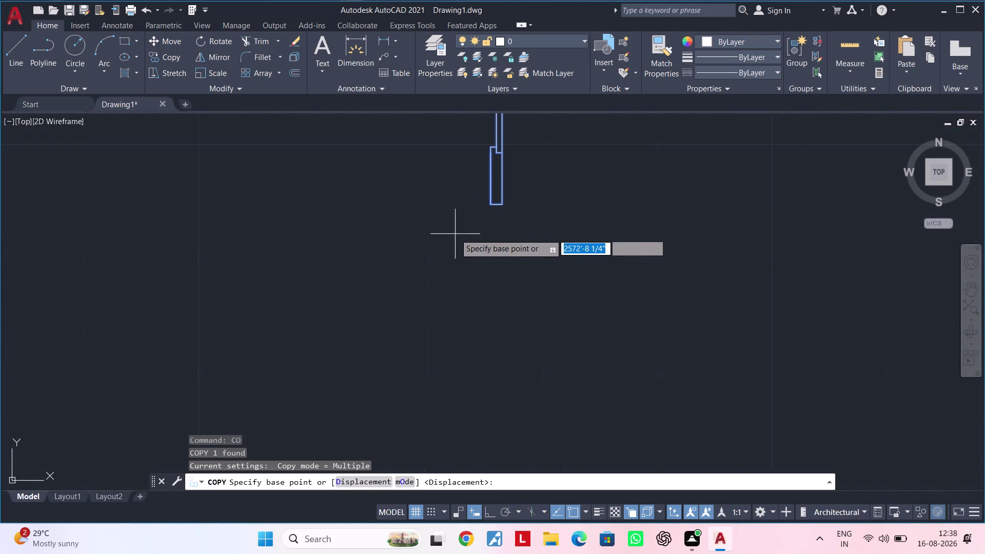
click(490, 206)
Place the door copy at the wall opening's jamb and finish copying.
scroll(down, 3)
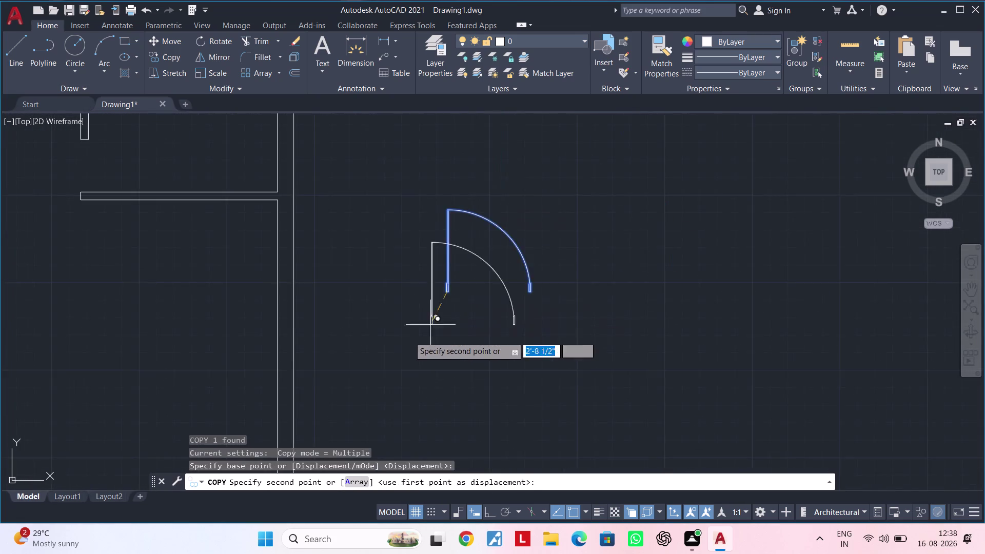
scroll(down, 3)
middle_drag(378, 337, 561, 262)
scroll(up, 3)
scroll(up, 3)
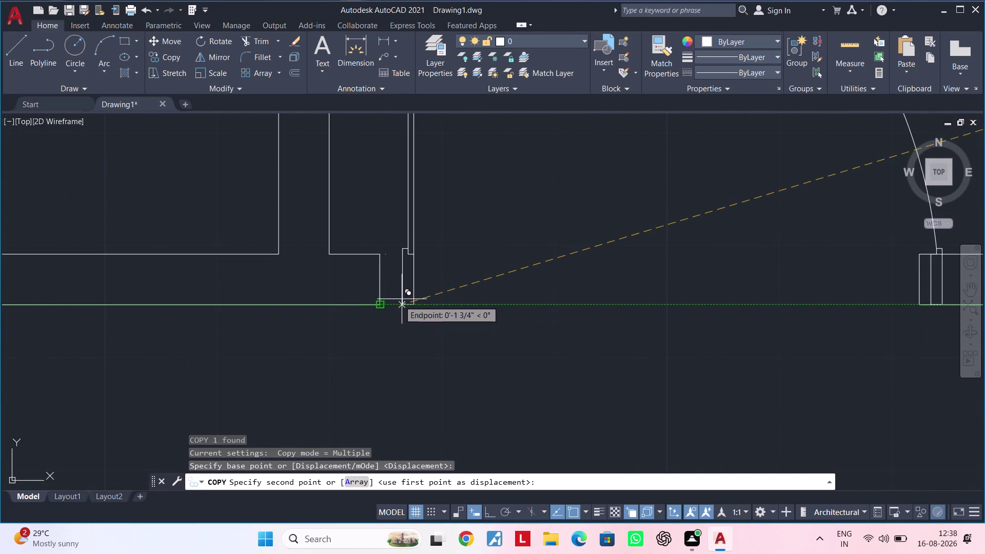
click(381, 309)
scroll(down, 3)
middle_drag(508, 332, 326, 333)
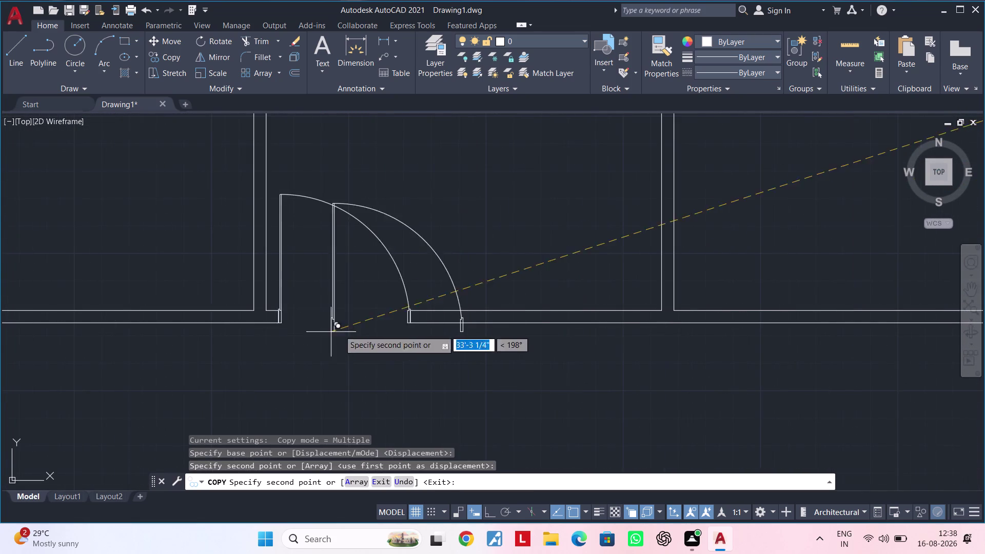
scroll(up, 3)
scroll(up, 3)
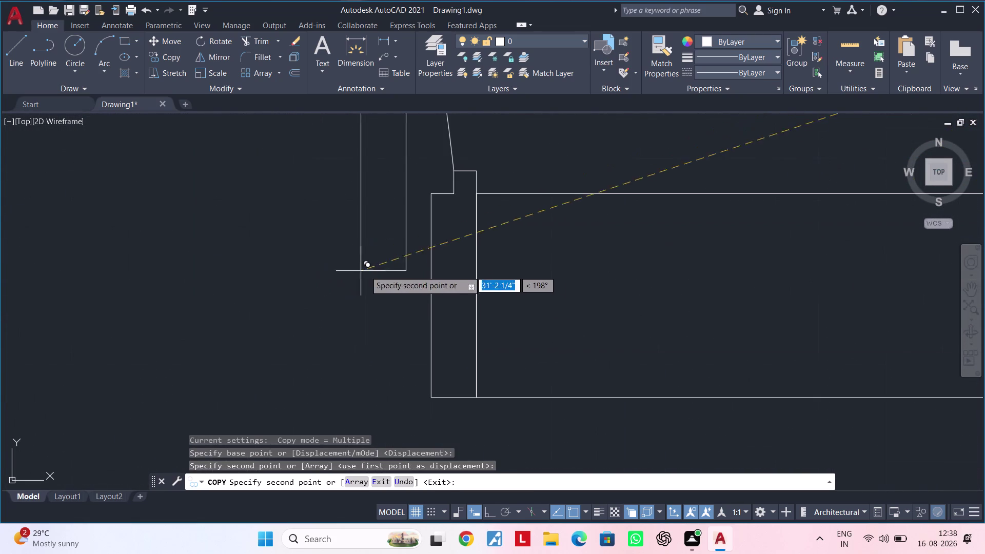
scroll(down, 3)
scroll(down, 3)
middle_drag(515, 299, 411, 377)
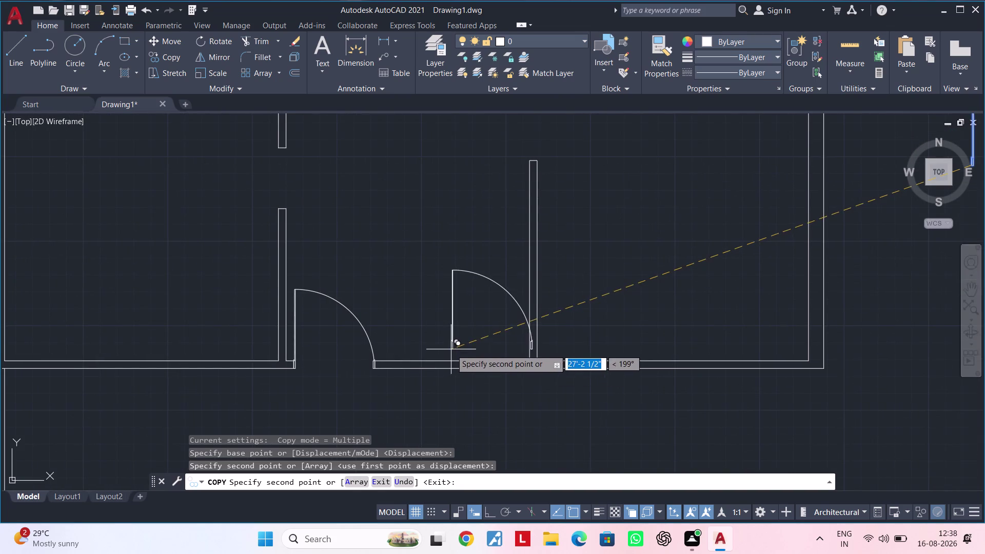
middle_drag(433, 300, 366, 375)
key(Escape)
key(Escape)
Explode the original D1 door block into separate lines with X.
middle_drag(711, 317, 374, 341)
key(Escape)
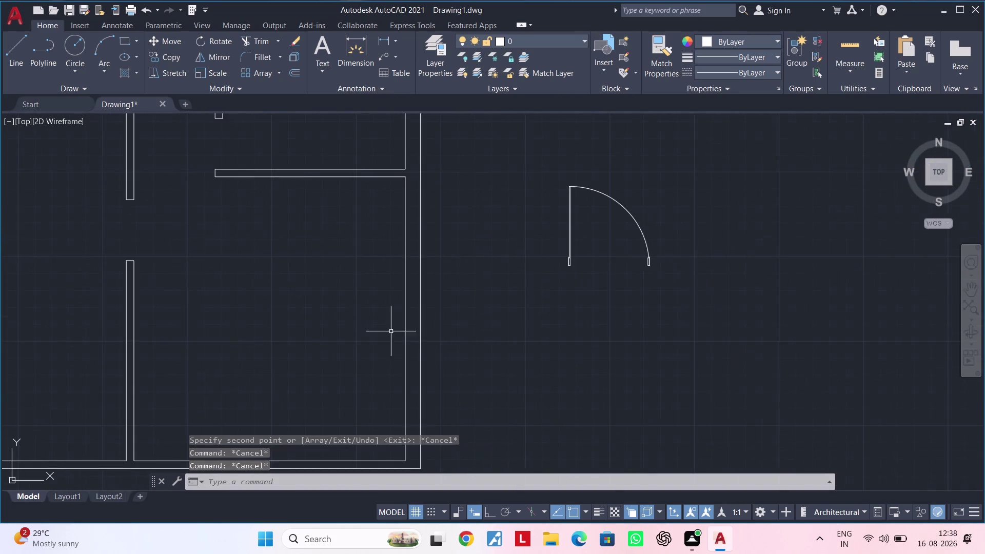
key(Escape)
middle_drag(515, 300, 426, 338)
key(Escape)
key(Escape)
drag(599, 185, 590, 193)
click(389, 345)
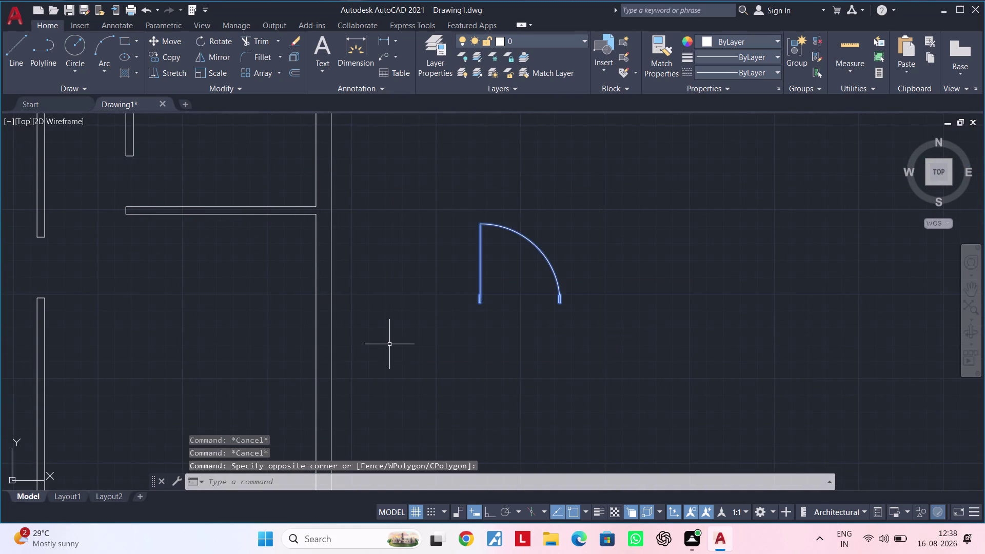
text(X)
key(space)
scroll(up, 3)
middle_drag(480, 323, 444, 366)
key(Escape)
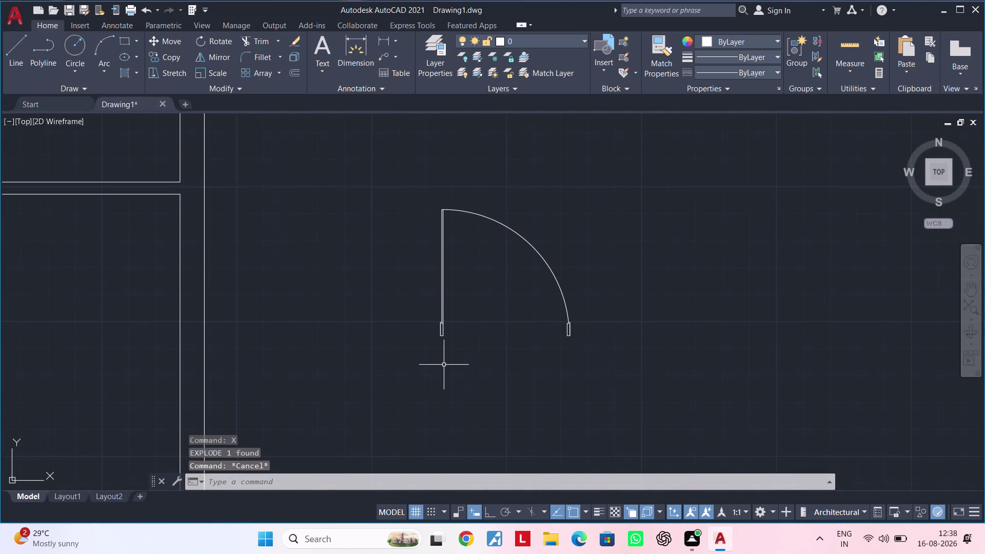
Select all seven parts of the exploded door after cancelling a premature SCALE.
key(Escape)
text(SC)
key(space)
scroll(up, 3)
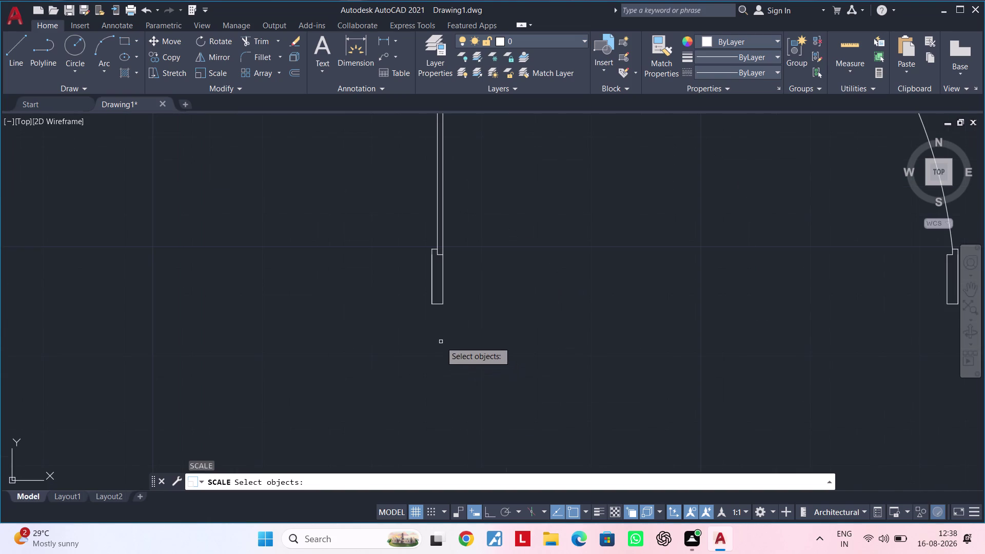
key(Escape)
key(Escape)
scroll(down, 3)
middle_drag(479, 319, 466, 333)
drag(566, 194, 561, 205)
click(413, 375)
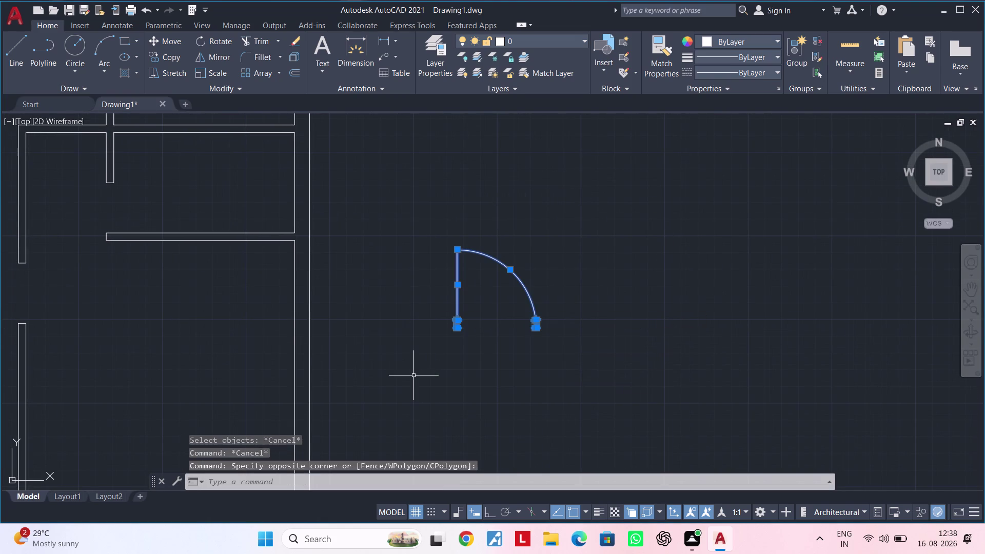
Start scaling the door parts with the jamb corner as the base point.
text(SC)
key(space)
scroll(up, 3)
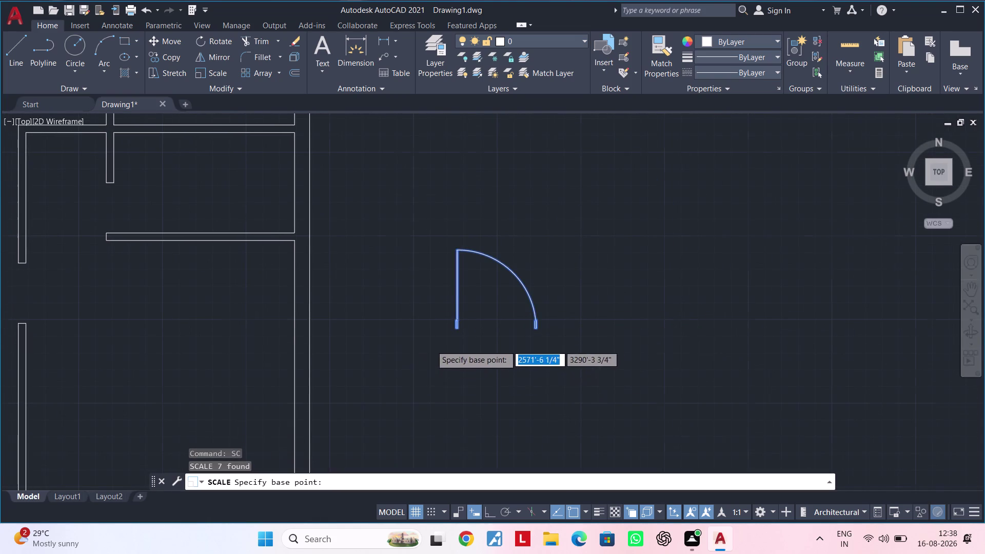
scroll(up, 3)
middle_drag(443, 334, 243, 393)
scroll(up, 3)
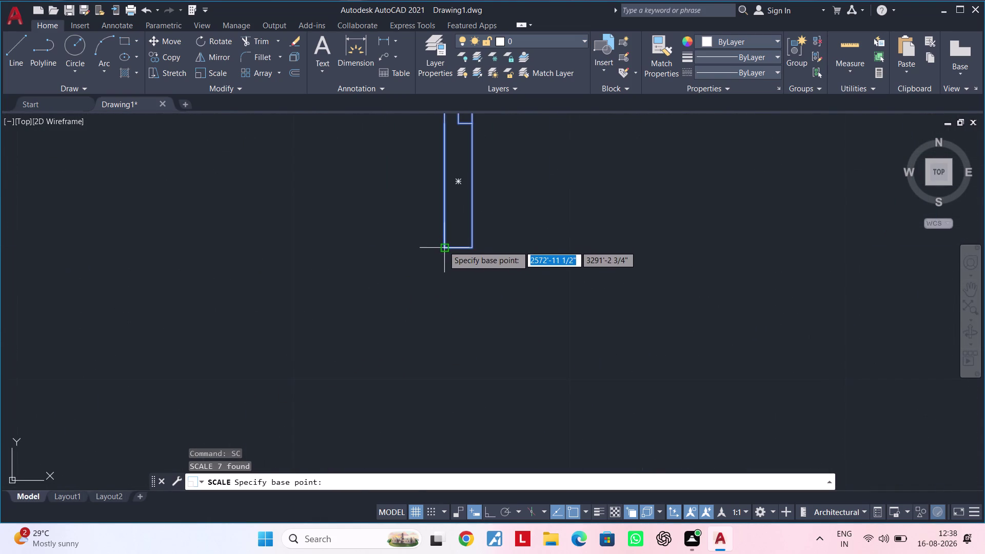
click(446, 248)
scroll(down, 3)
middle_drag(543, 279, 437, 305)
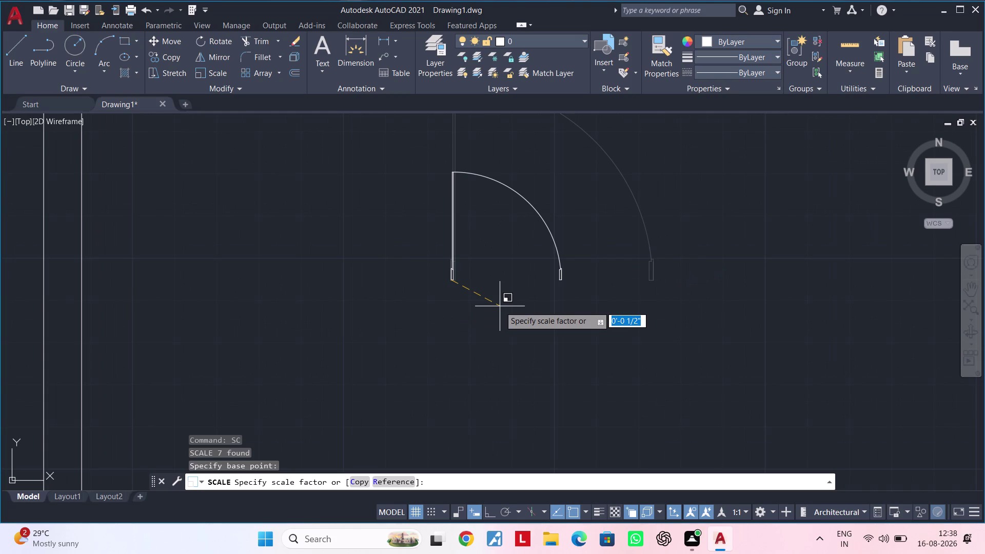
Scale by reference from jamb to jamb to a new length of 3'.
key(r)
key(space)
scroll(up, 3)
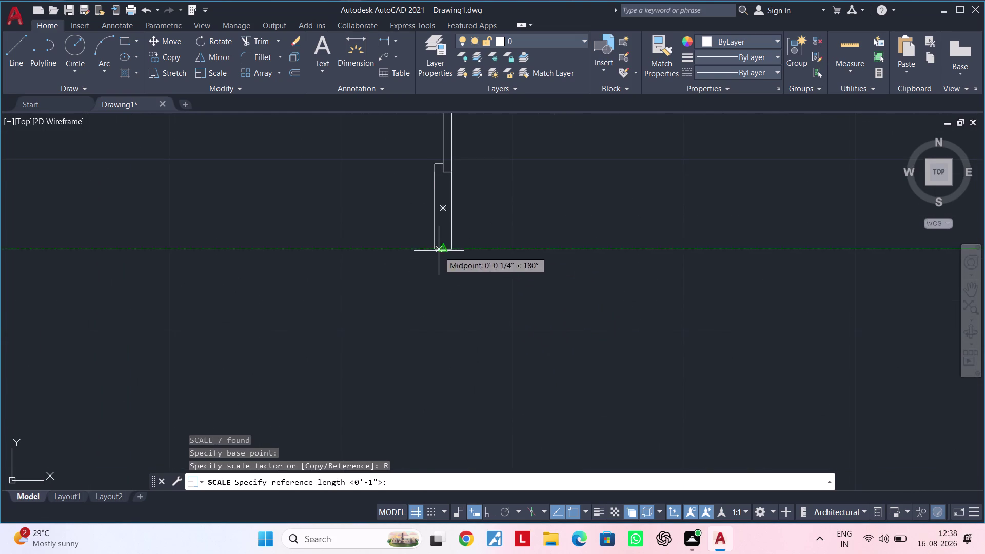
click(436, 250)
scroll(down, 3)
middle_drag(580, 288, 411, 312)
scroll(up, 3)
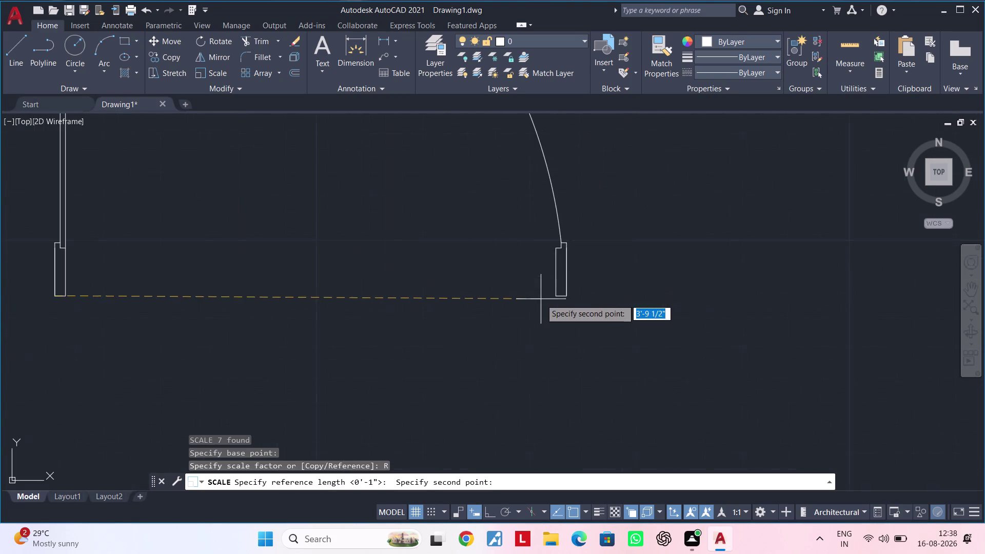
scroll(up, 3)
click(551, 299)
scroll(down, 3)
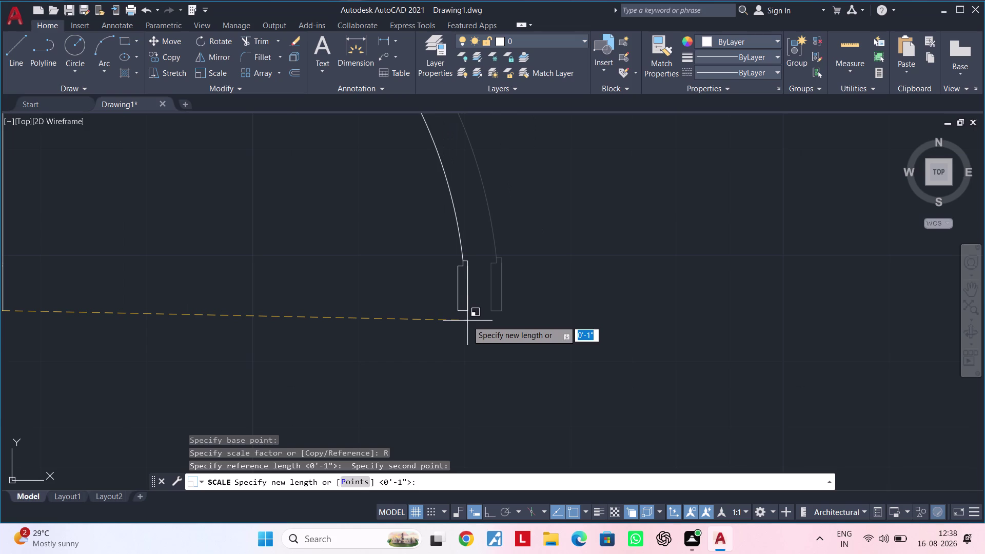
text(3')
key(Return)
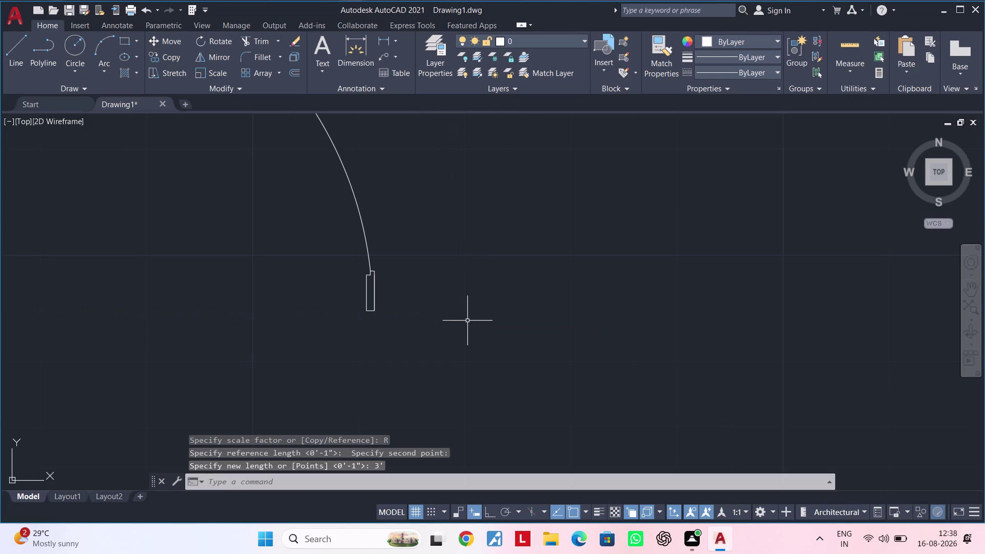
scroll(down, 3)
middle_drag(300, 354, 420, 325)
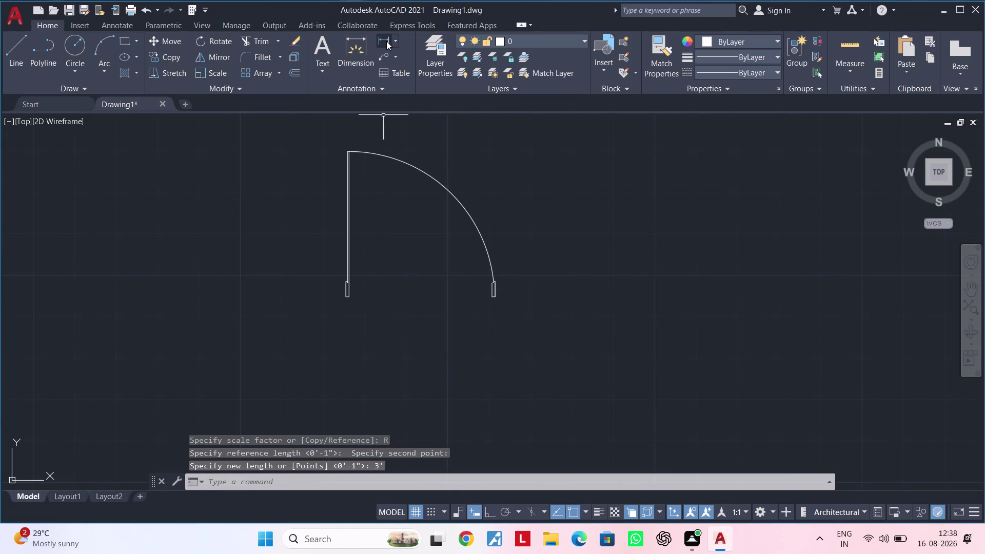
click(386, 41)
scroll(up, 3)
scroll(up, 3)
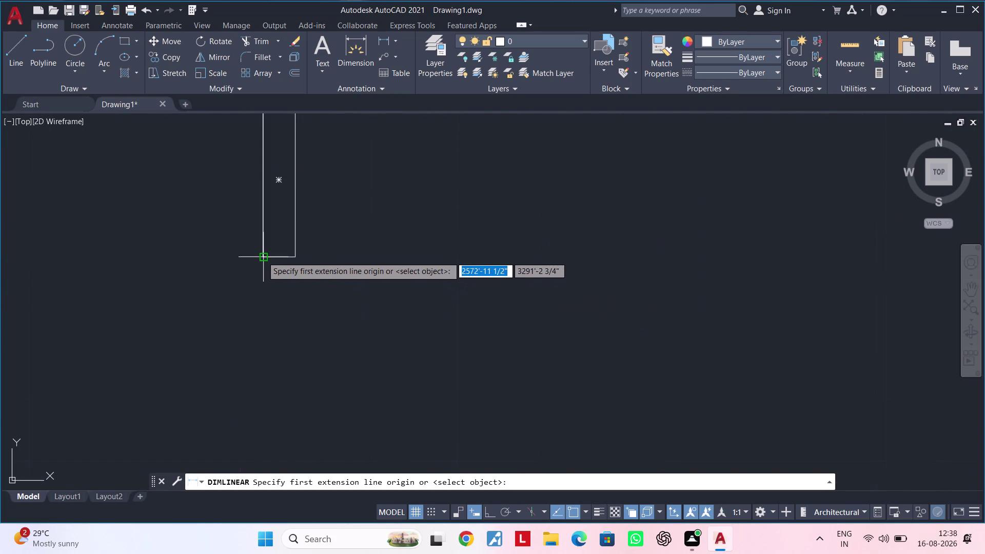
click(262, 256)
scroll(down, 3)
middle_drag(586, 247, 326, 253)
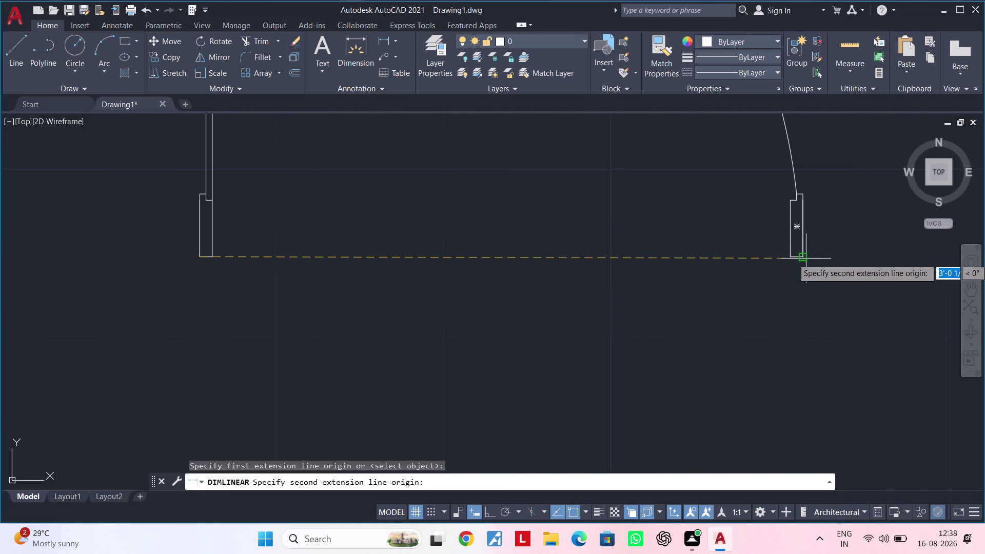
click(806, 259)
key(Escape)
key(Escape)
scroll(down, 3)
middle_drag(704, 310, 648, 358)
key(Escape)
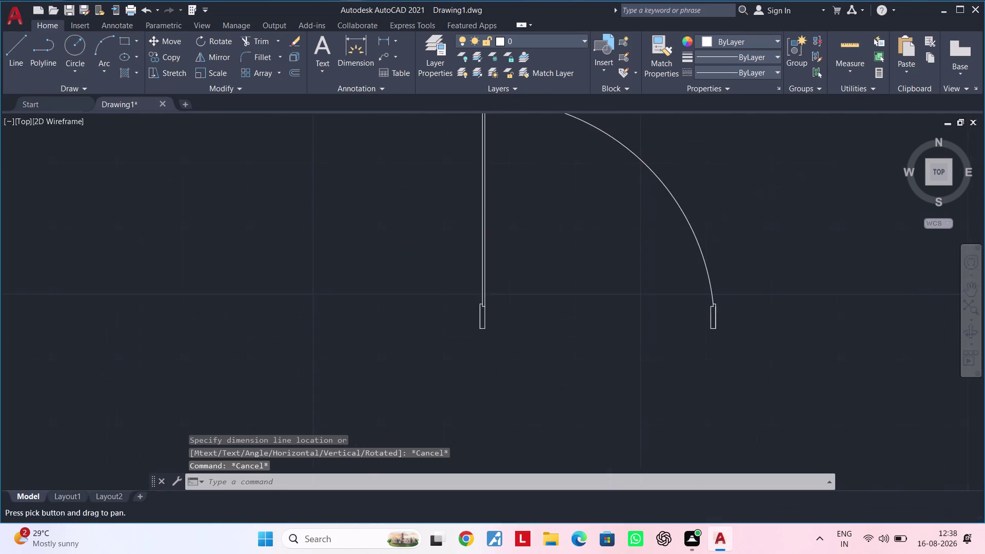
scroll(down, 3)
middle_drag(633, 331, 544, 332)
key(Escape)
middle_drag(541, 331, 547, 314)
key(Escape)
key(Escape)
key(Escape)
key(Escape)
key(Escape)
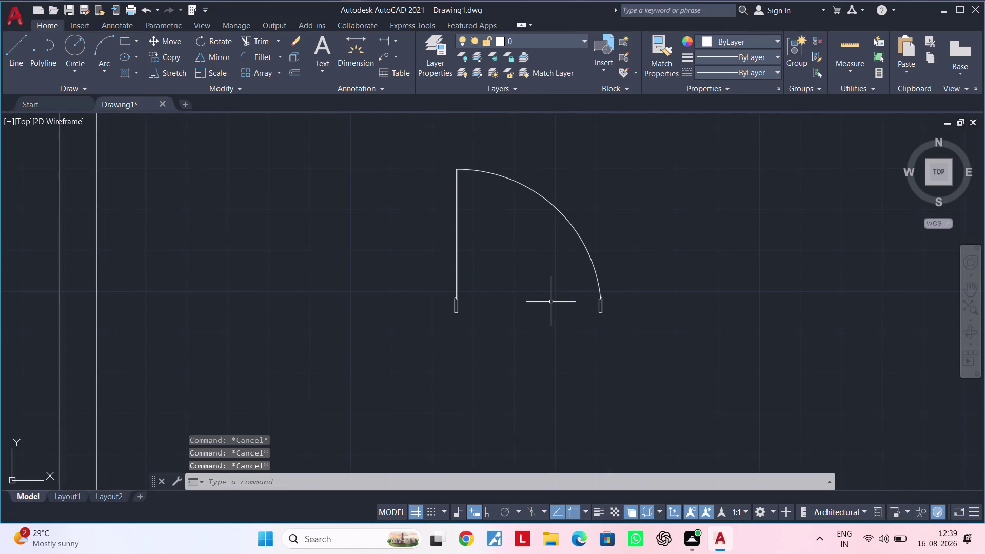
key(Escape)
key(Escape)
key(Escape)
key(Escape)
scroll(down, 3)
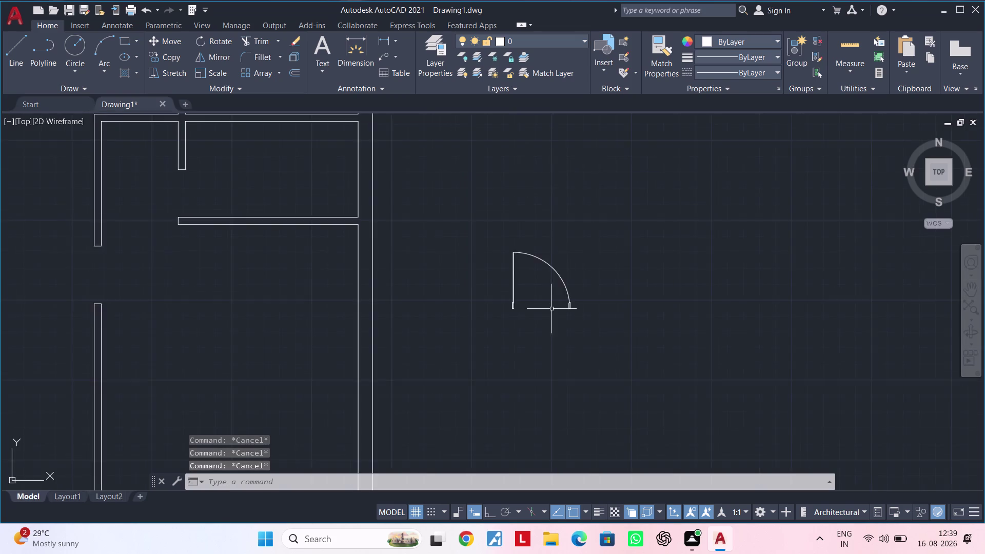
middle_drag(545, 314, 497, 345)
key(Escape)
click(589, 232)
click(416, 367)
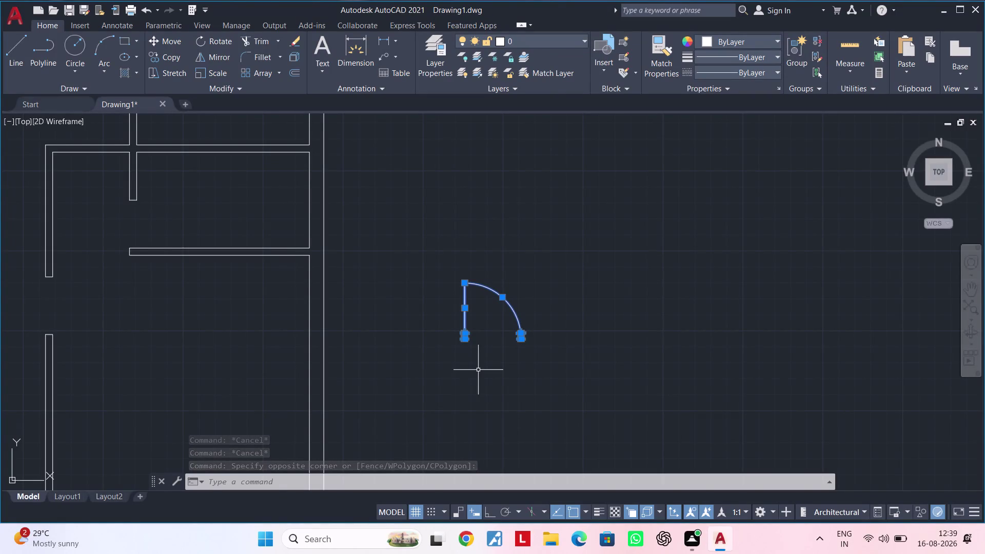
Define a block named D2 from the resized door swing.
text(B)
key(space)
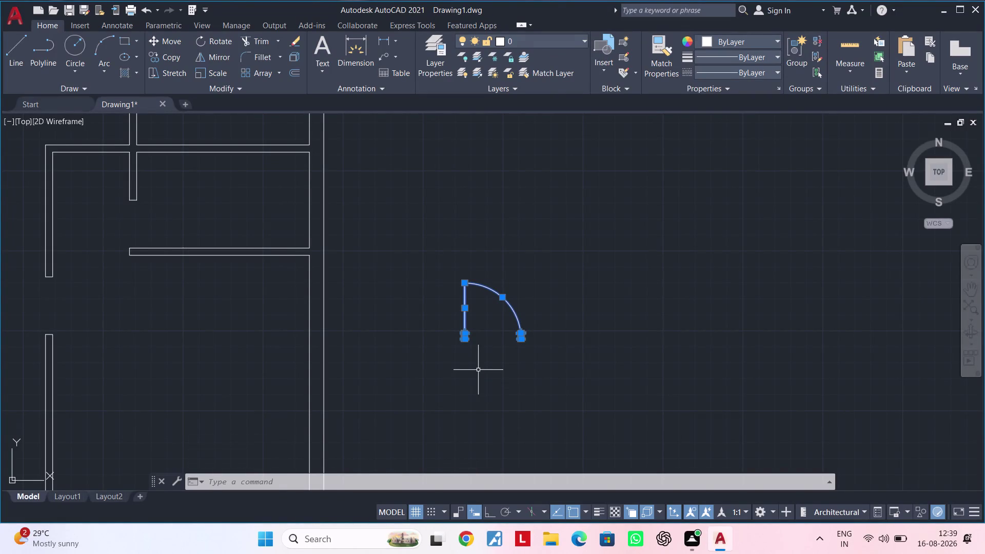
click(368, 171)
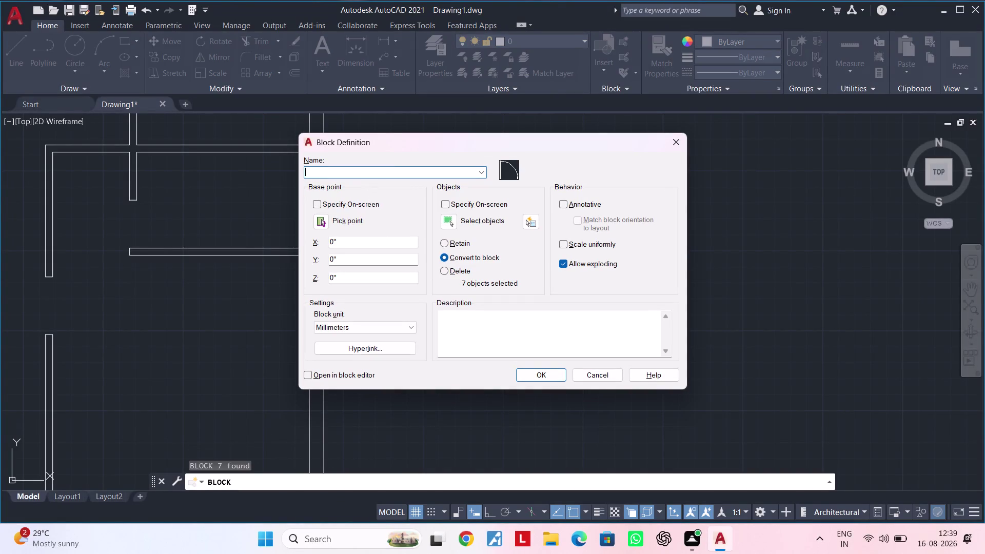
text(D2)
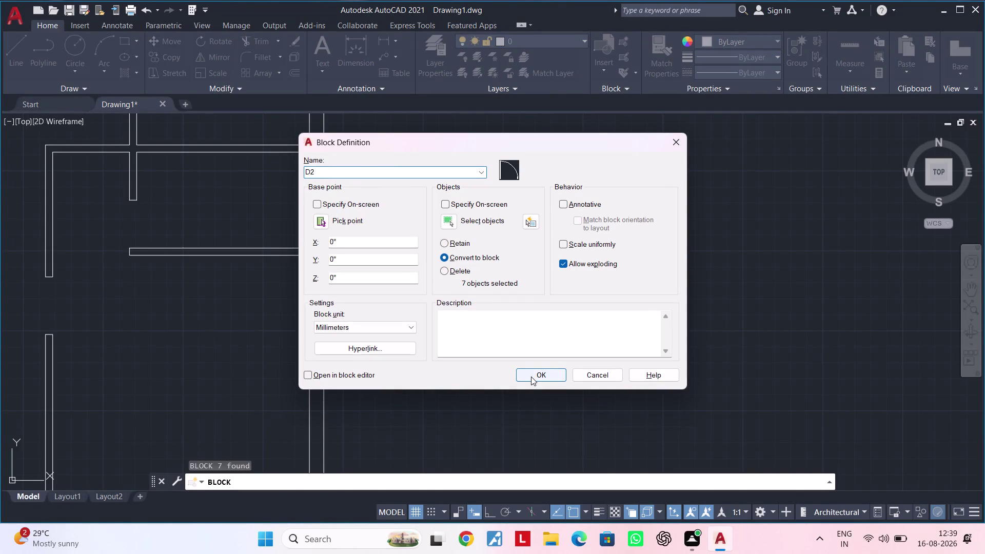
click(531, 376)
Clear the selection and reselect the D2 door block.
middle_click(515, 359)
key(Escape)
key(Escape)
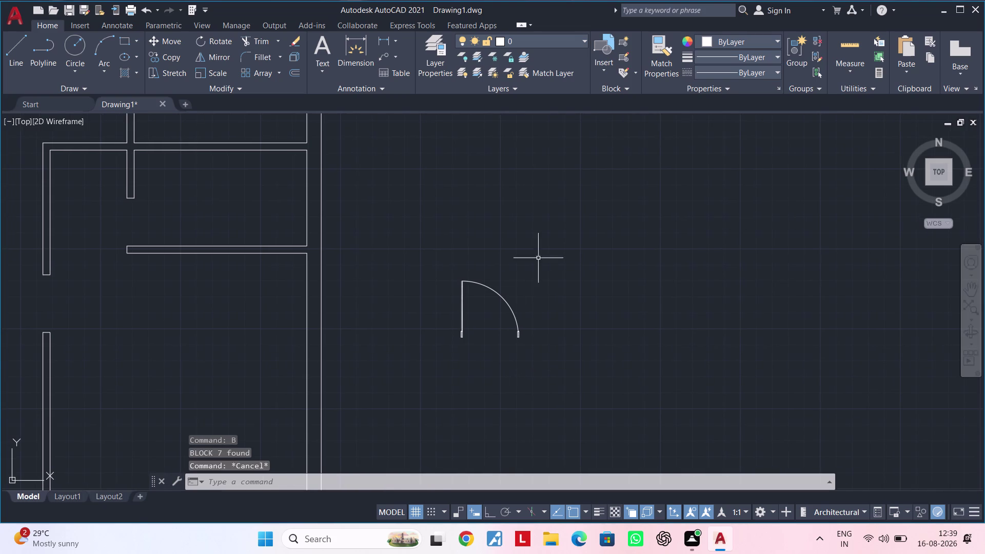
drag(553, 235, 549, 243)
Mirror the D2 block across a vertical axis, keeping the original.
click(422, 394)
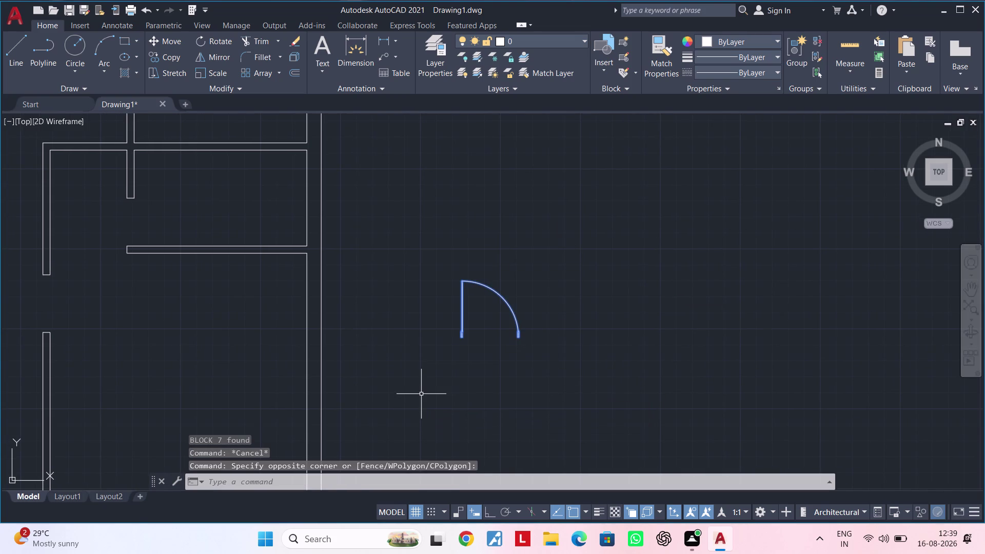
text(MI)
key(space)
click(559, 271)
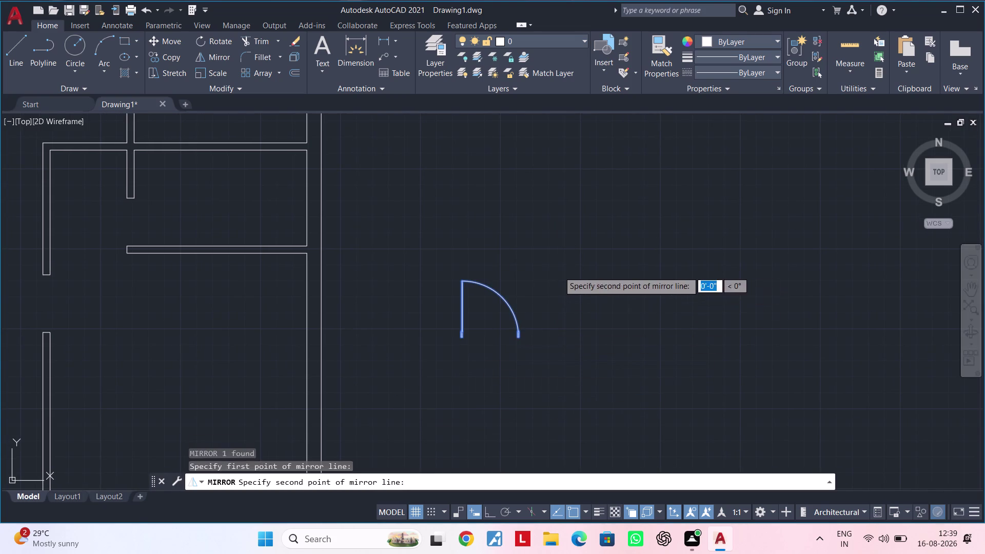
click(493, 514)
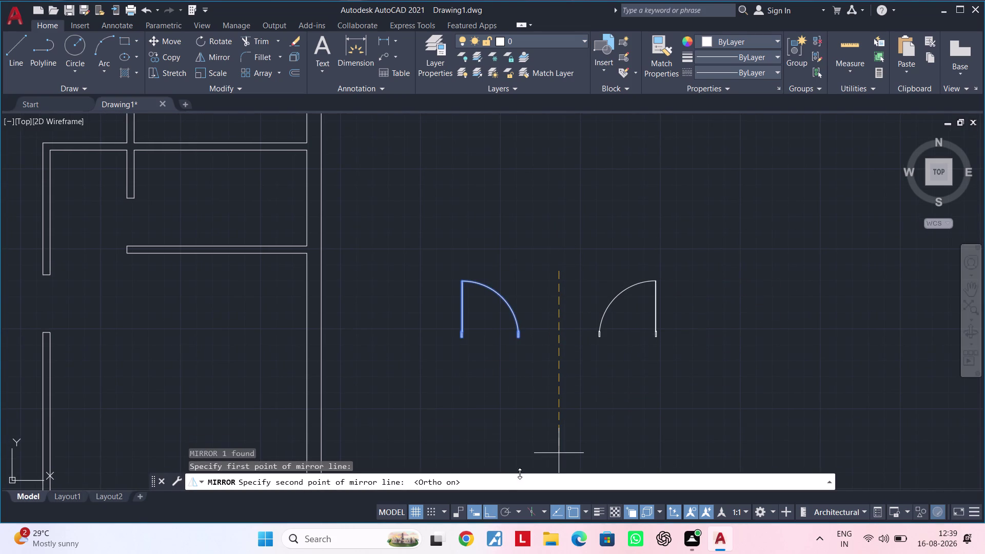
click(560, 395)
drag(579, 440, 560, 395)
middle_drag(535, 373, 501, 329)
Mirror both doors across a horizontal axis, keeping the originals.
drag(394, 207, 407, 217)
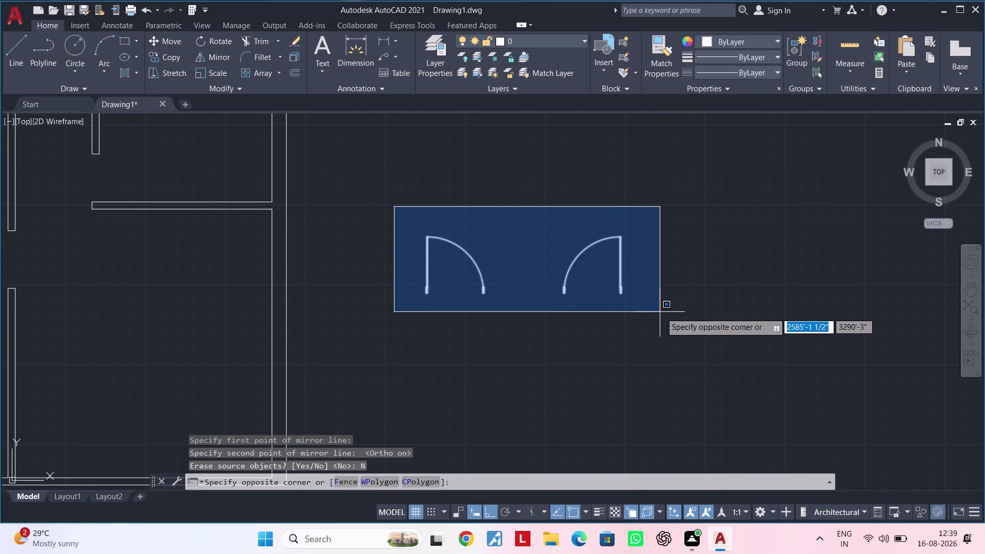
click(672, 320)
key(m)
key(i)
key(space)
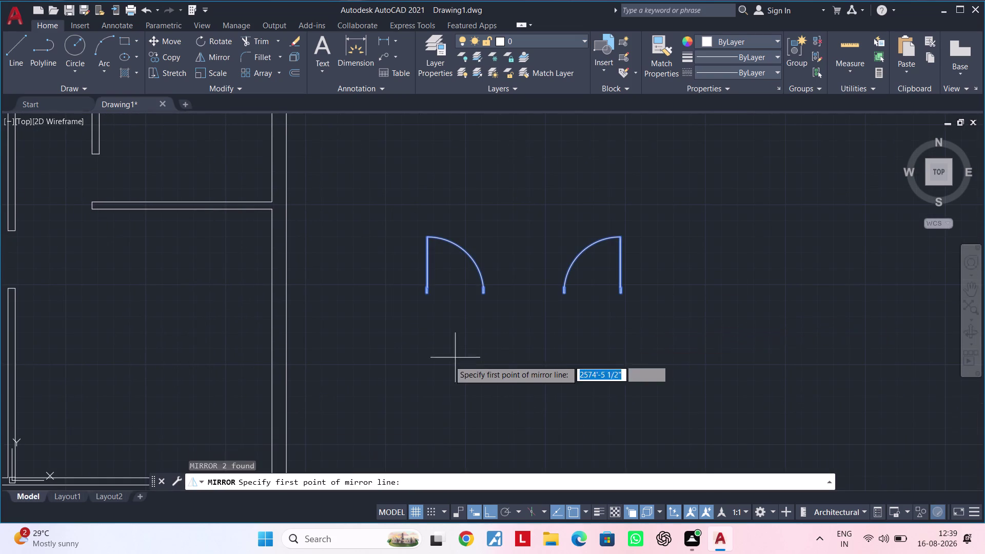
click(431, 353)
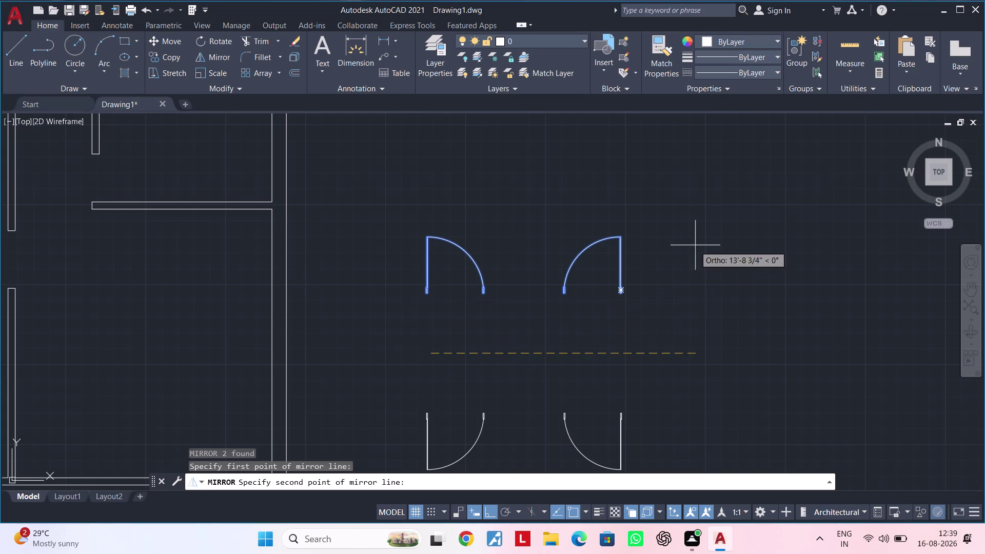
click(665, 369)
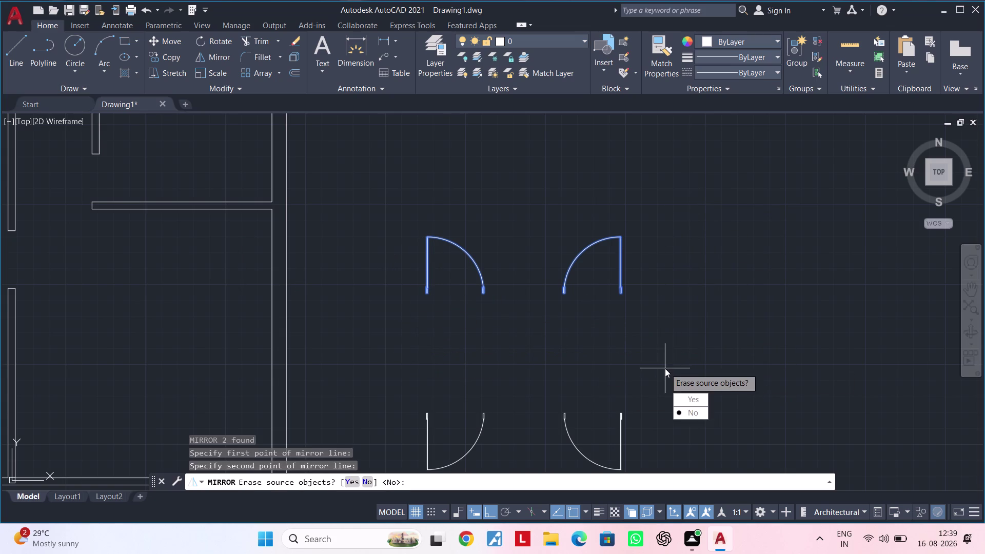
middle_drag(666, 366, 653, 273)
drag(675, 320, 666, 366)
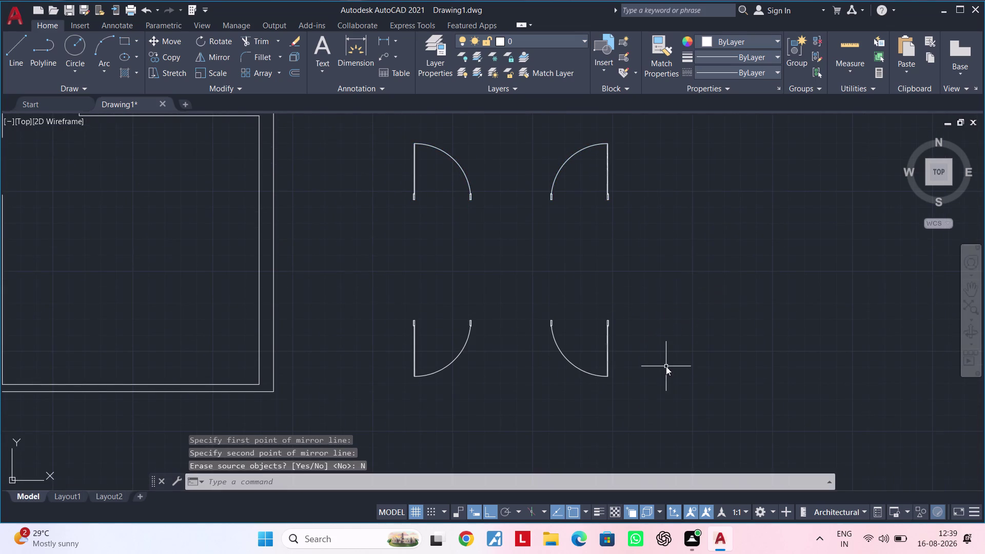
scroll(down, 3)
middle_drag(664, 371, 623, 379)
key(Escape)
Window-select the lower pair of doors and pivot the rotation at a jamb.
key(Escape)
click(442, 326)
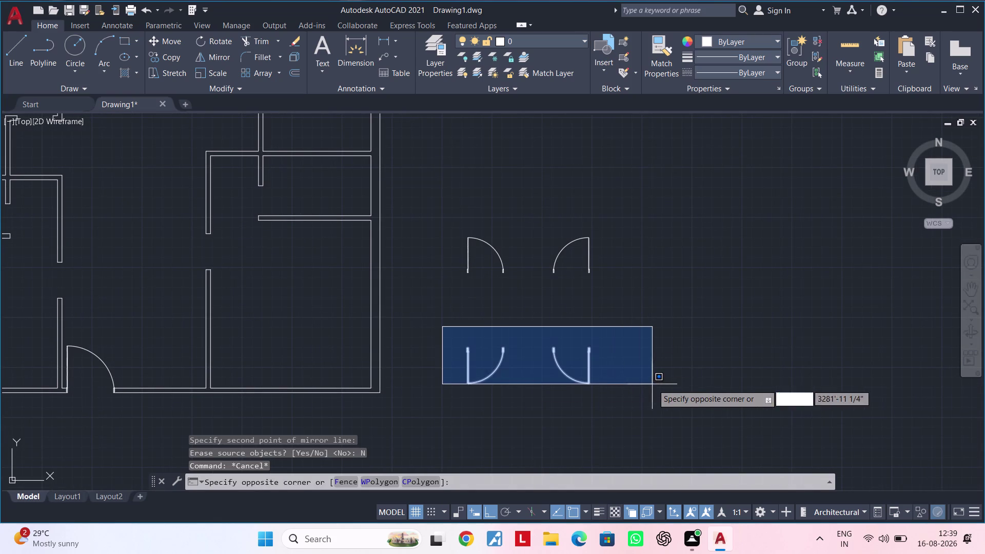
click(652, 403)
text(RO)
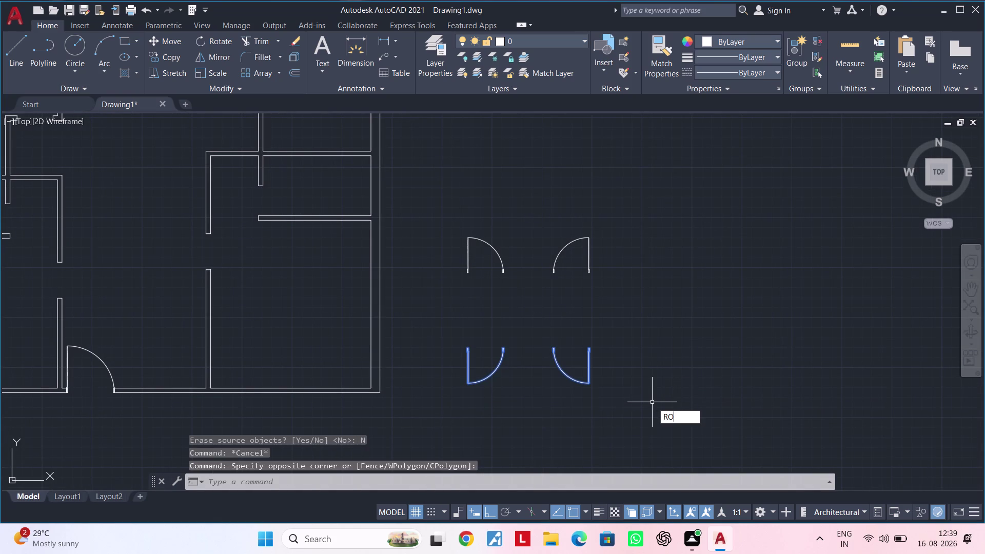
key(space)
click(593, 396)
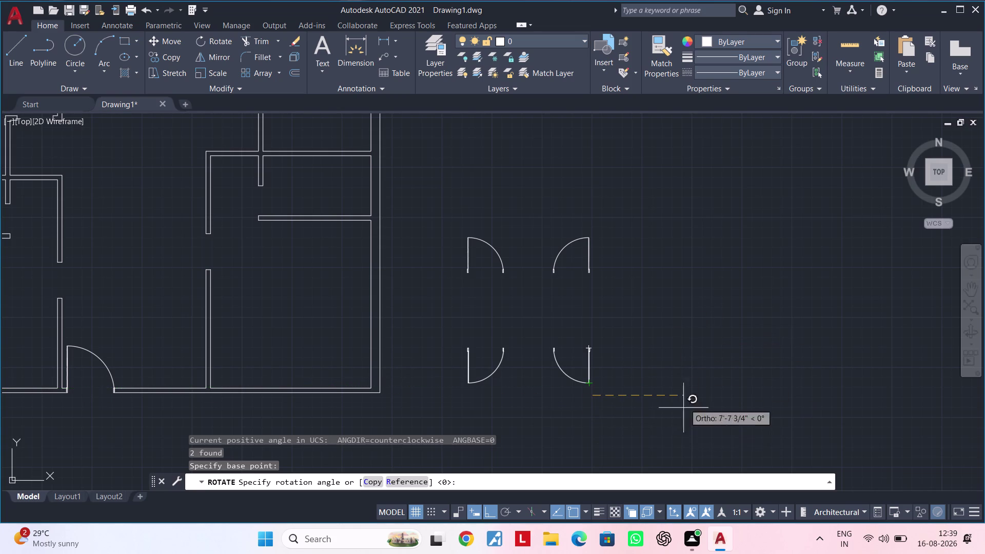
Rotate the lower door pair 270° with Ortho so it faces sideways.
scroll(down, 3)
middle_drag(684, 384, 628, 289)
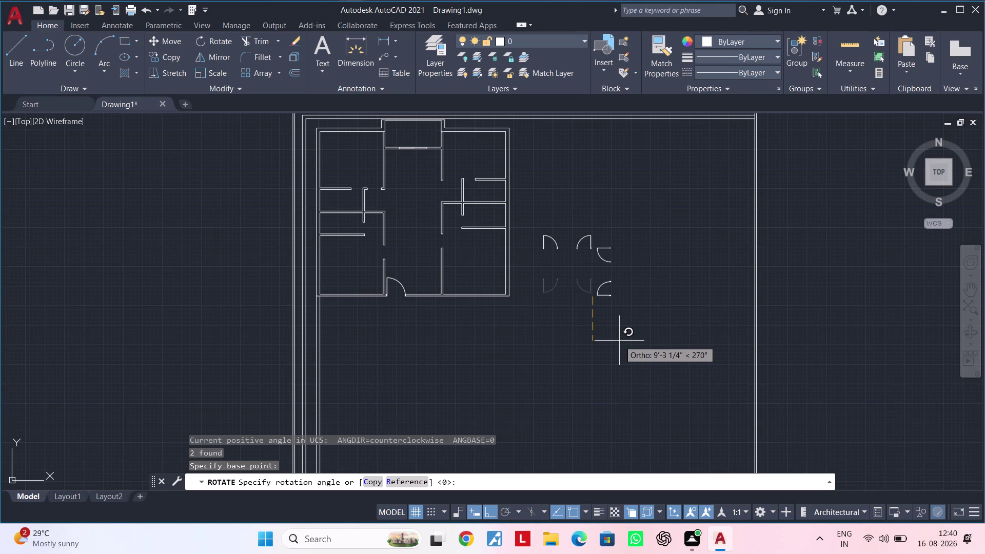
click(619, 340)
scroll(up, 3)
middle_drag(582, 275, 588, 398)
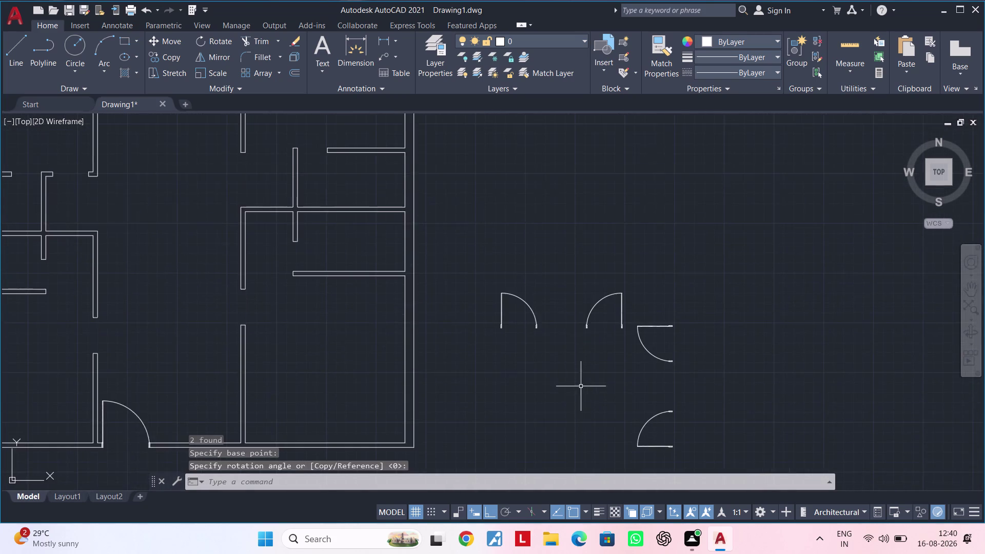
middle_drag(578, 384, 648, 363)
middle_drag(653, 358, 547, 368)
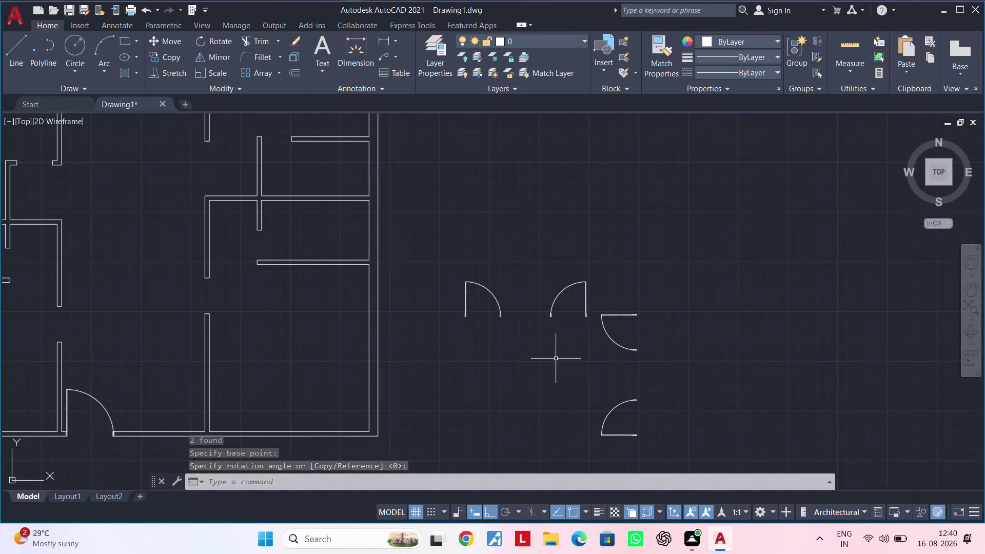
scroll(up, 3)
click(658, 293)
Select the downward-swinging door and start a copy (CO) based at its end point.
middle_drag(581, 371, 626, 315)
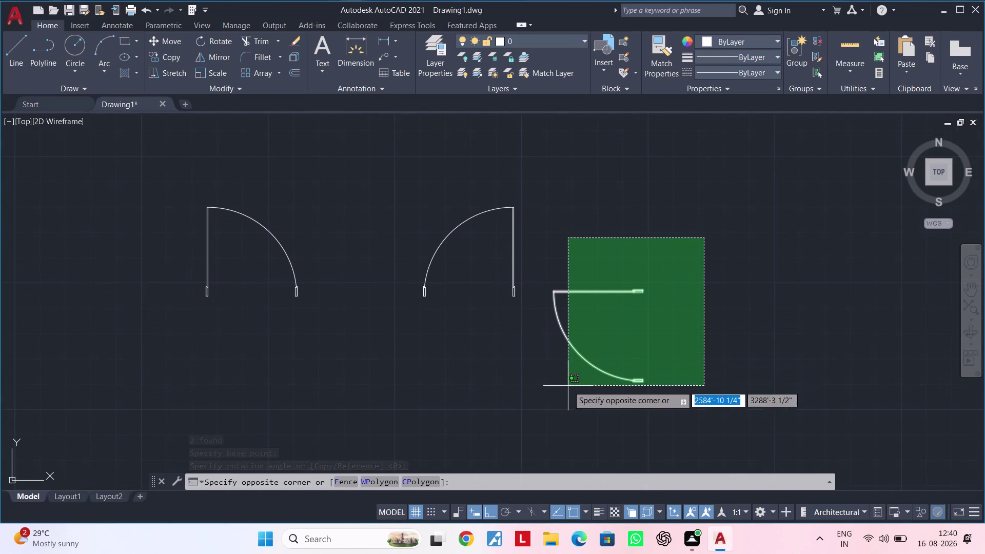
click(545, 391)
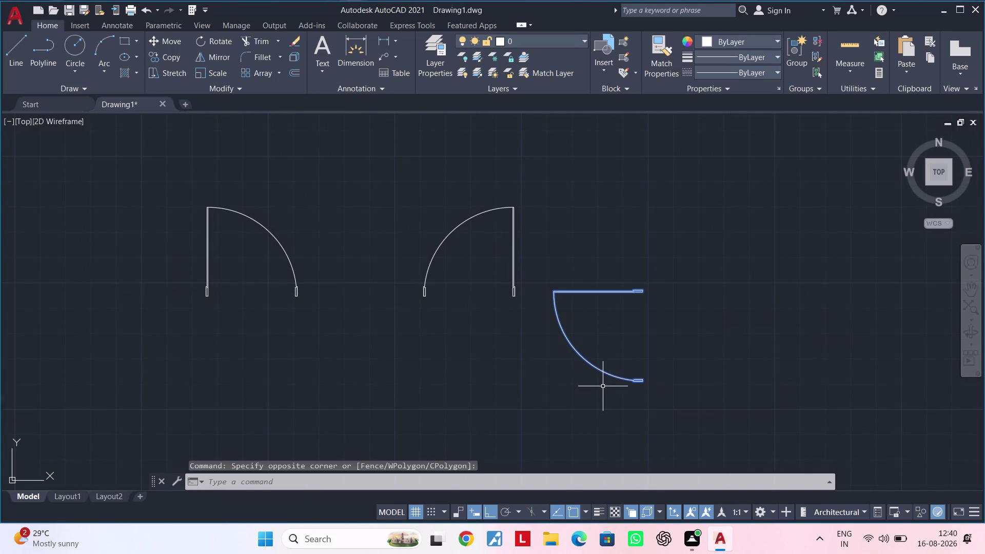
text(CO)
key(space)
scroll(up, 3)
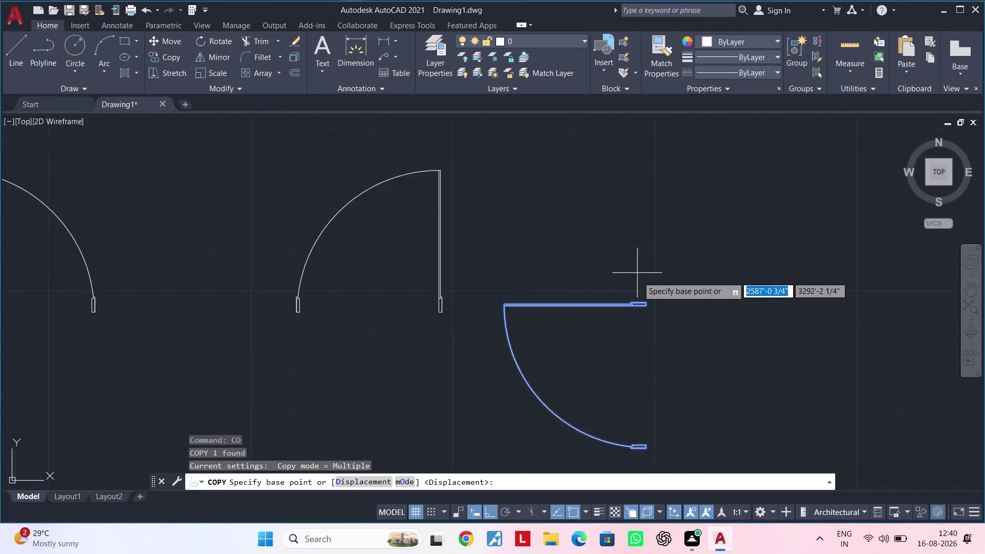
scroll(up, 3)
click(663, 357)
Place the door copy in the interior wall opening of the floor plan.
scroll(down, 3)
middle_drag(378, 347, 878, 271)
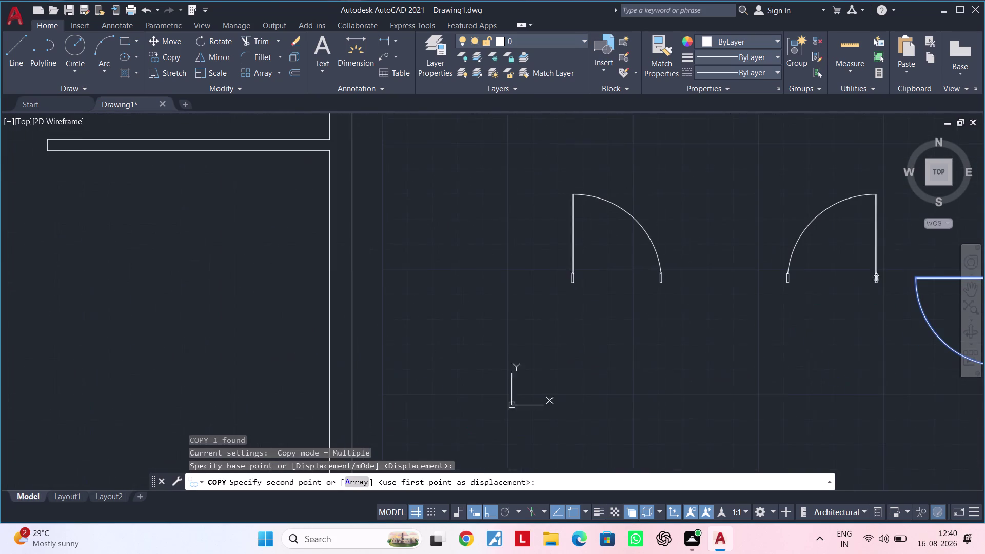
click(492, 509)
scroll(down, 3)
middle_drag(394, 371, 629, 359)
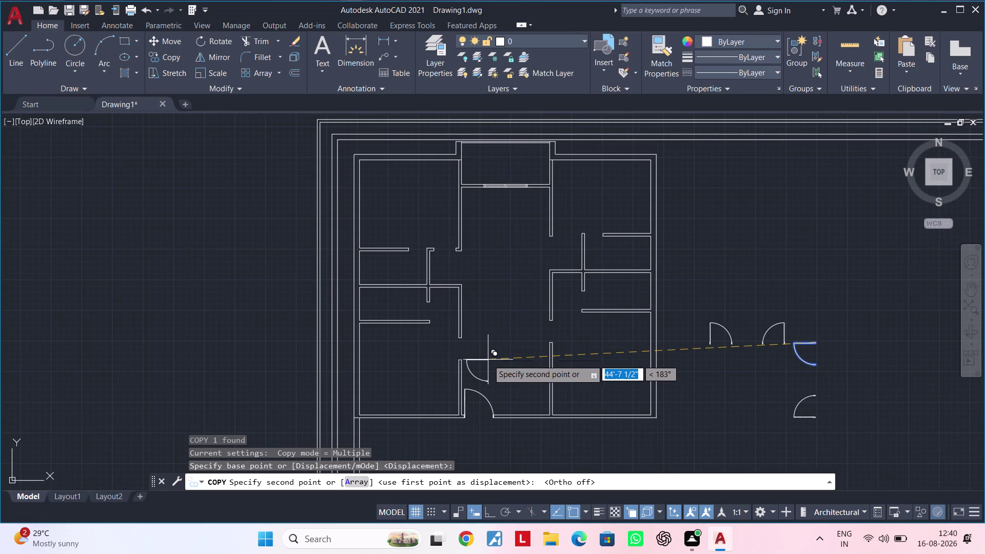
scroll(up, 3)
scroll(up, 3)
scroll(up, 3)
click(461, 332)
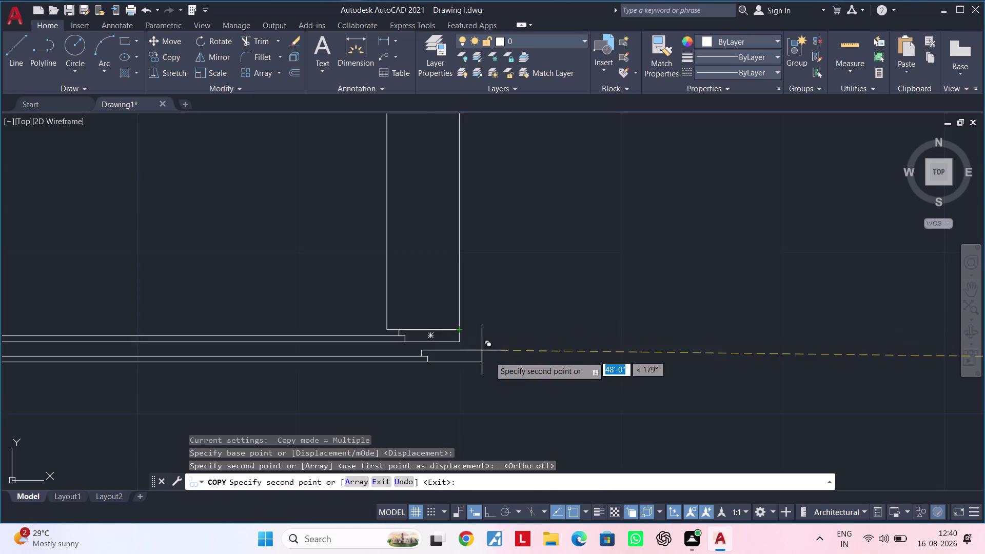
scroll(down, 3)
middle_drag(577, 382, 497, 278)
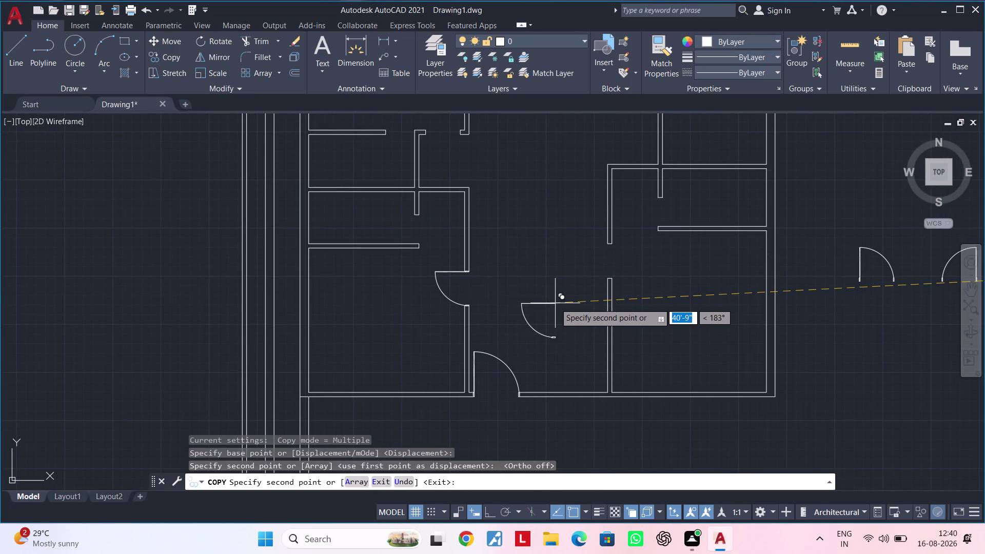
scroll(down, 3)
middle_drag(666, 317, 503, 306)
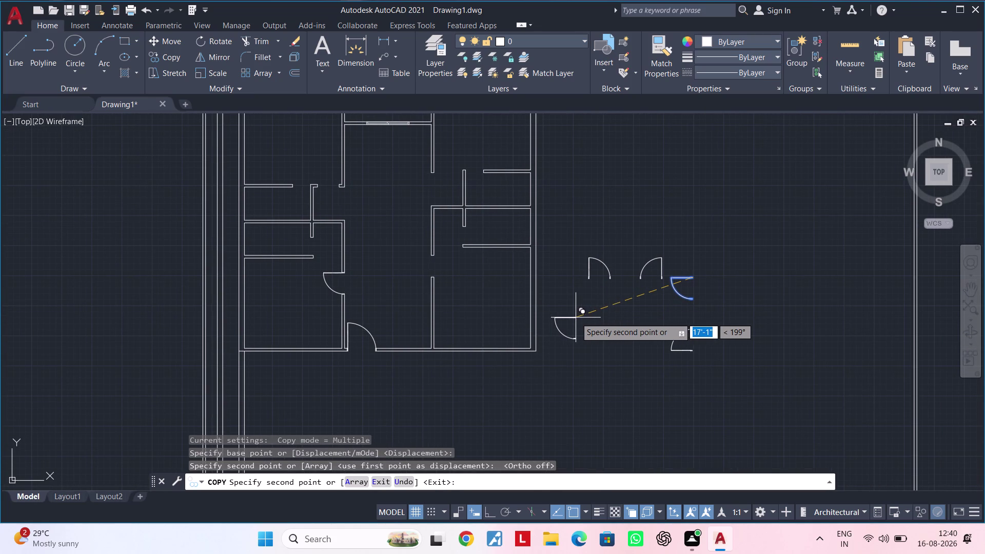
End the copy, clear the selection, and begin selecting the right-hand door.
key(Escape)
key(Escape)
middle_drag(646, 307, 577, 308)
key(Escape)
key(Escape)
scroll(up, 3)
click(626, 270)
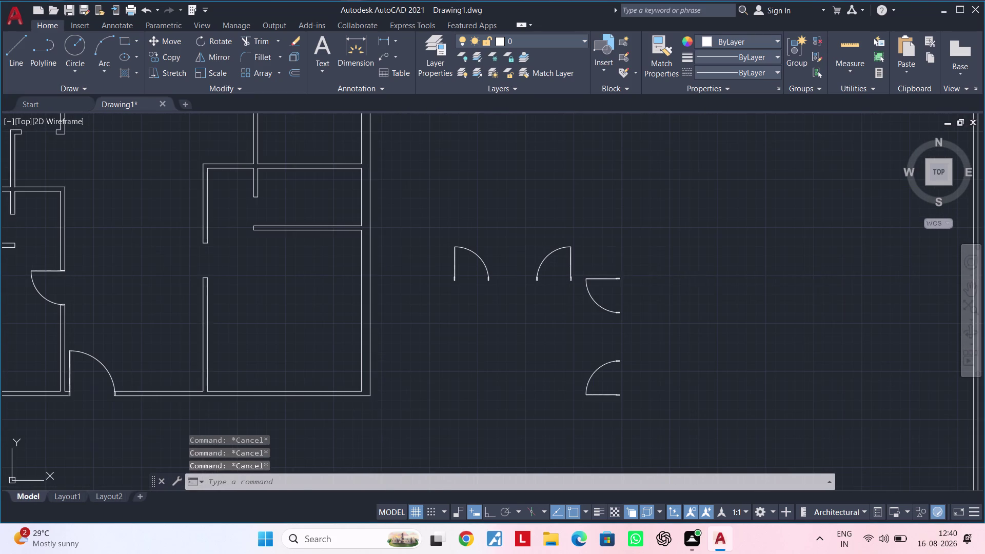
Mirror the right-hand door about a vertical line, keeping the original door.
click(578, 327)
text(M)
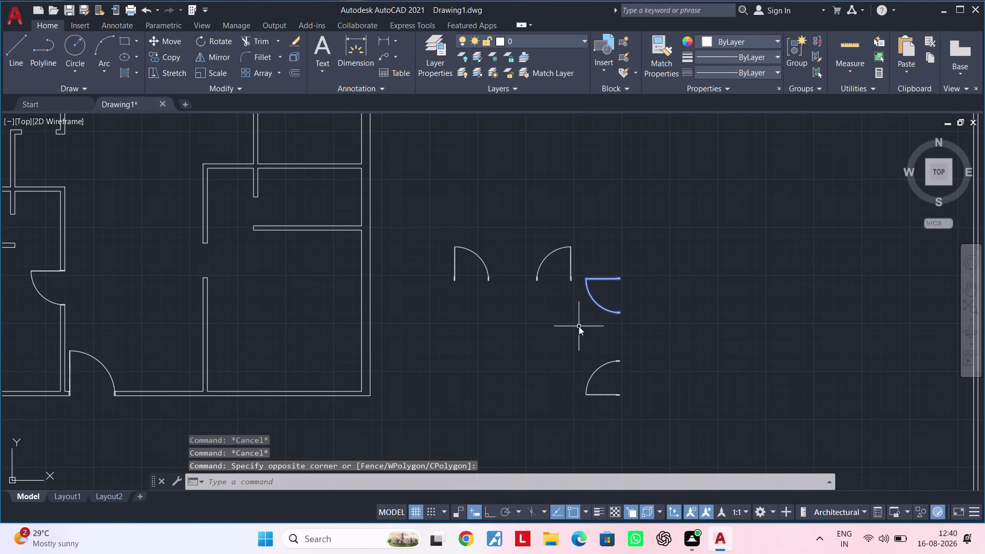
text(I)
key(space)
click(484, 514)
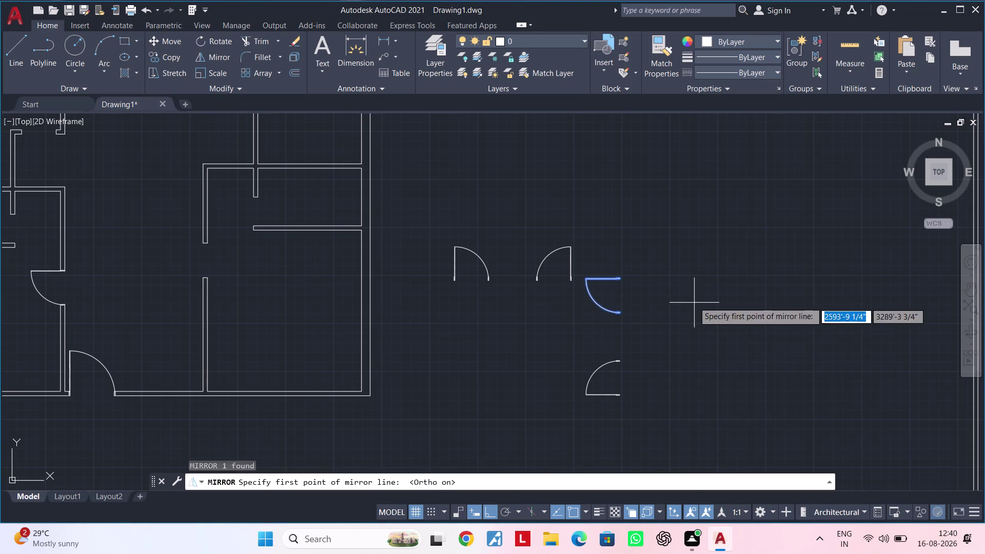
click(663, 266)
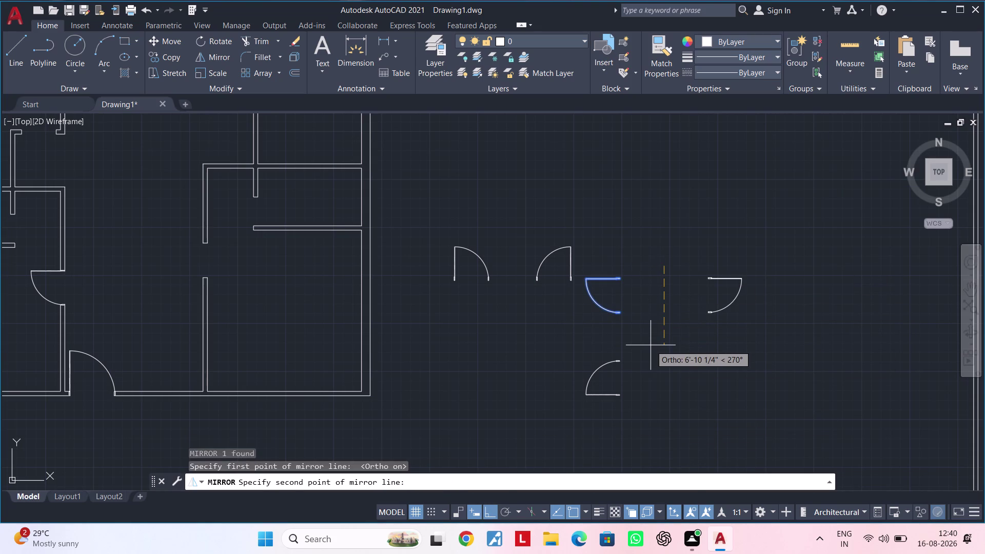
click(650, 345)
drag(689, 391, 651, 345)
key(Escape)
middle_drag(689, 315, 659, 332)
scroll(up, 3)
key(Escape)
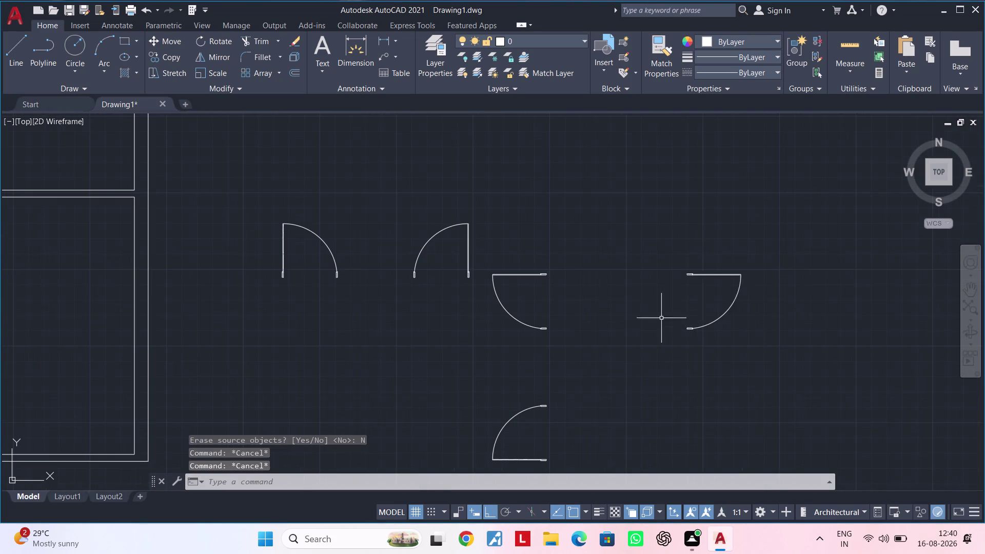
Select the mirrored door and start a copy based at its end point.
drag(755, 257, 739, 282)
click(628, 388)
text(CO)
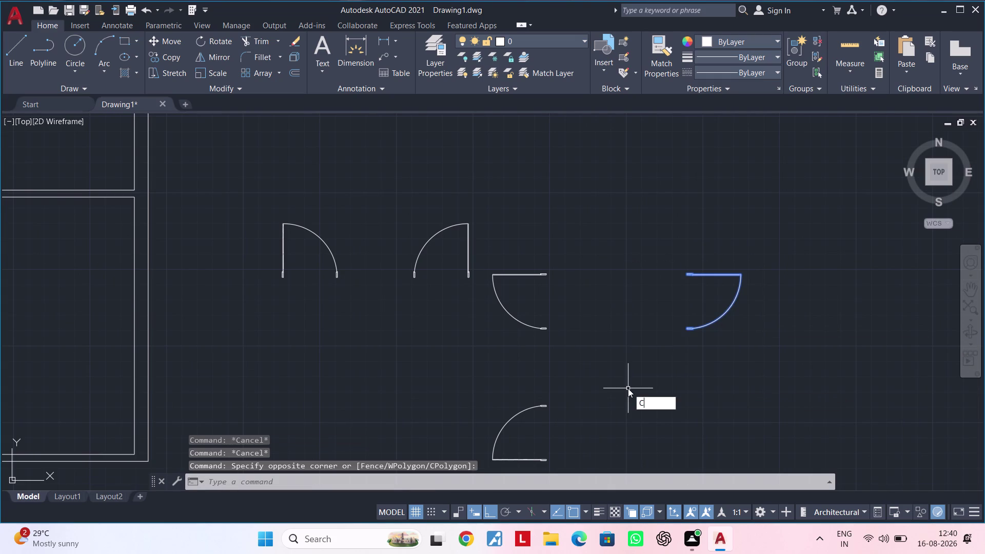
key(space)
scroll(up, 3)
scroll(up, 3)
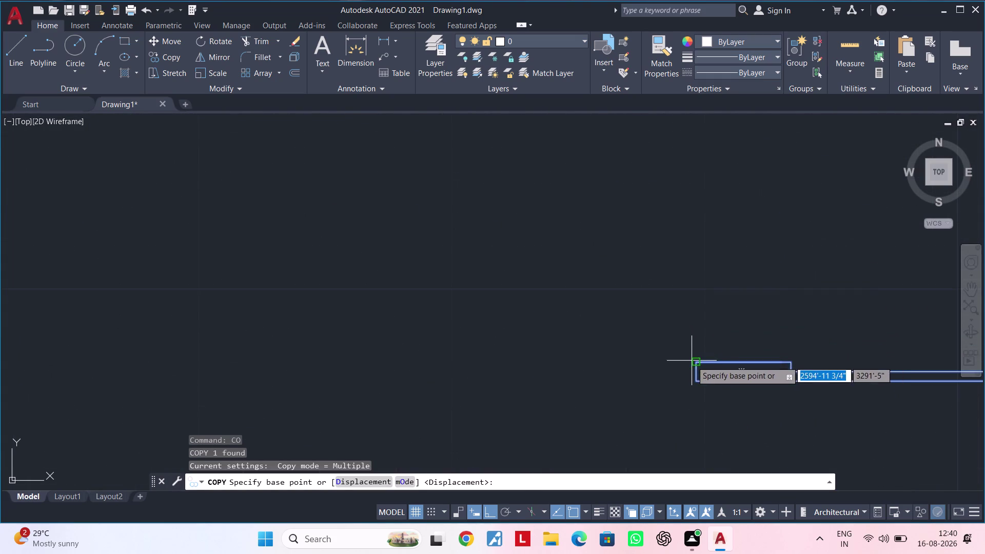
click(693, 365)
Place the mirrored door copy in the target wall opening.
scroll(down, 3)
middle_drag(660, 350, 890, 305)
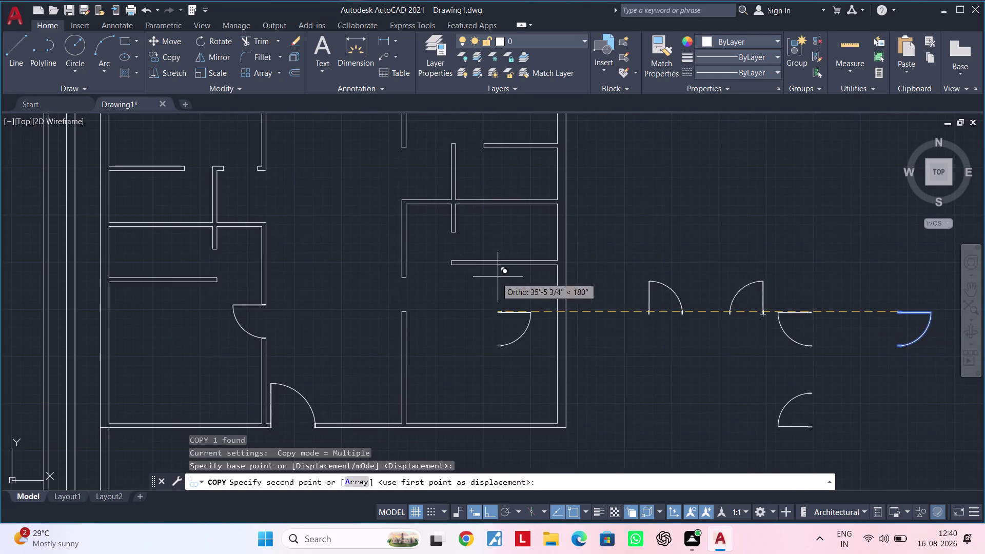
scroll(up, 3)
middle_drag(324, 250, 428, 285)
scroll(up, 3)
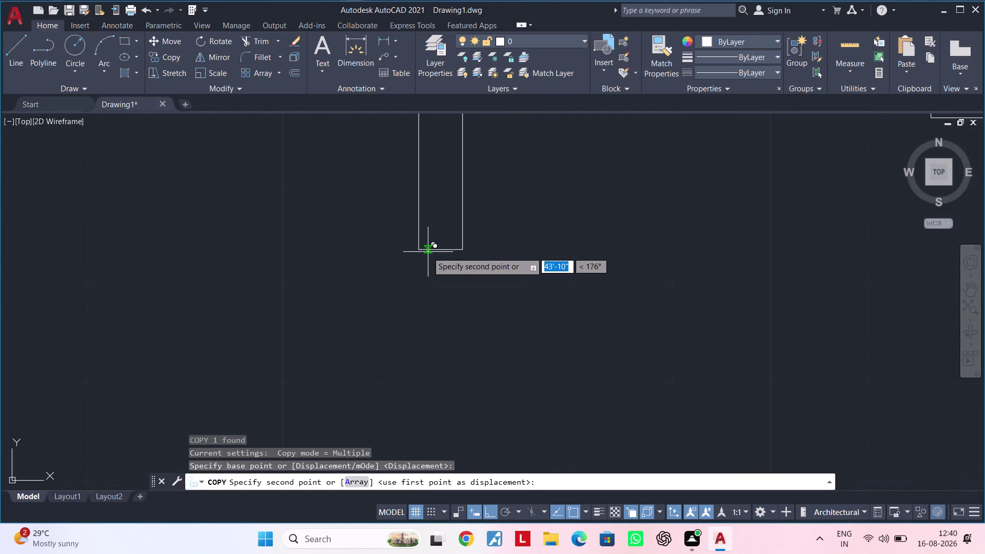
scroll(up, 3)
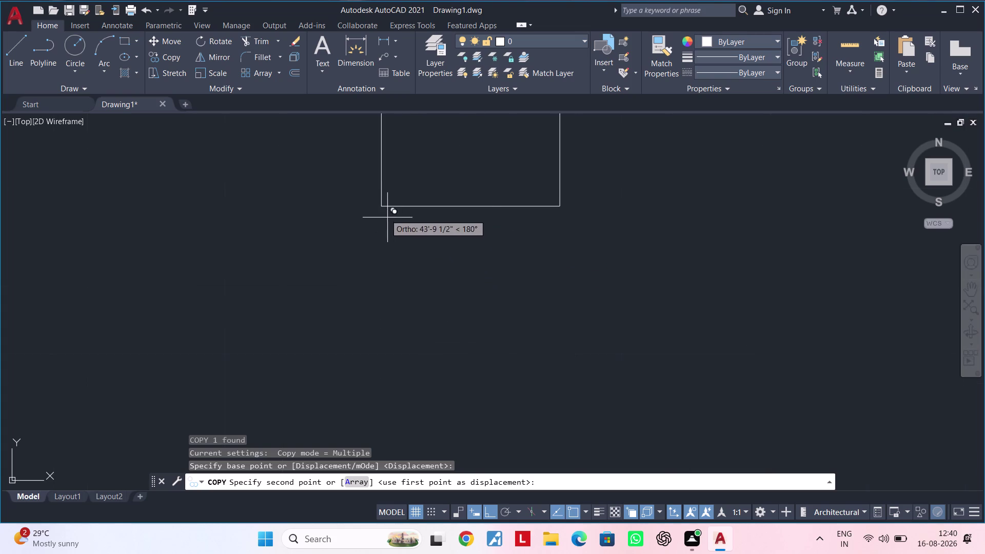
click(381, 201)
scroll(down, 3)
scroll(down, 3)
middle_drag(588, 306, 548, 285)
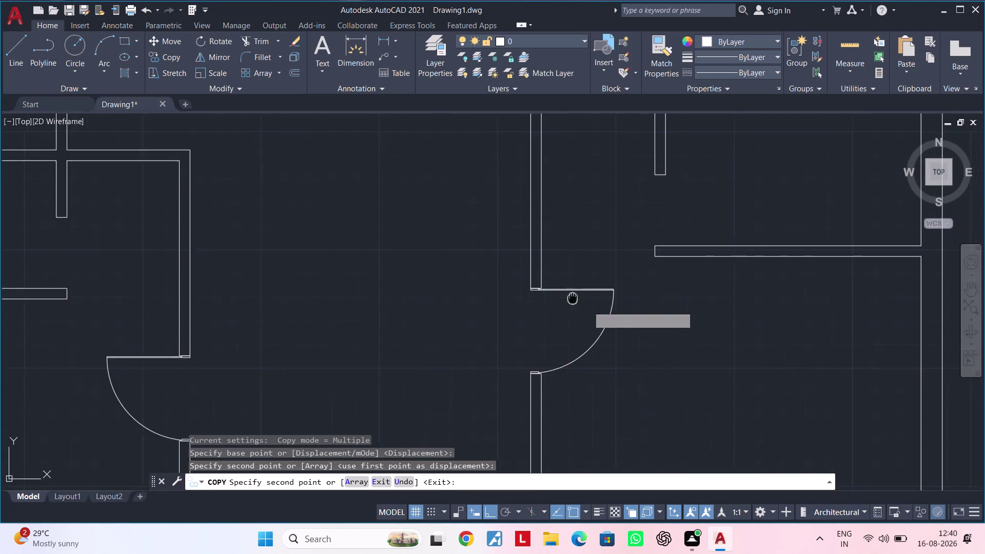
middle_drag(549, 285, 409, 206)
scroll(down, 3)
scroll(up, 3)
End the copy command and pan back to show the floor plan beside the door blocks.
key(Escape)
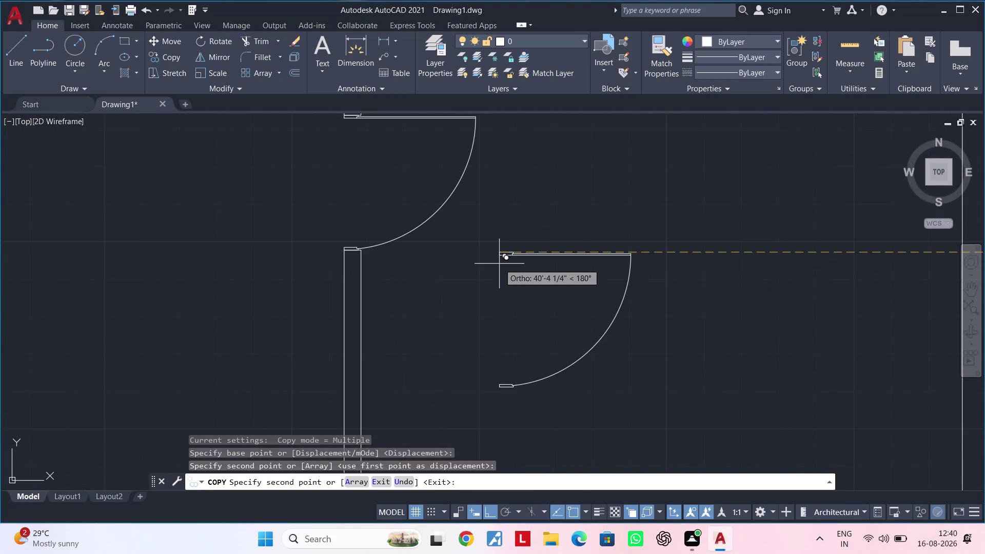
scroll(down, 3)
middle_drag(506, 271, 702, 272)
scroll(down, 3)
middle_drag(569, 267, 576, 358)
middle_drag(535, 318, 541, 387)
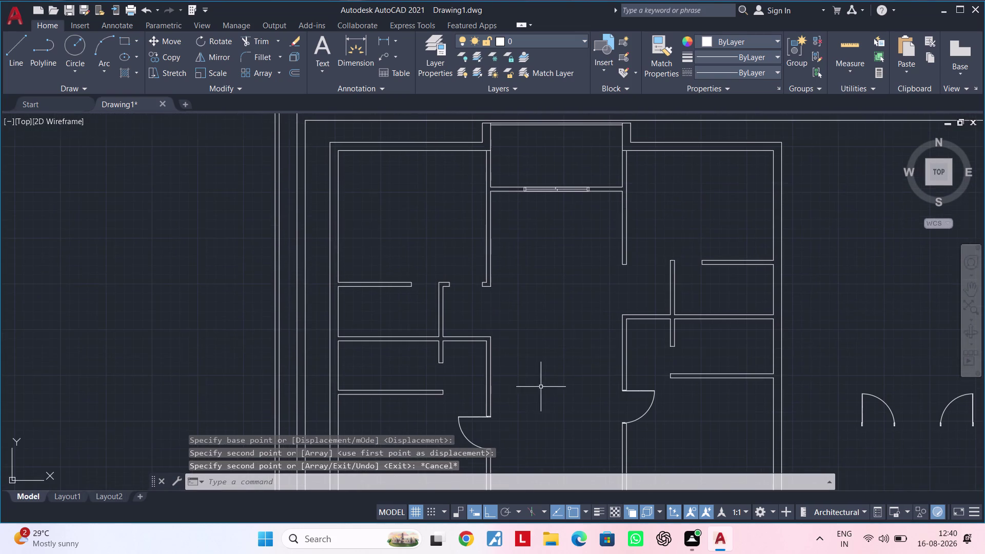
key(Escape)
key(Escape)
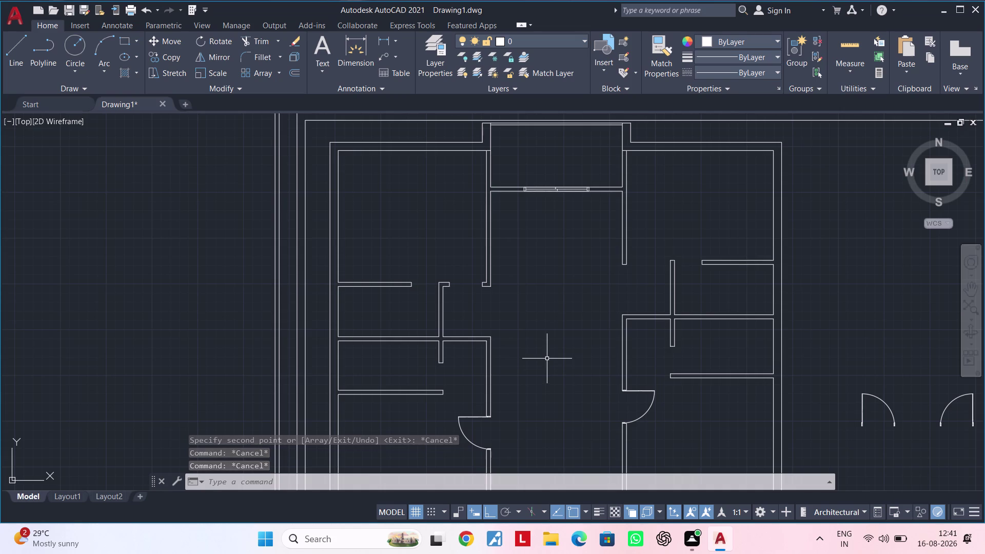
middle_drag(832, 405, 628, 298)
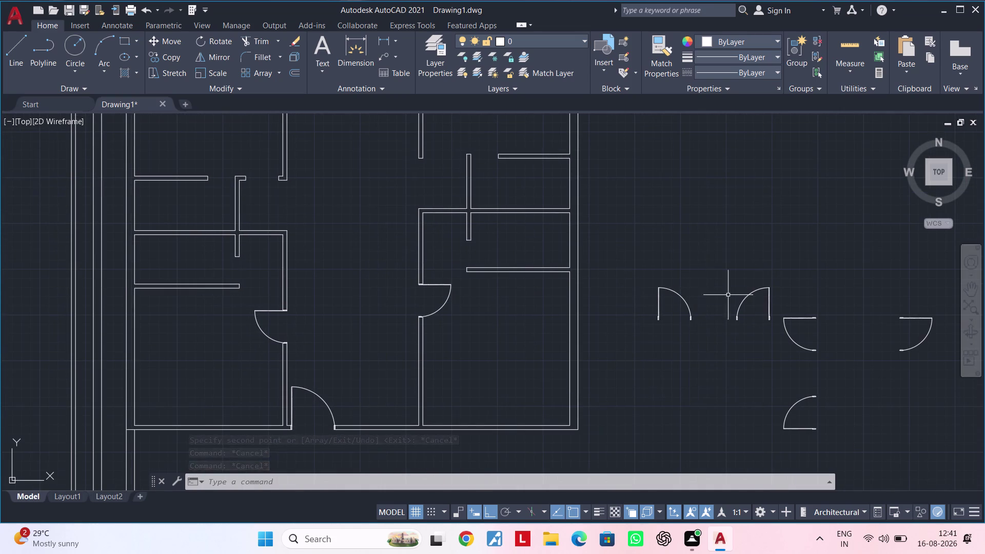
Select the second upward-swinging door and start a copy (CO).
click(793, 274)
scroll(up, 3)
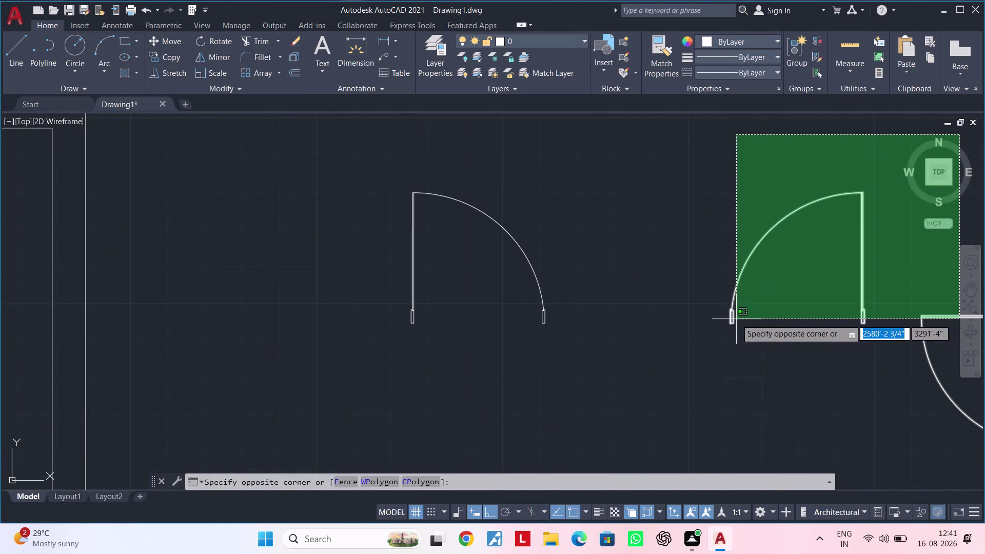
key(Escape)
scroll(down, 3)
middle_drag(712, 253, 662, 283)
click(678, 221)
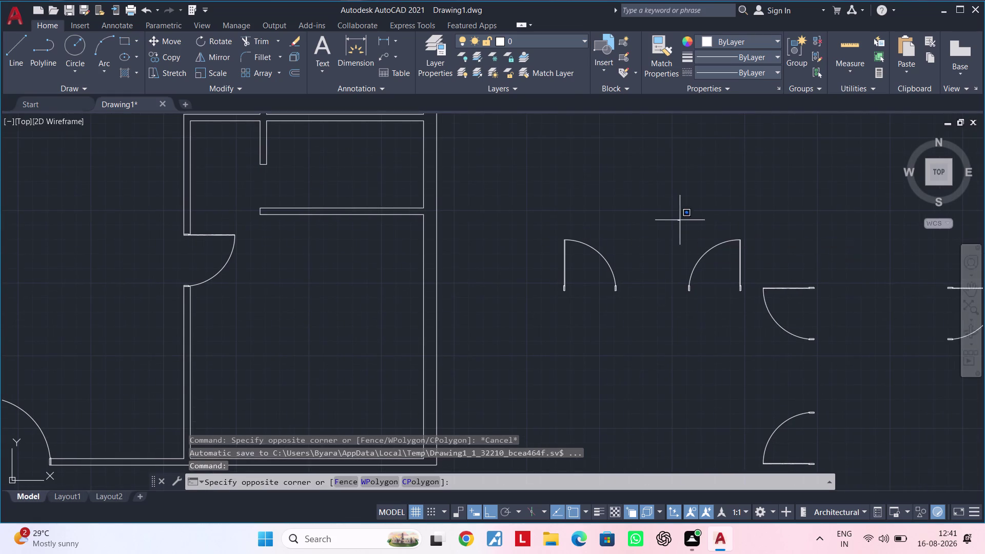
click(748, 314)
text(C)
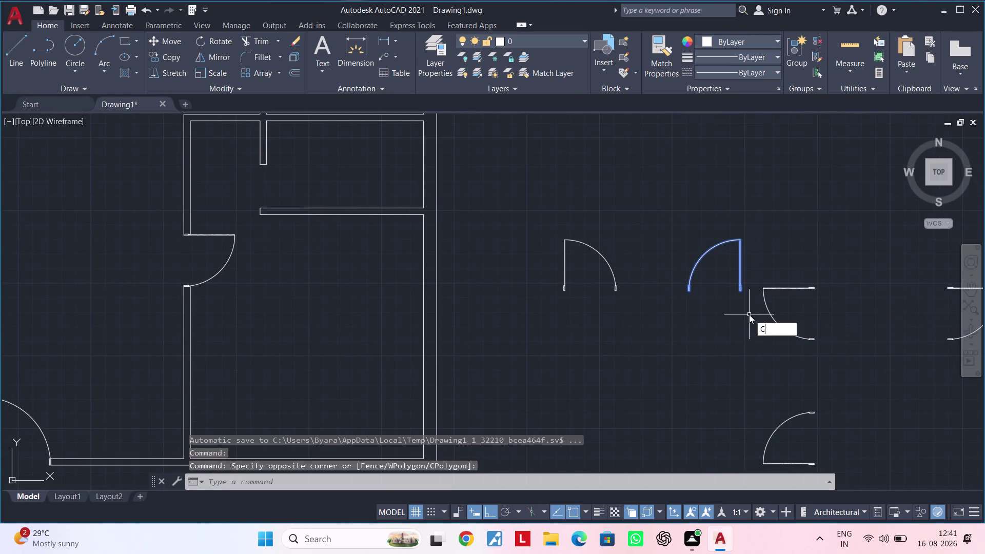
text(O)
key(space)
Set the copy base point at the door's end.
scroll(up, 3)
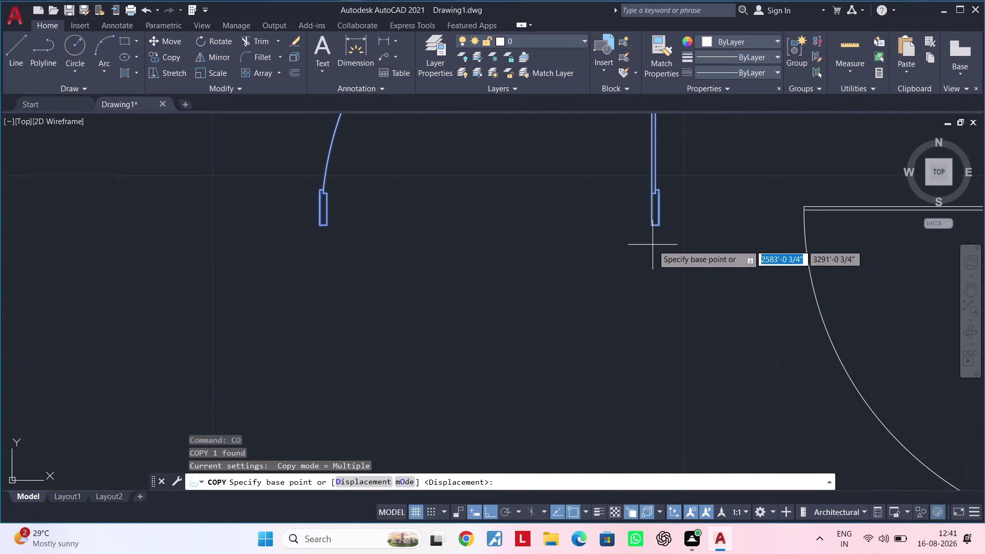
middle_drag(652, 254, 652, 286)
scroll(down, 3)
scroll(down, 3)
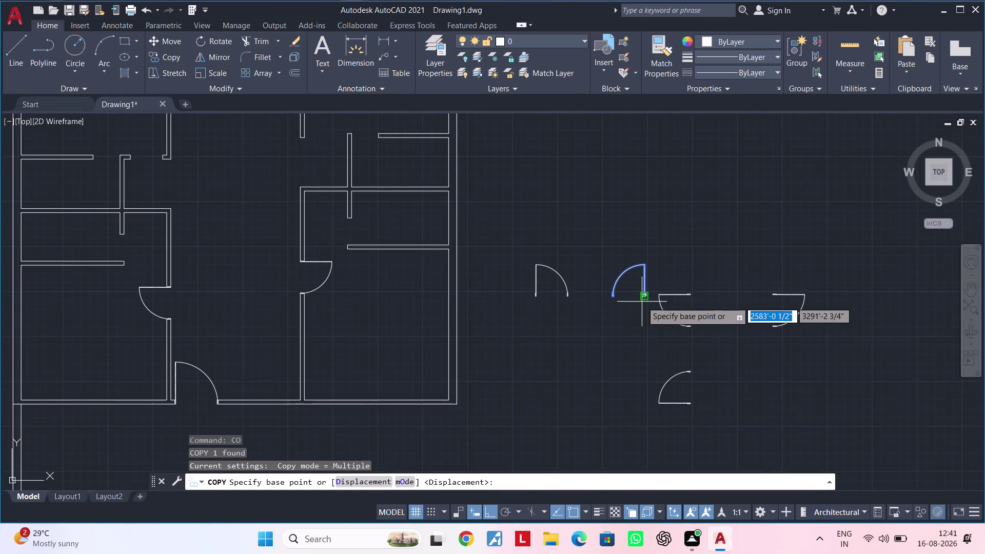
scroll(up, 3)
scroll(up, 3)
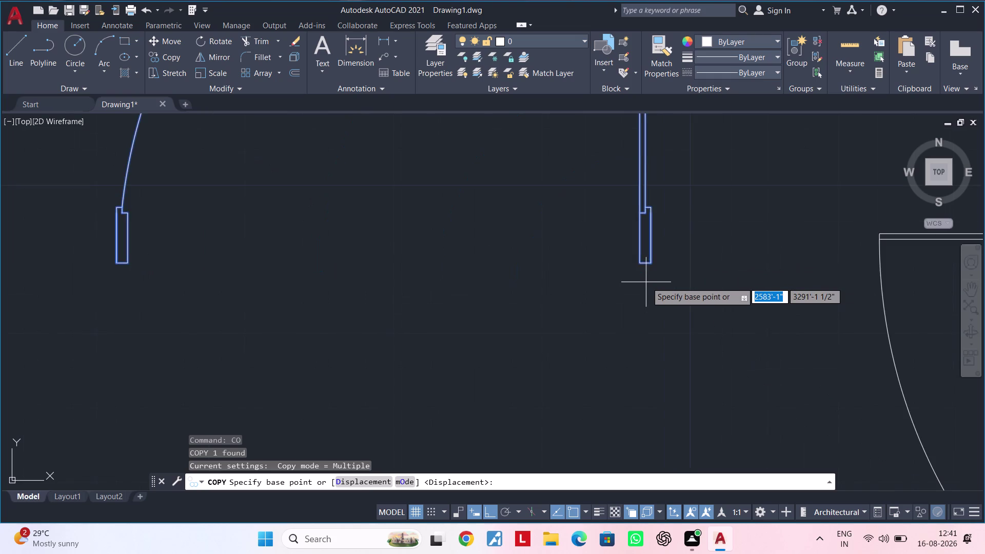
scroll(up, 3)
click(651, 239)
Place the door swing copy in the floor-plan wall opening.
scroll(down, 3)
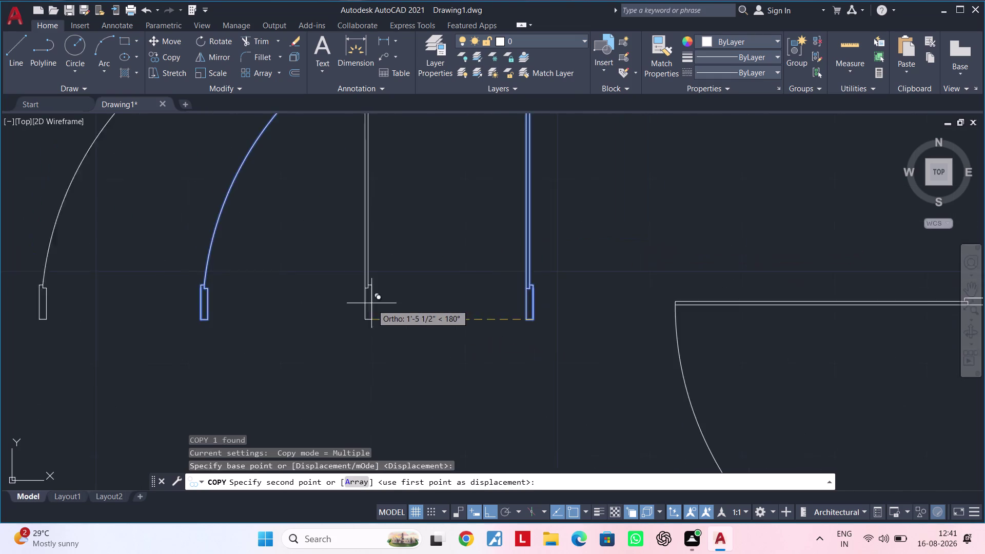
scroll(down, 3)
middle_drag(387, 301, 522, 309)
middle_drag(454, 315, 892, 341)
middle_drag(137, 155, 733, 351)
scroll(down, 3)
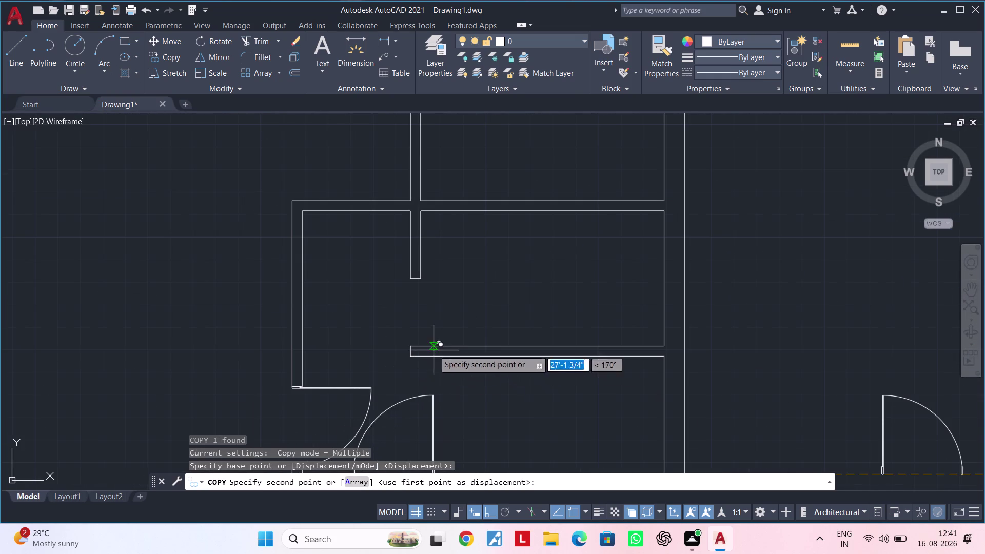
scroll(down, 3)
middle_drag(301, 309, 486, 357)
scroll(up, 3)
scroll(up, 3)
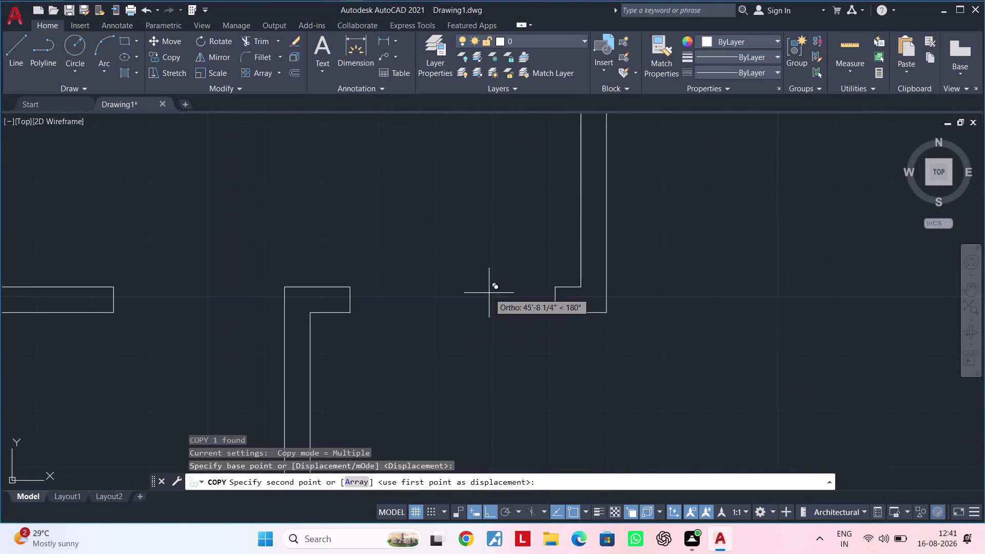
click(556, 313)
scroll(down, 3)
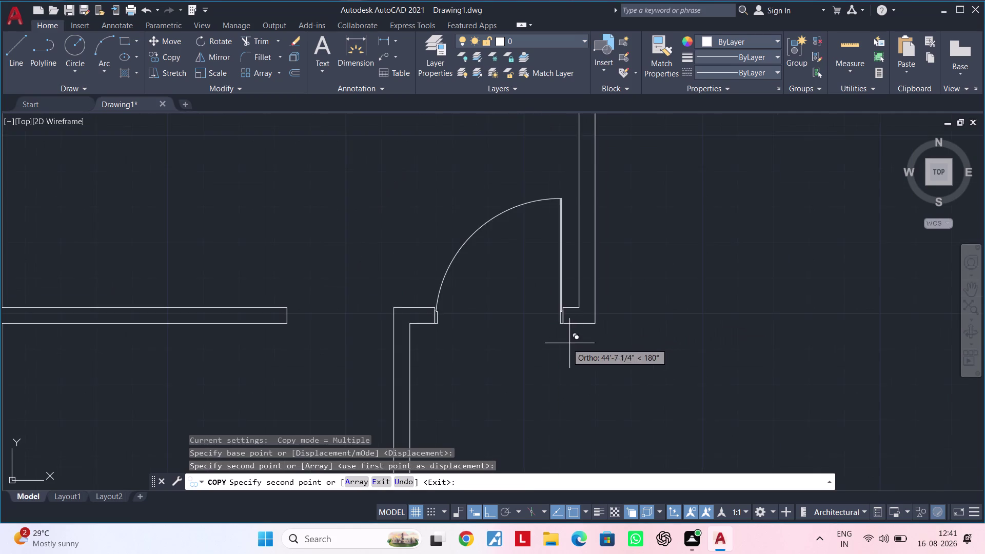
scroll(up, 3)
End the copy operation and pan across the floor plan.
key(Escape)
scroll(down, 3)
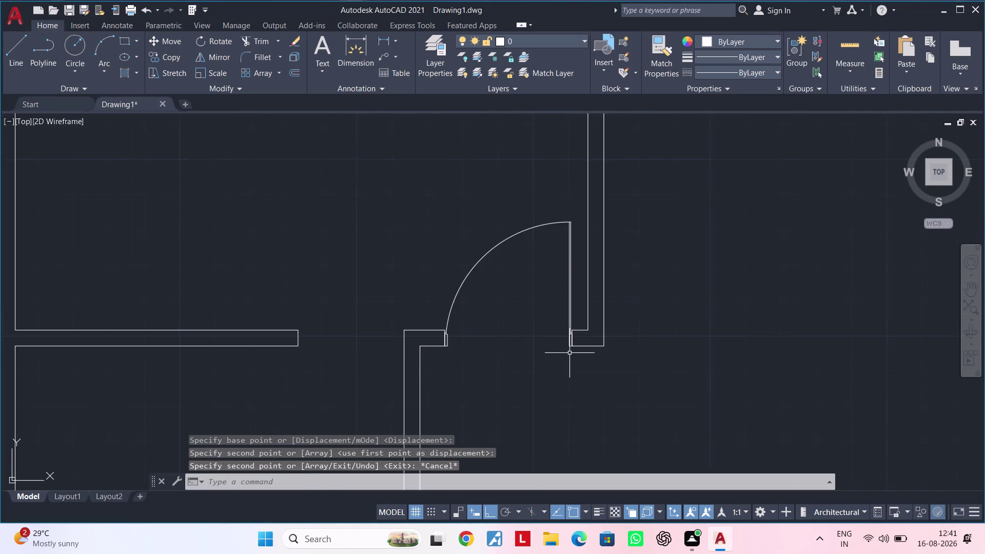
scroll(down, 3)
middle_drag(556, 349, 512, 262)
scroll(down, 3)
middle_drag(563, 315, 370, 244)
key(Escape)
key(Escape)
Clear any active commands and bring the loose door swings into view.
key(Escape)
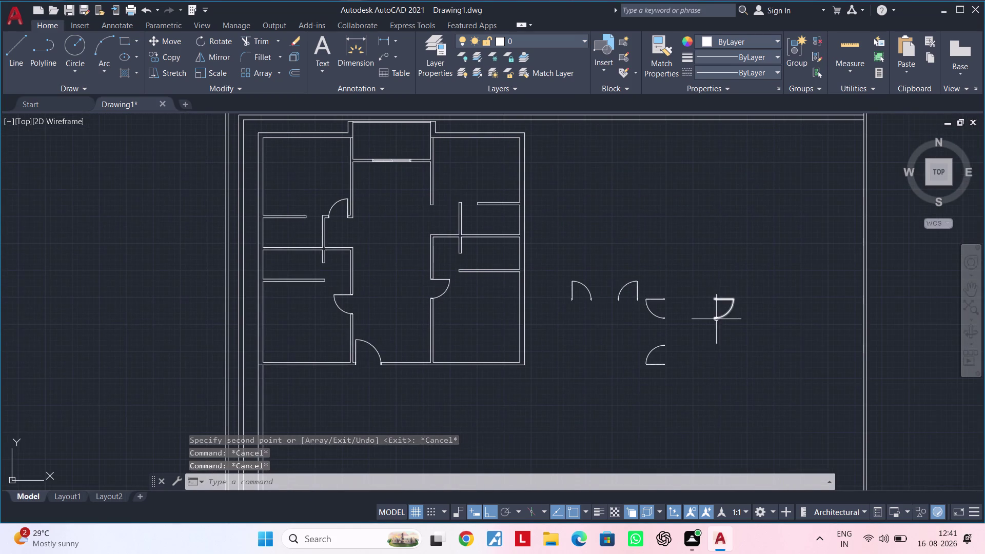
key(Escape)
middle_drag(647, 334, 610, 344)
key(Escape)
key(Escape)
scroll(up, 3)
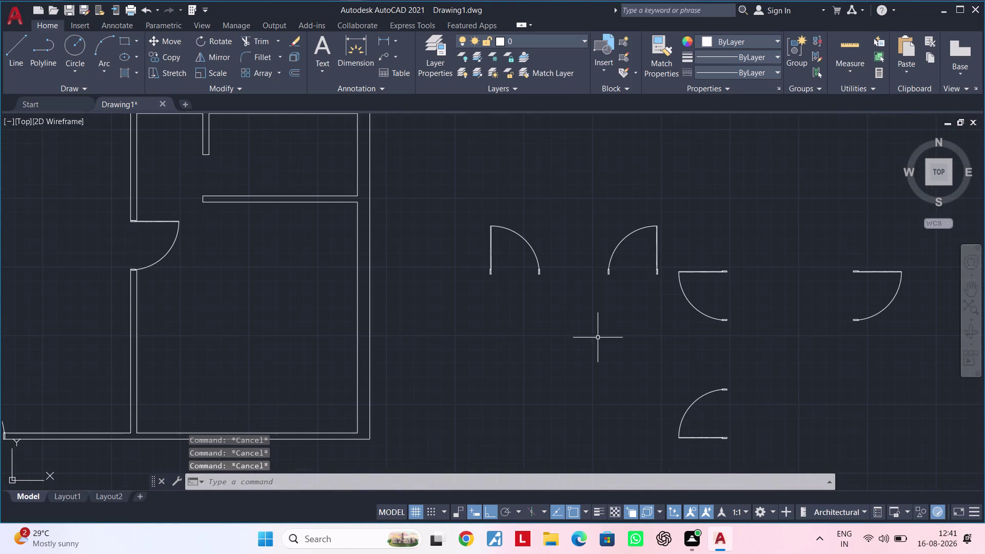
middle_drag(597, 335, 585, 290)
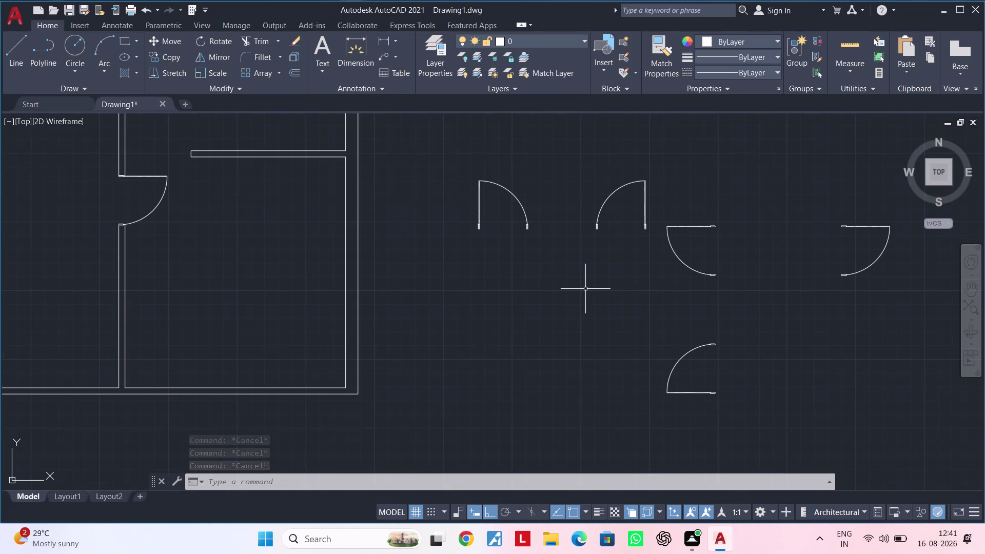
Crossing-select the extra loose door swings on the right and delete them.
key(Escape)
key(Escape)
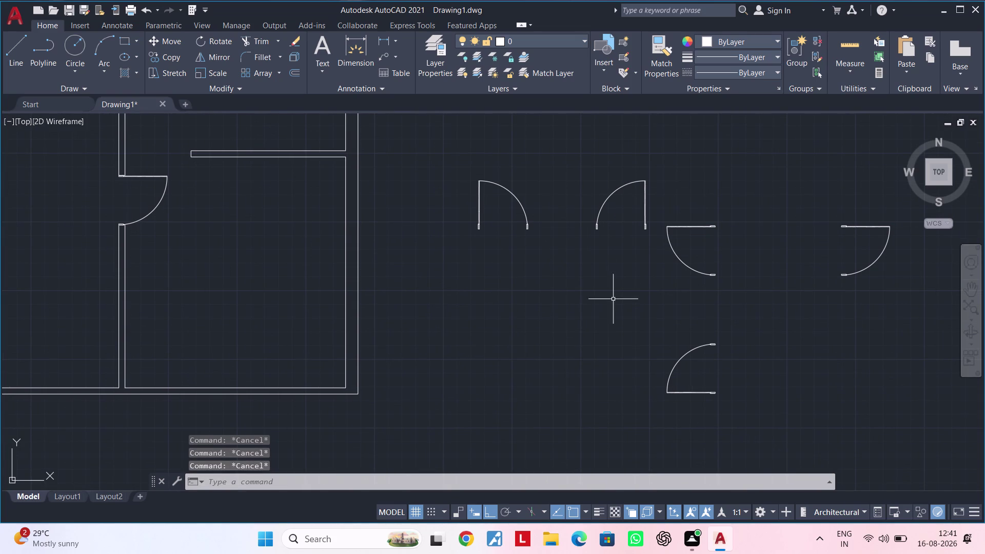
middle_drag(574, 323, 452, 356)
key(Escape)
middle_drag(532, 337, 482, 330)
key(Escape)
key(Escape)
click(782, 215)
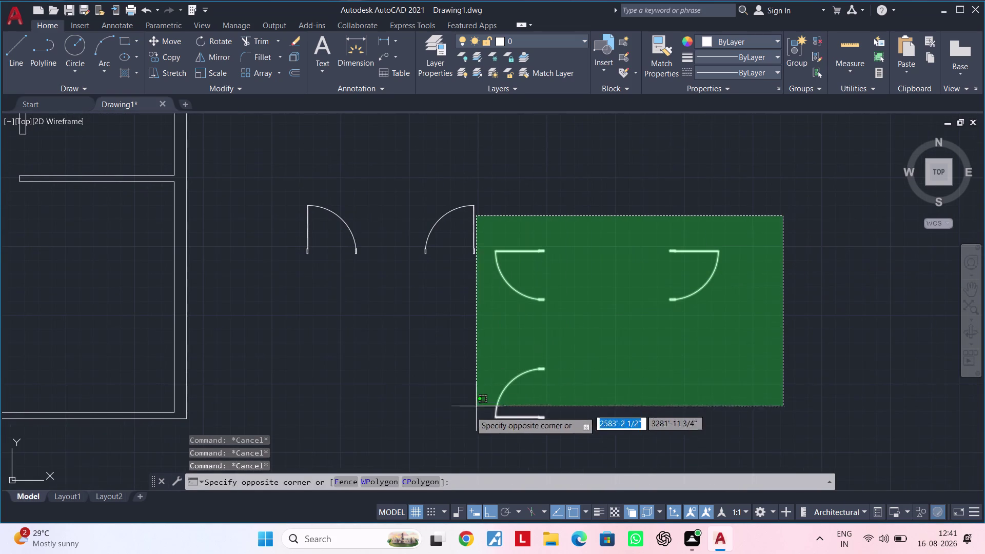
click(419, 425)
key(Delete)
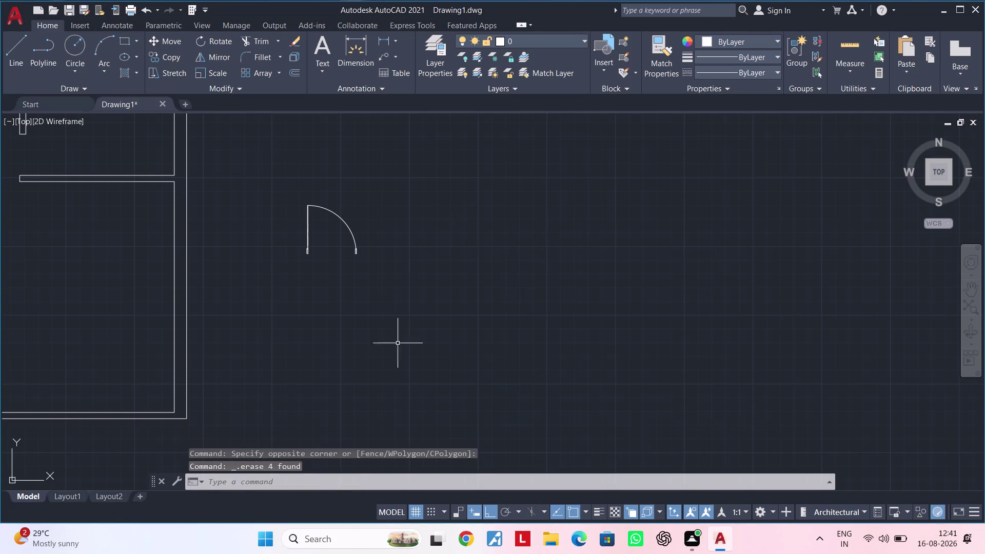
Pan back toward the floor plan, cancel commands, and undo the last view change.
middle_drag(355, 286, 541, 300)
key(Escape)
middle_drag(529, 310, 507, 346)
key(Escape)
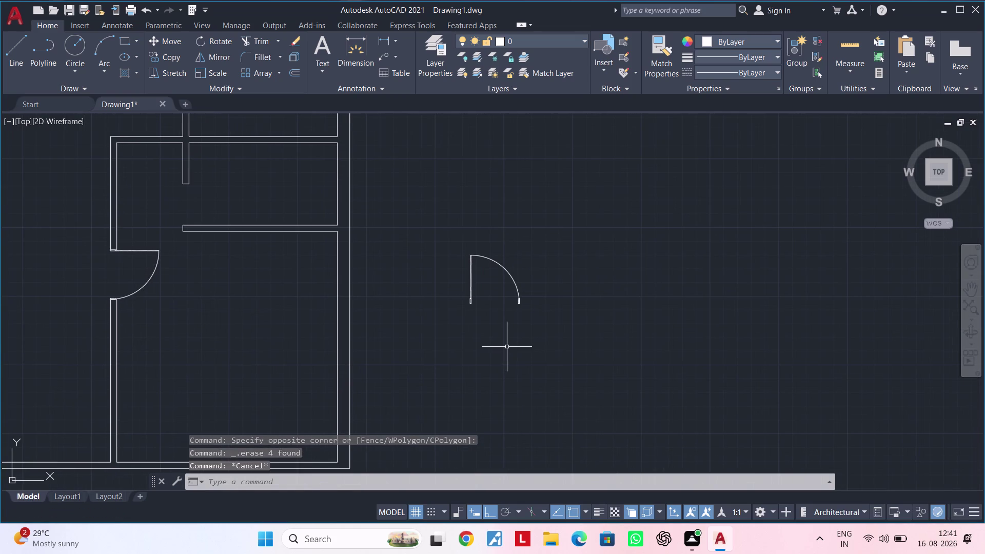
key(ctrl+z)
key(Escape)
Select the remaining spare door swing.
scroll(down, 3)
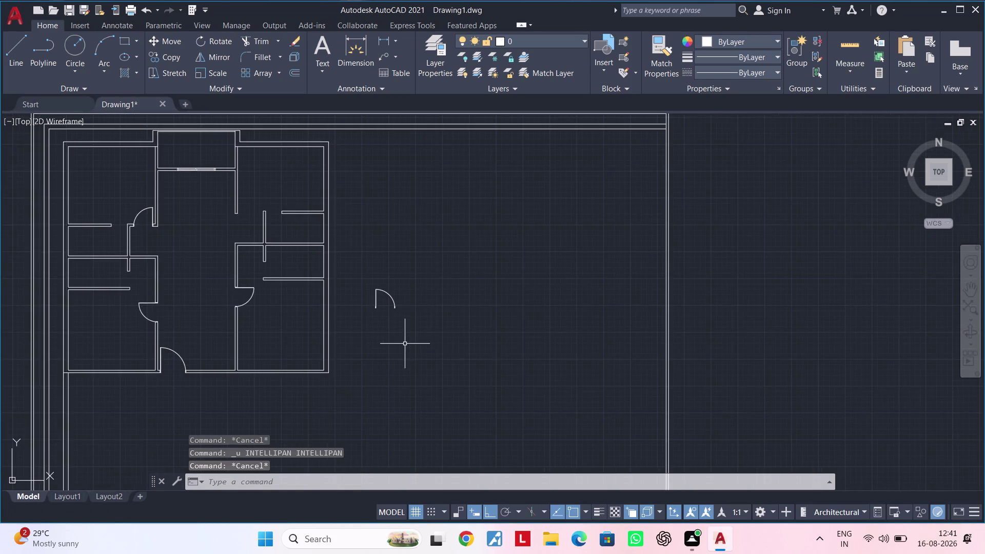
middle_drag(404, 343, 501, 344)
scroll(up, 3)
middle_drag(483, 342, 562, 352)
key(Escape)
click(632, 228)
click(512, 327)
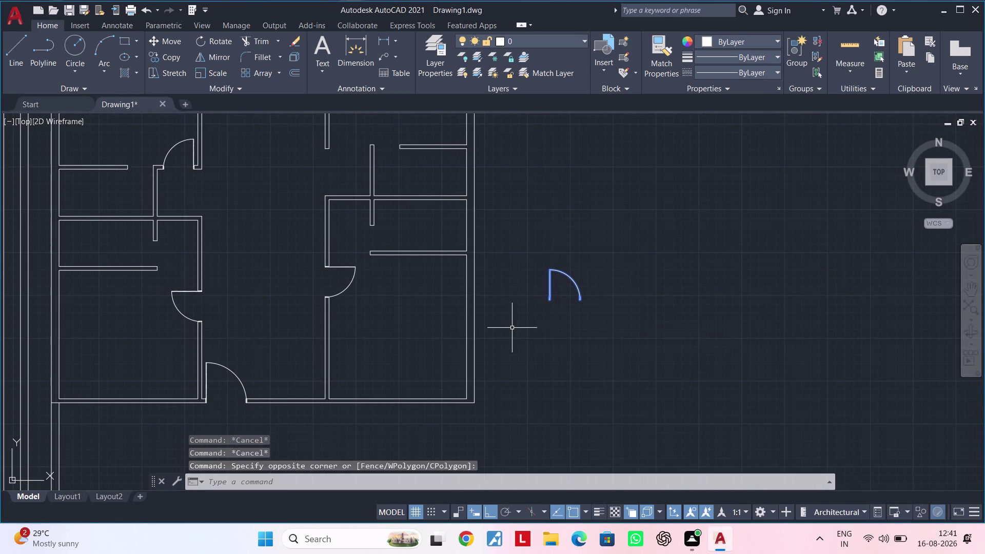
Explode the spare door swing into separate pieces.
key(x)
key(space)
scroll(up, 3)
middle_drag(576, 319, 548, 344)
drag(586, 213, 573, 231)
click(415, 385)
Scale the exploded door pieces using the hinge as the base point.
text(S)
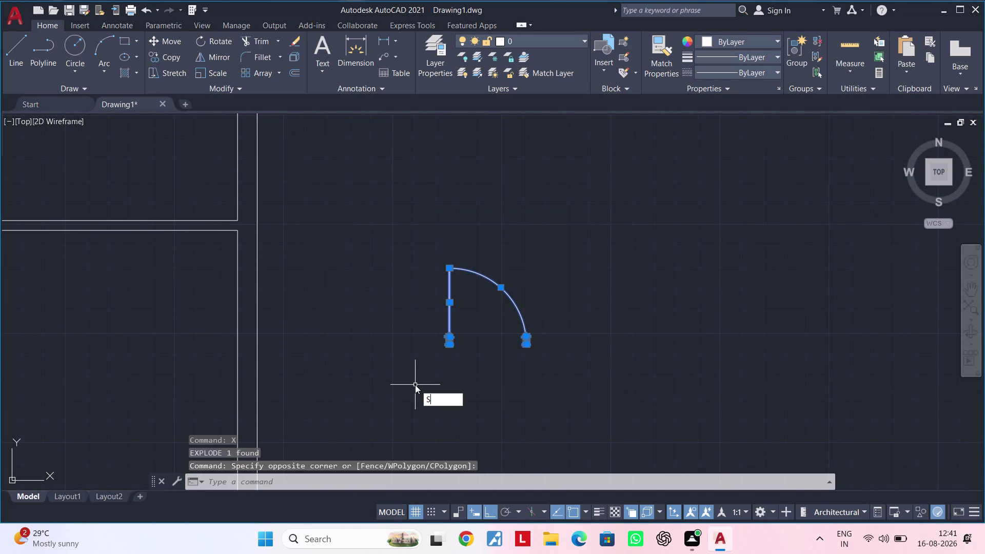
text(C)
key(space)
scroll(up, 3)
scroll(up, 3)
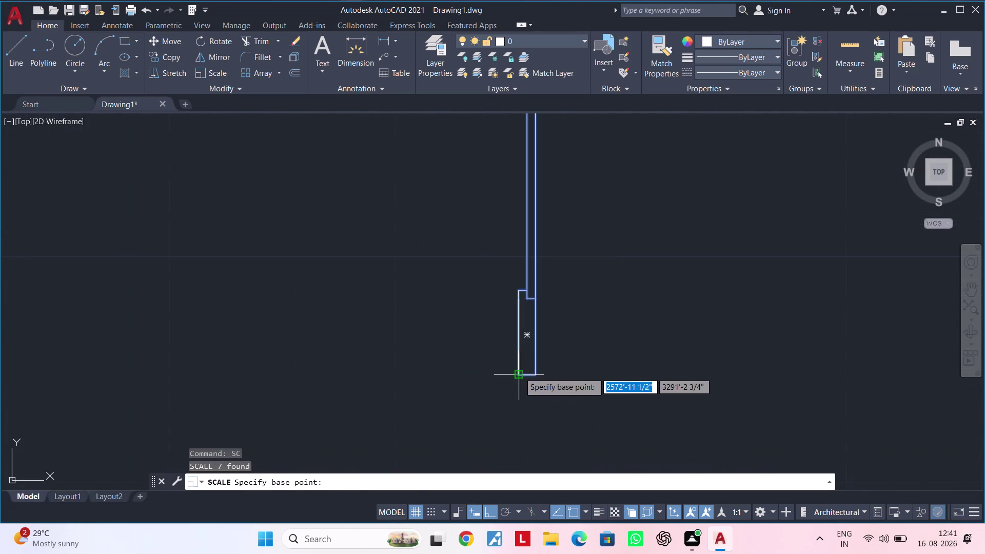
click(519, 373)
scroll(down, 3)
middle_drag(689, 372, 542, 369)
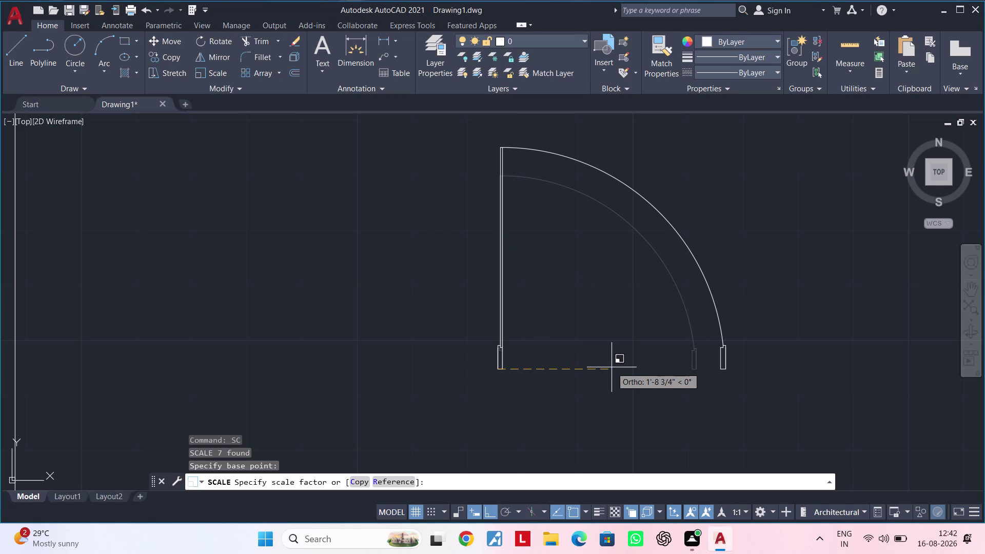
Use the door's 4'-0" width as the reference length and enter 2'6" as the new length.
text(R)
key(space)
scroll(up, 3)
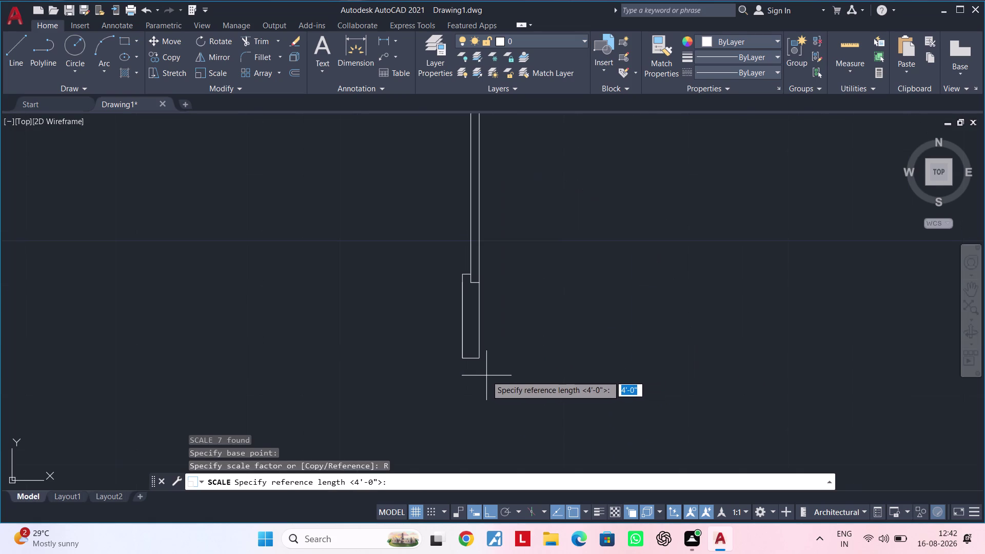
click(463, 359)
scroll(down, 3)
middle_drag(649, 357, 642, 358)
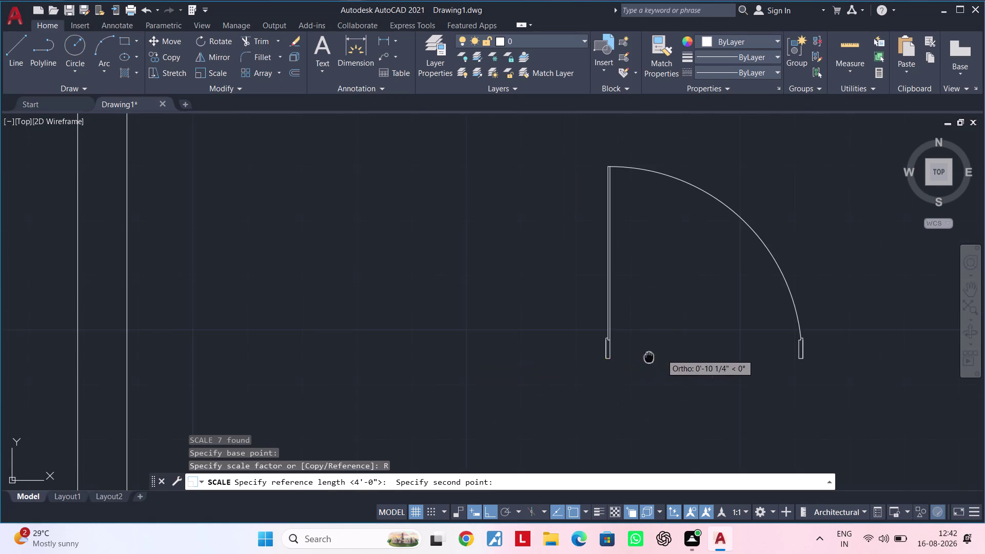
middle_drag(642, 358, 468, 397)
scroll(up, 3)
scroll(up, 3)
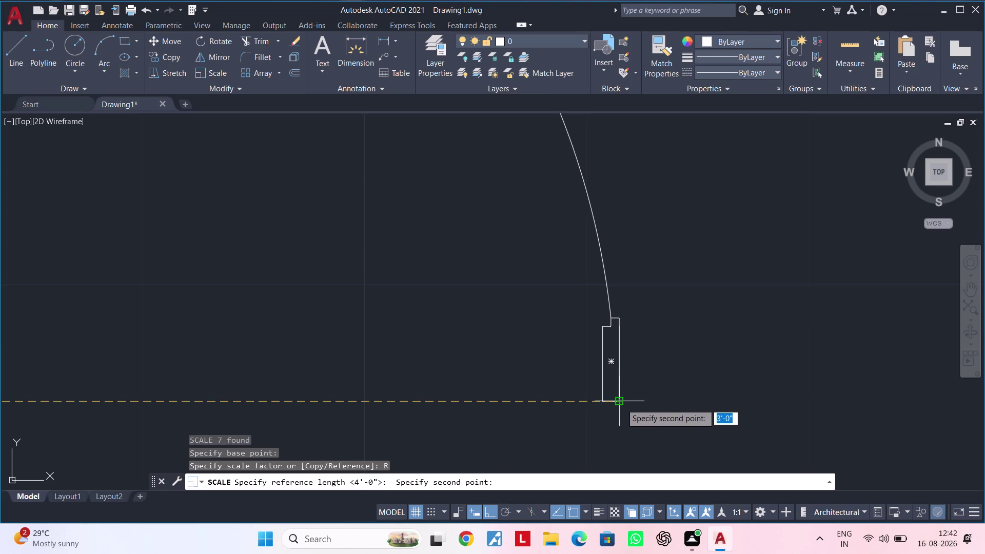
click(621, 403)
scroll(down, 3)
middle_drag(429, 396, 581, 358)
text(2)
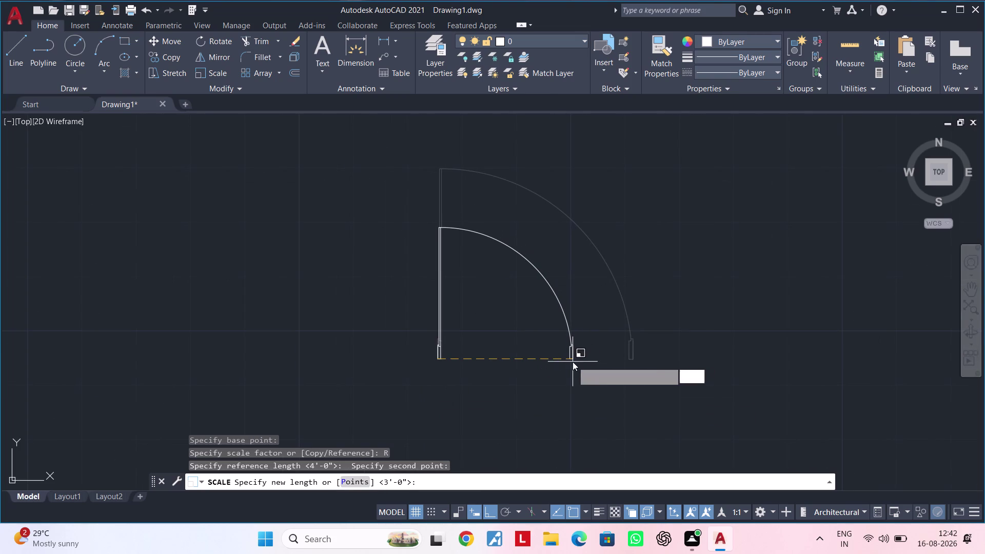
text('6")
key(Return)
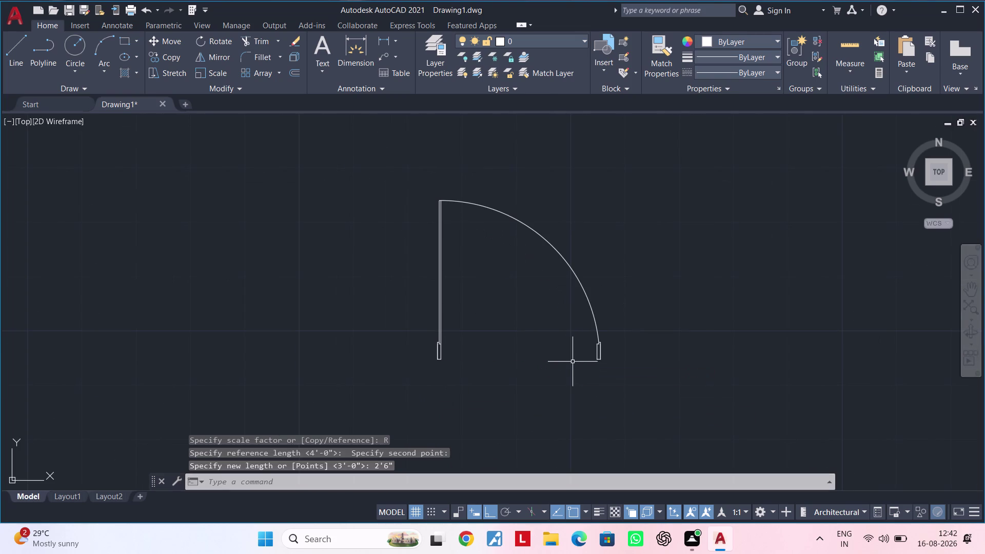
Cancel any leftover commands and look over the resized 2'-6" door.
scroll(down, 3)
middle_drag(539, 371, 579, 348)
key(Escape)
key(Escape)
key(Escape)
scroll(up, 3)
middle_drag(579, 338, 576, 314)
key(Escape)
key(Escape)
key(Escape)
key(Escape)
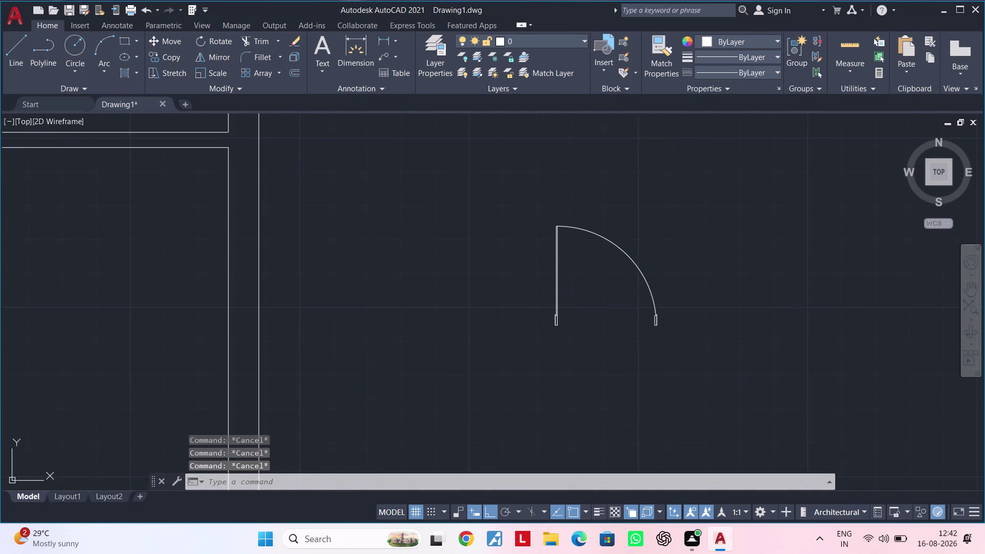
Cancel leftover commands and frame the resized door in view.
key(Escape)
key(Escape)
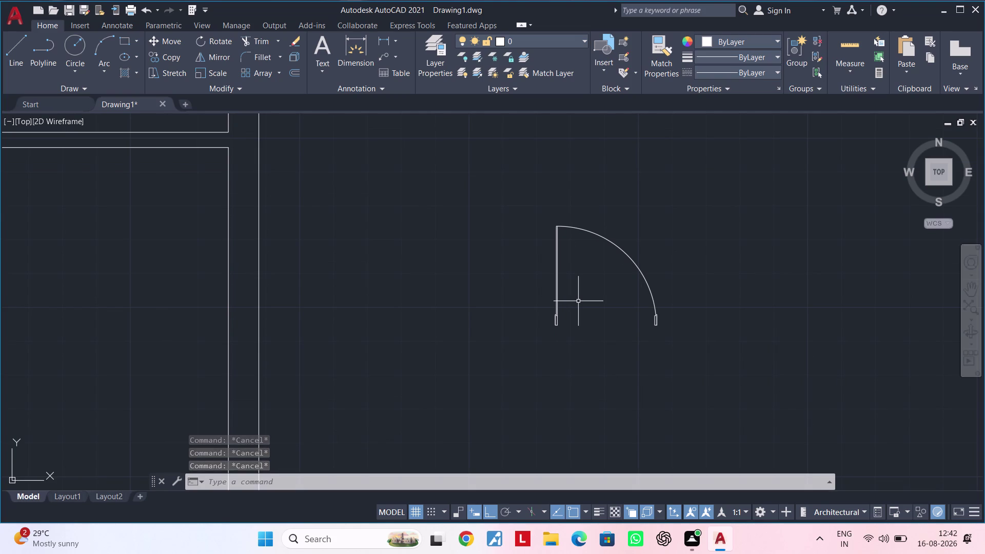
key(Escape)
key(Escape)
key(Escape)
key(Escape)
key(Escape)
key(Escape)
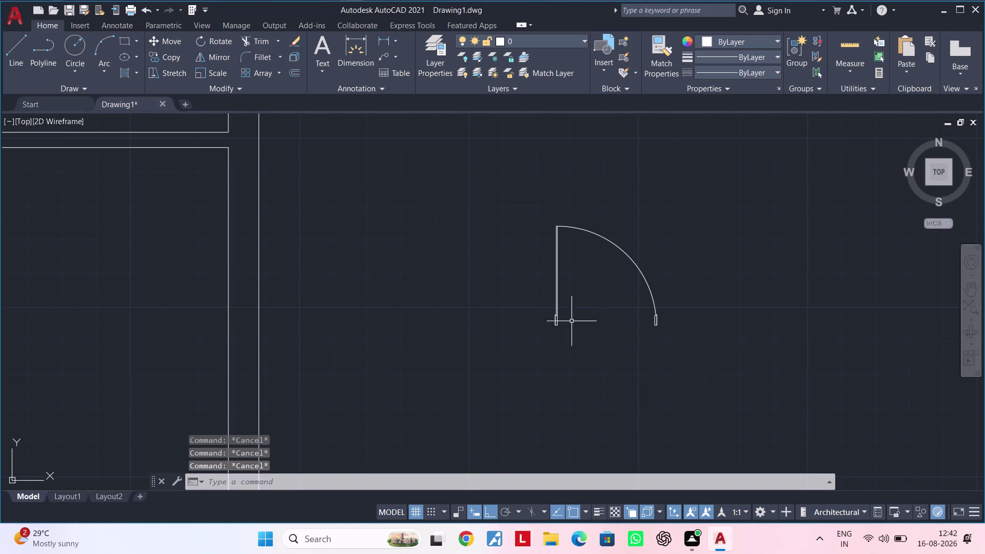
middle_drag(580, 335, 517, 339)
scroll(down, 3)
middle_drag(513, 335, 542, 289)
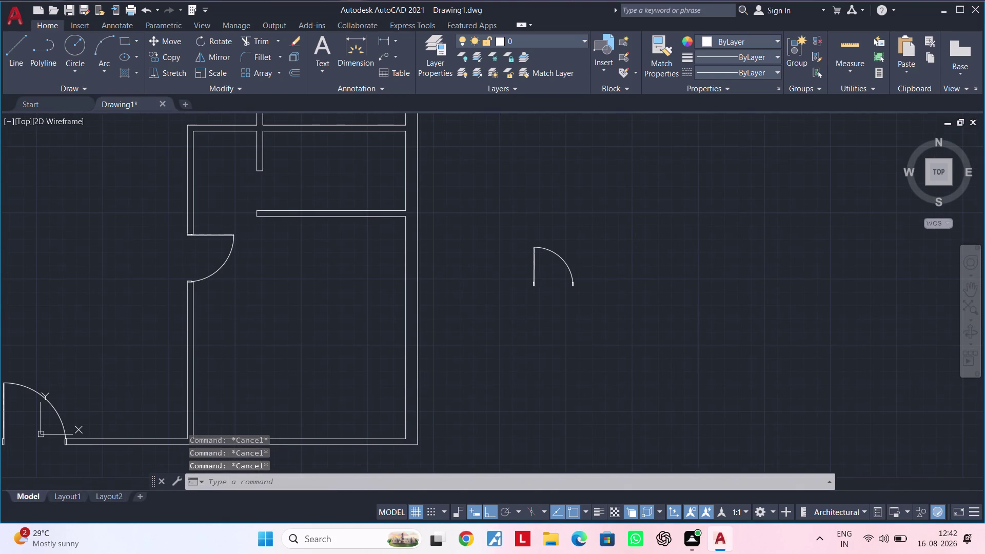
key(Escape)
key(Escape)
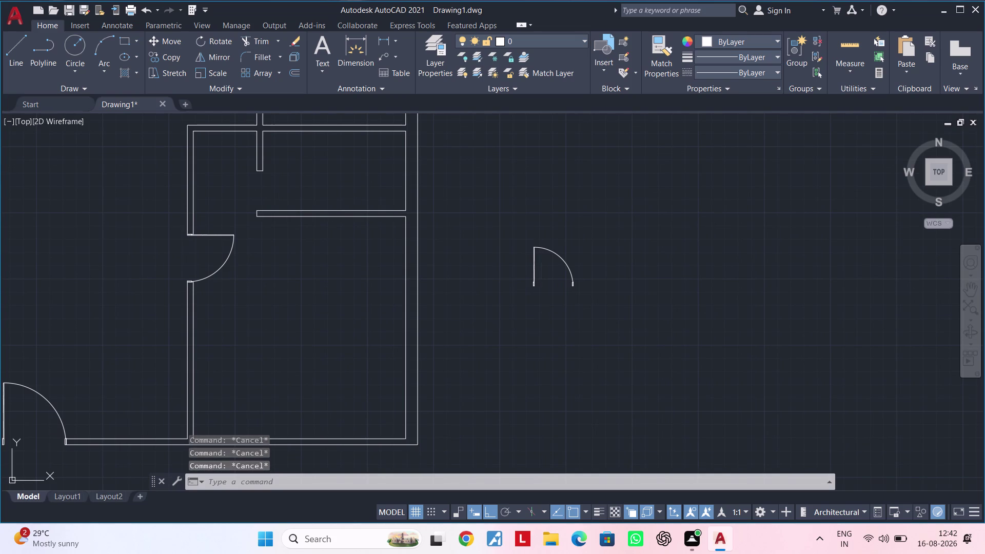
middle_drag(543, 319, 540, 301)
key(Escape)
Select the resized door, then cancel the MIRROR command without mirroring.
click(601, 216)
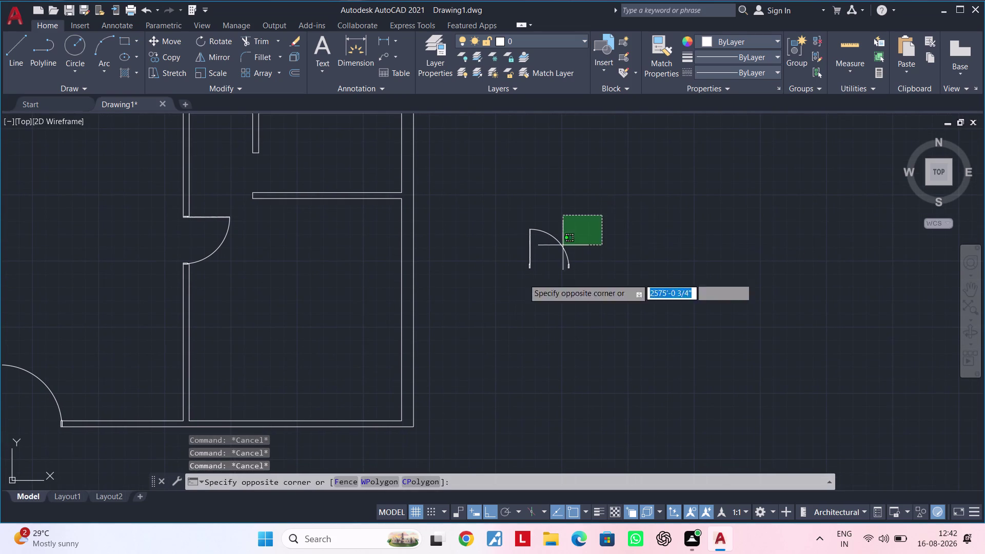
click(482, 313)
text(MI)
key(space)
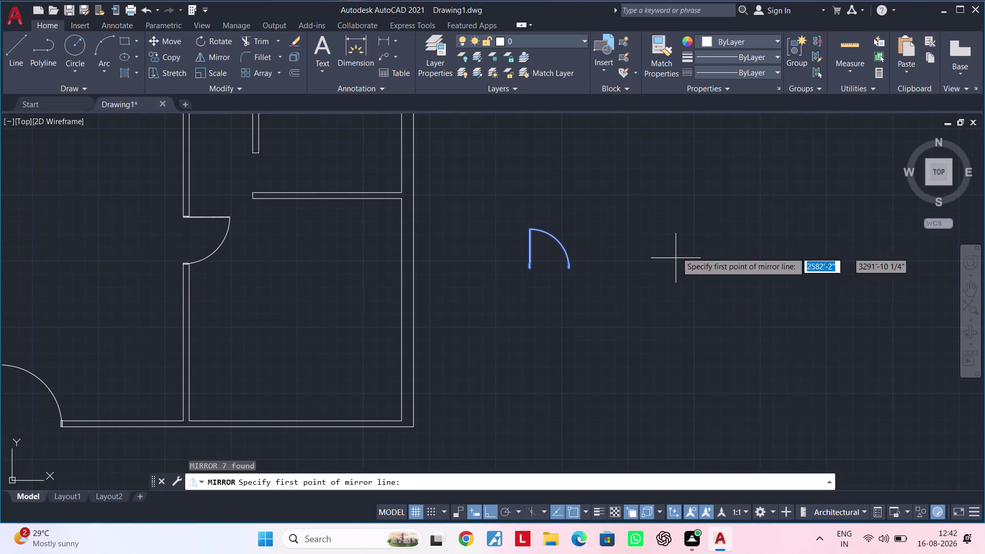
key(Escape)
key(Escape)
Create block 'D3' from the door swing pieces and reselect the door.
click(611, 188)
click(490, 289)
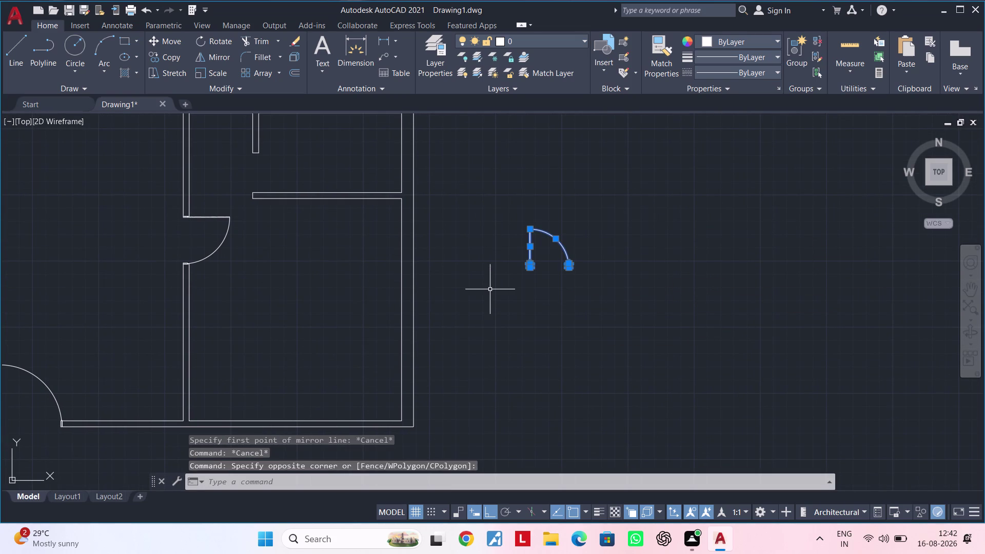
text(B)
key(space)
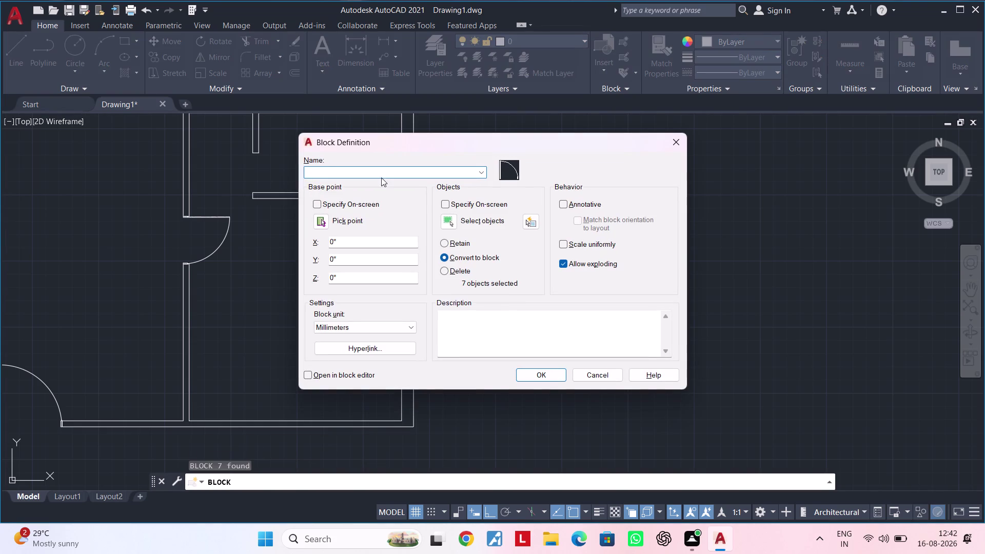
click(381, 175)
text(D3)
key(Return)
click(627, 180)
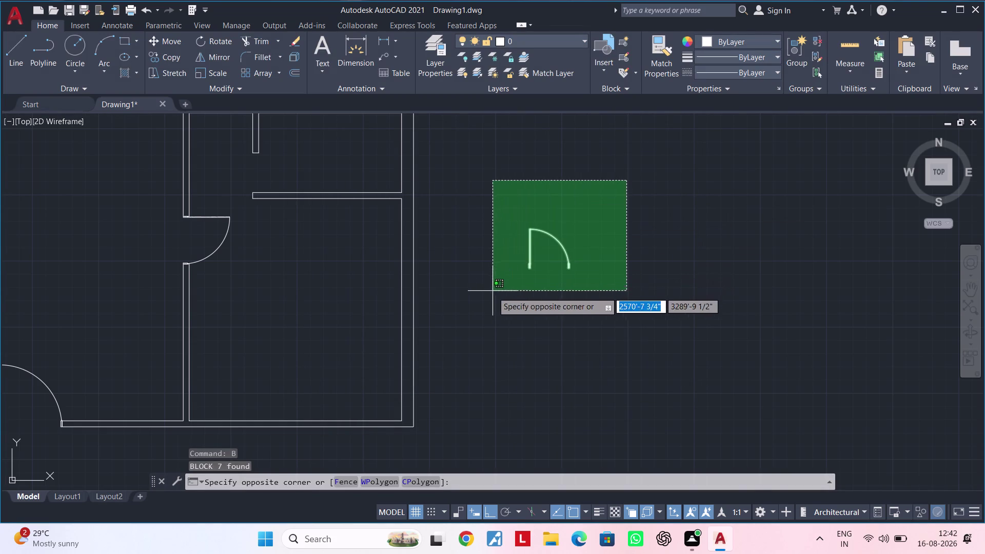
click(491, 294)
text(MI)
key(space)
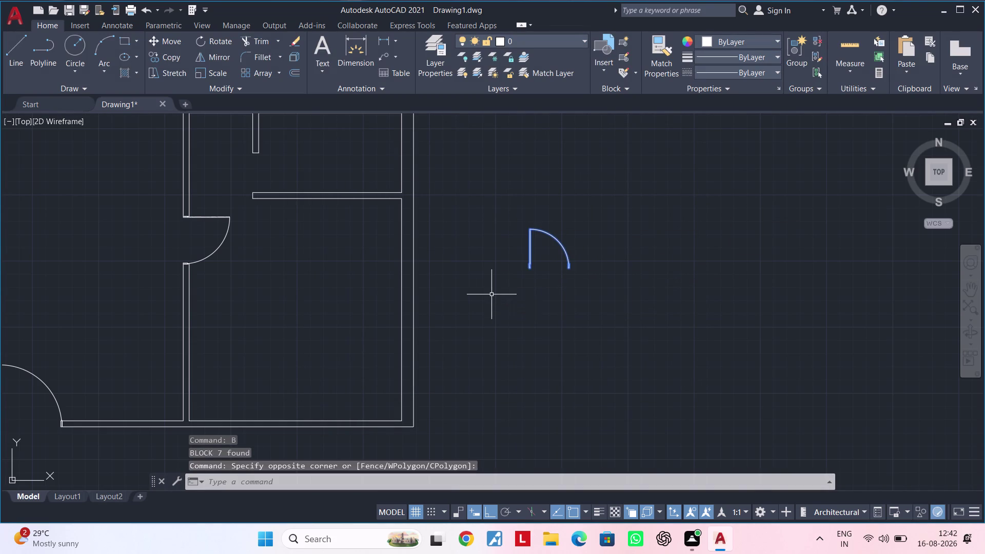
Mirror the door across a vertical line, keeping the original, to form a facing pair.
click(583, 225)
click(579, 301)
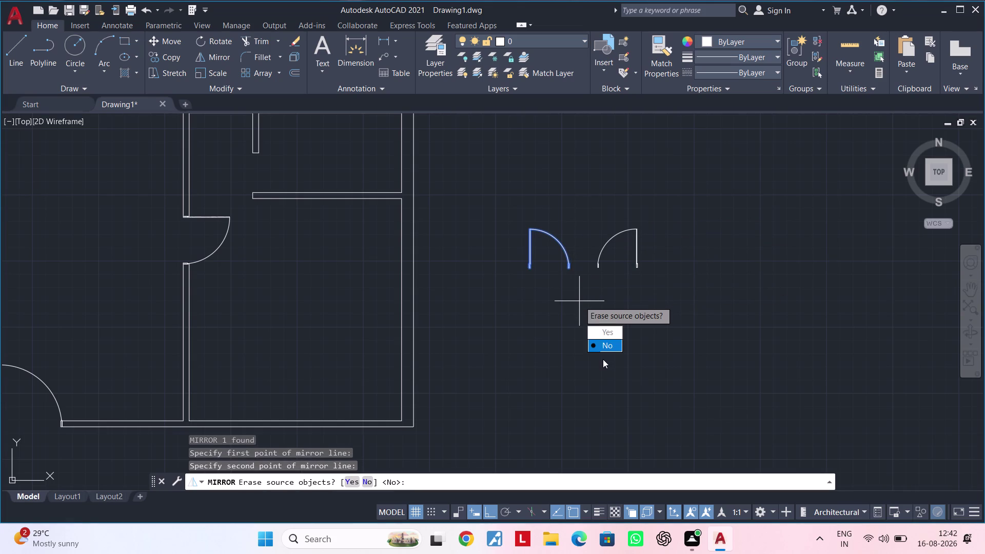
drag(603, 348, 579, 301)
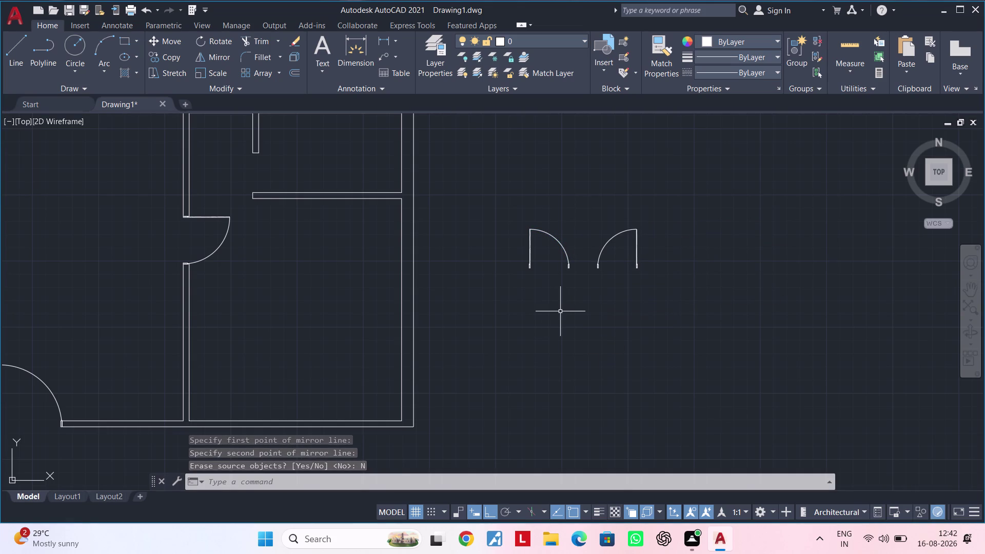
middle_drag(572, 312, 552, 310)
key(Escape)
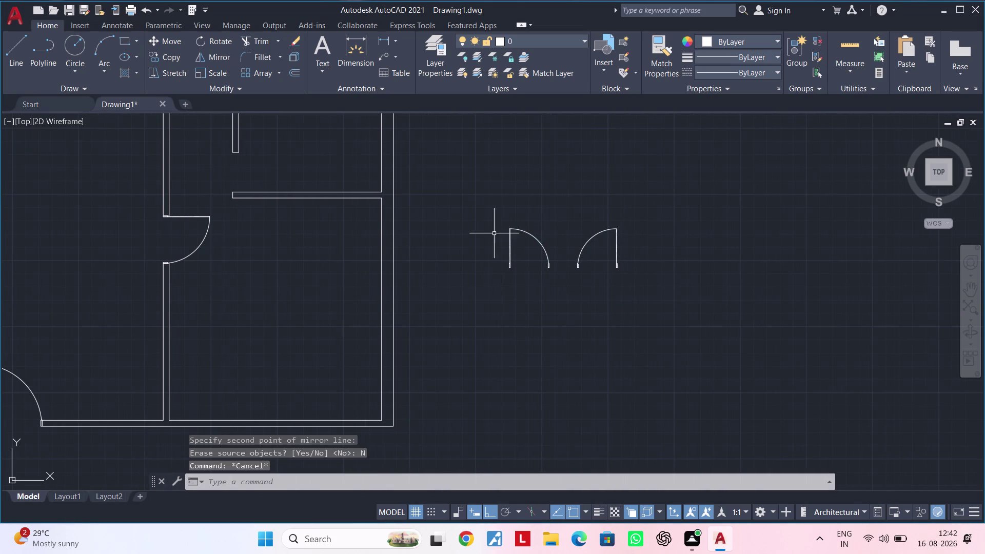
Mirror both doors across a horizontal line below them, keeping the originals.
click(481, 202)
click(683, 302)
text(MI)
key(space)
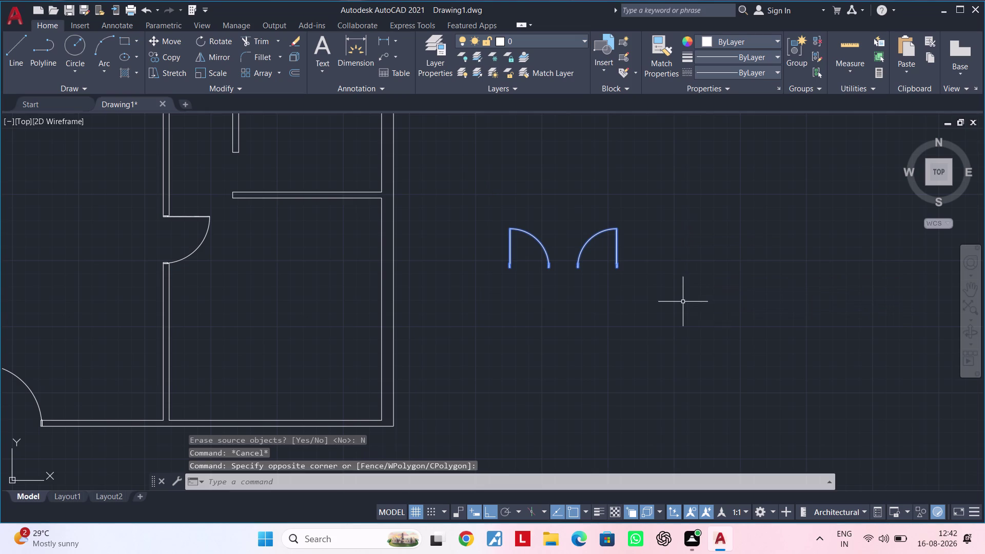
drag(484, 322, 499, 322)
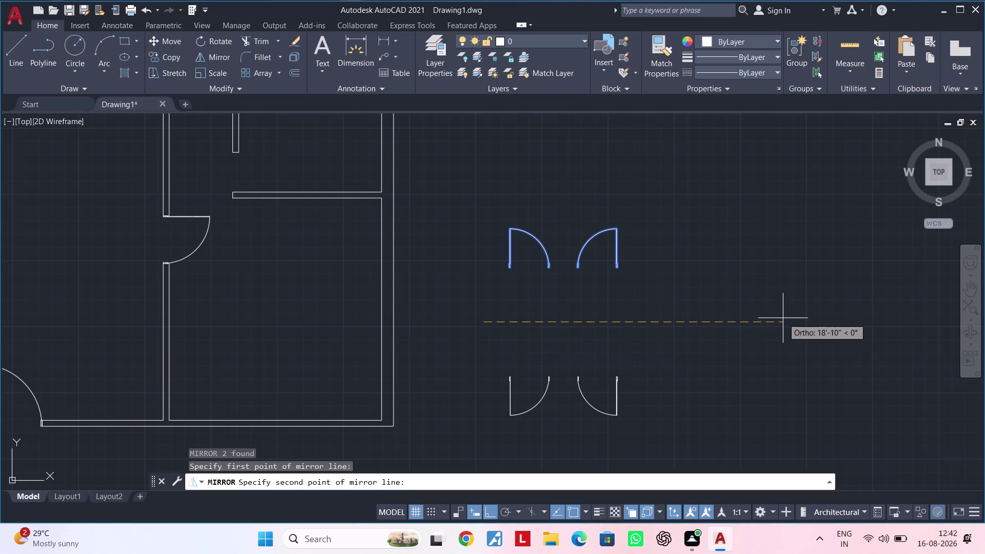
click(783, 318)
drag(801, 360, 782, 318)
middle_drag(551, 287, 642, 286)
scroll(up, 3)
middle_drag(634, 286, 659, 287)
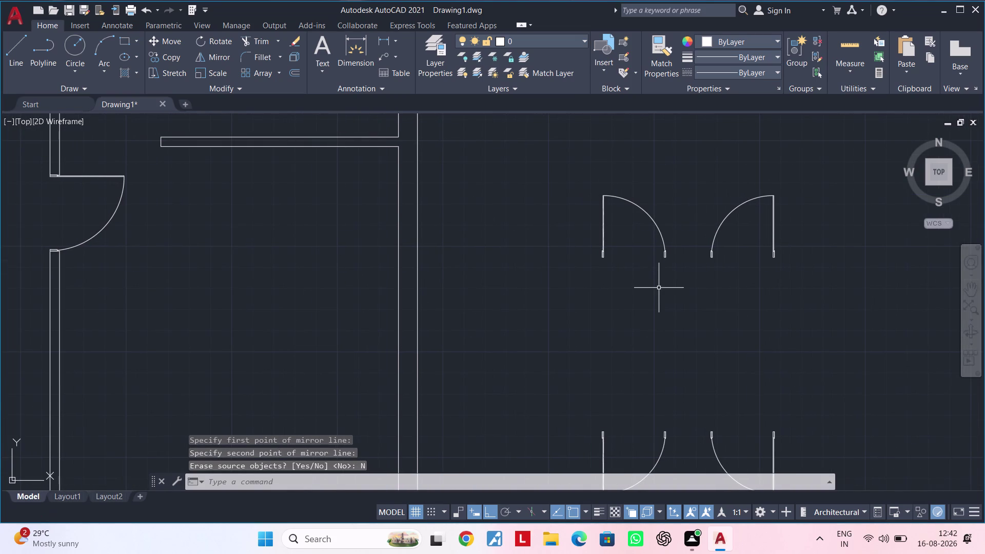
Review the four door swings across the plan and dismiss the antivirus expiry notice.
middle_drag(655, 291, 656, 316)
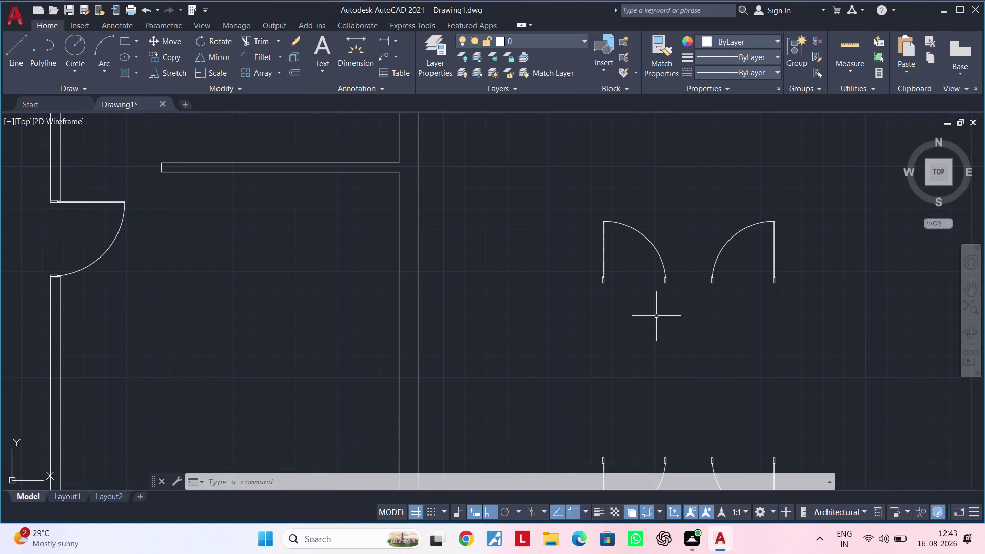
scroll(down, 3)
middle_drag(656, 316, 593, 296)
scroll(up, 3)
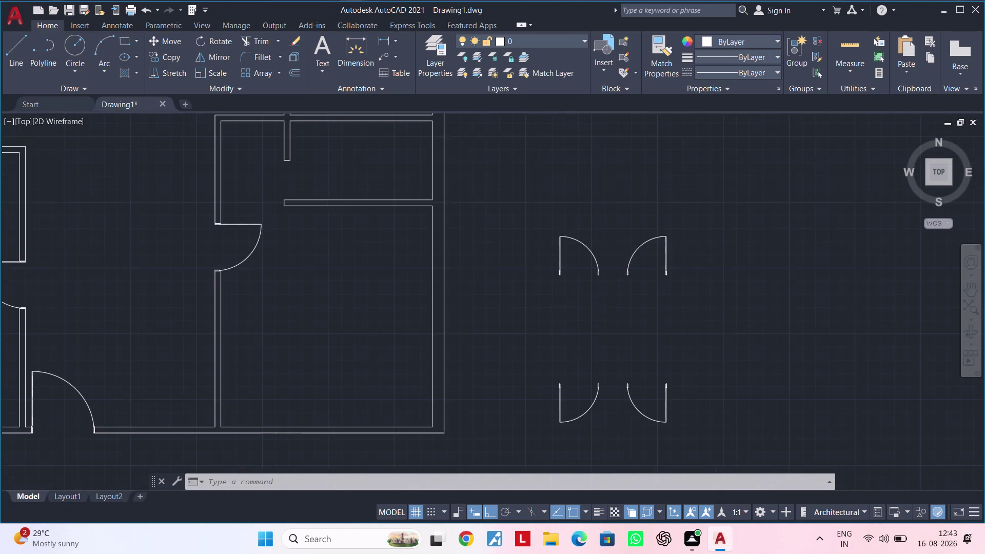
middle_drag(592, 296, 592, 320)
scroll(down, 3)
middle_drag(597, 297, 597, 273)
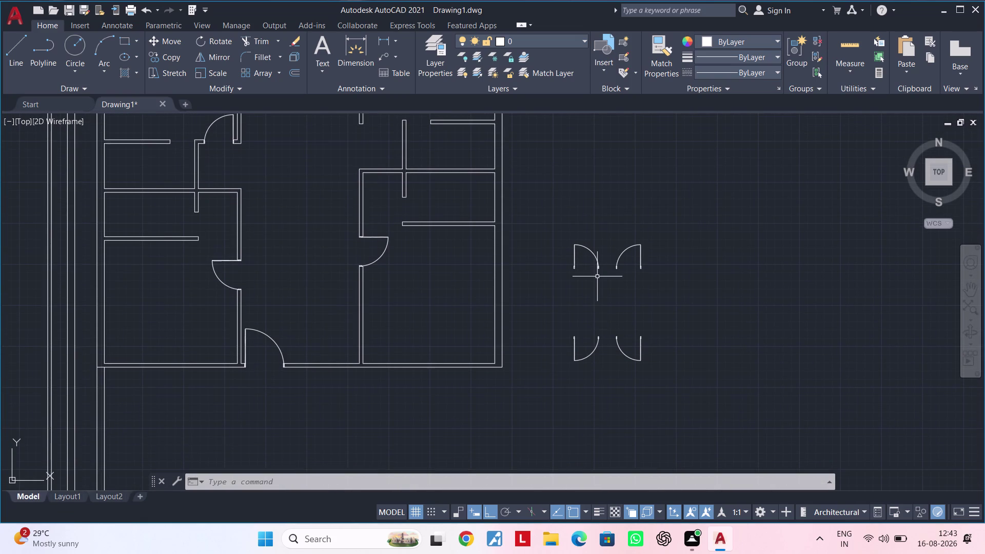
scroll(up, 3)
scroll(down, 3)
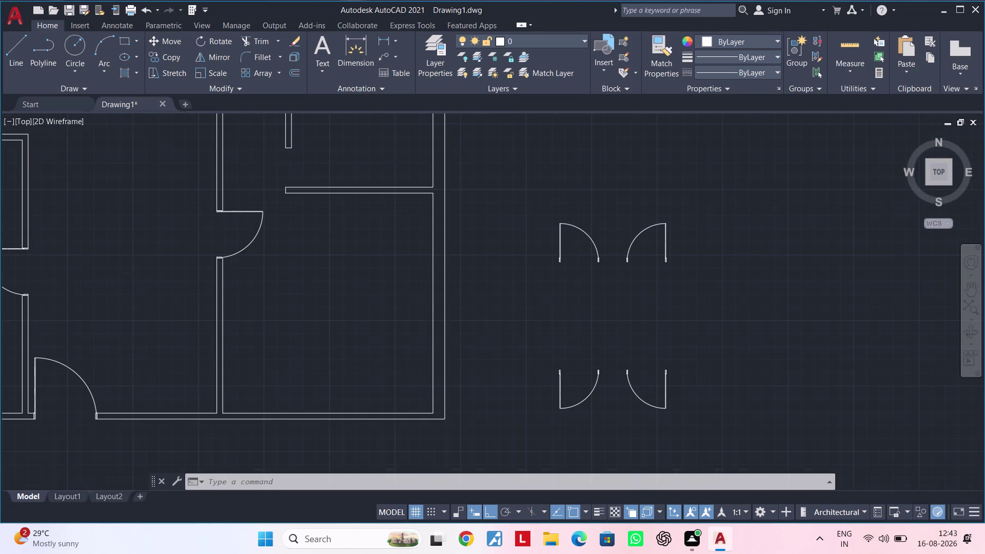
scroll(up, 3)
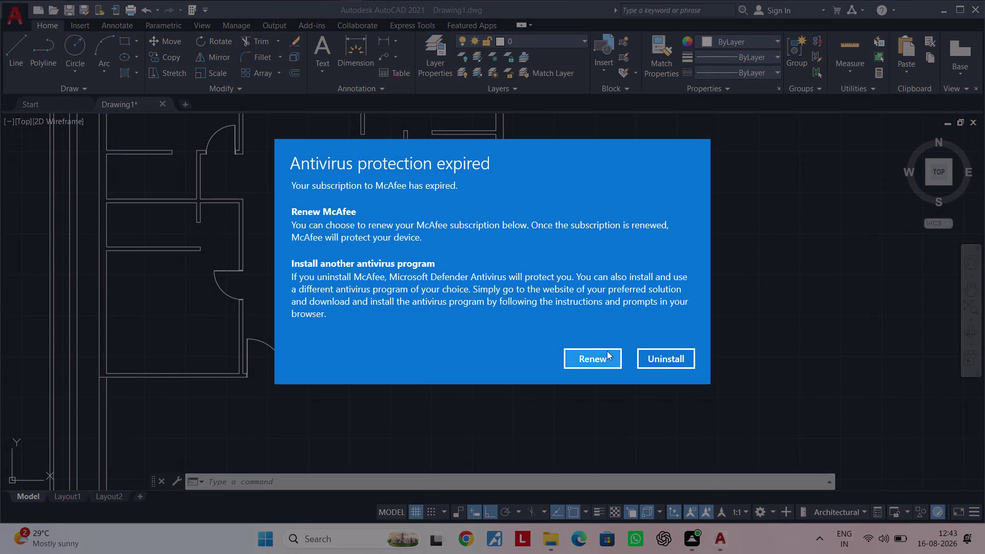
click(601, 356)
scroll(up, 3)
middle_drag(613, 293, 609, 300)
scroll(up, 3)
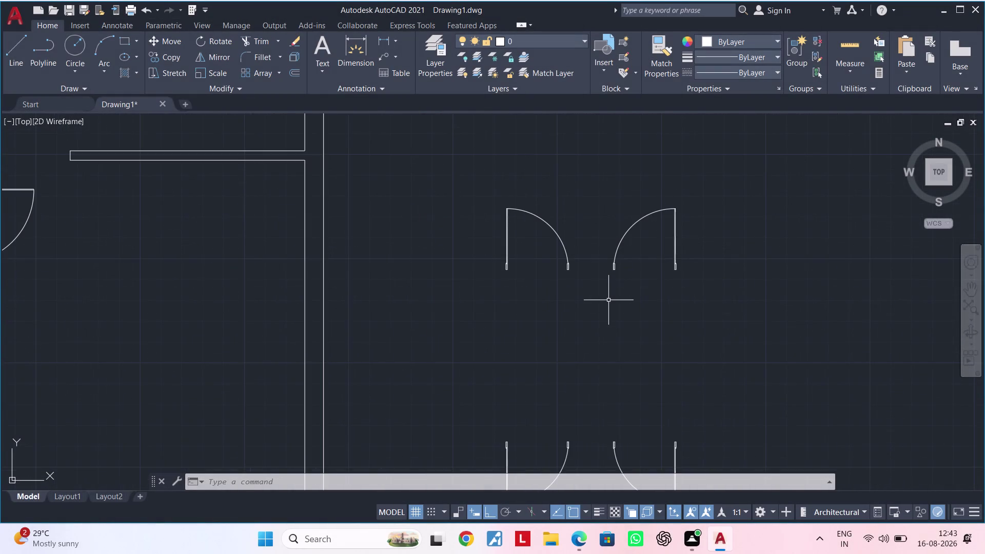
Rotate the upper pair of door swings 270 degrees.
click(747, 168)
click(471, 330)
middle_drag(655, 340, 496, 341)
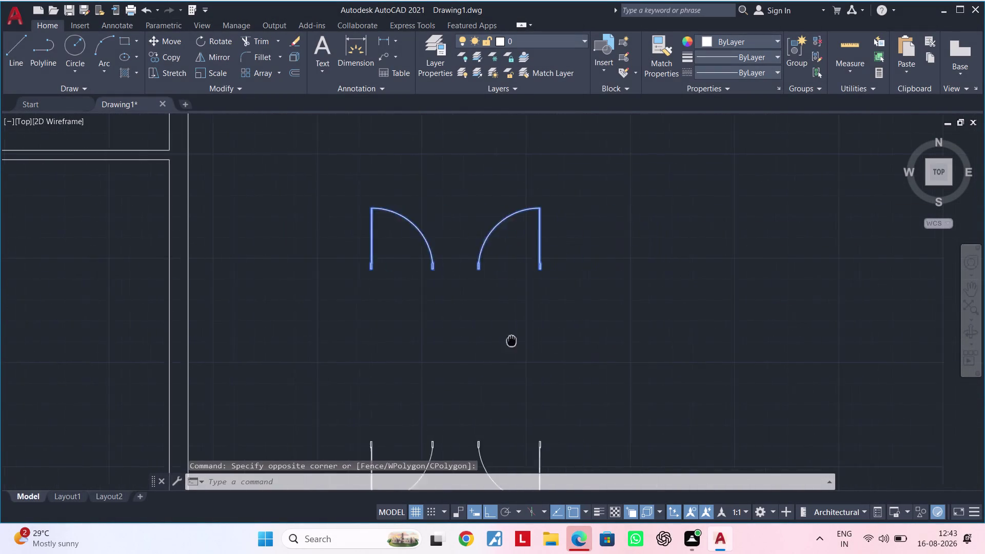
middle_drag(497, 341, 482, 343)
text(RO)
key(space)
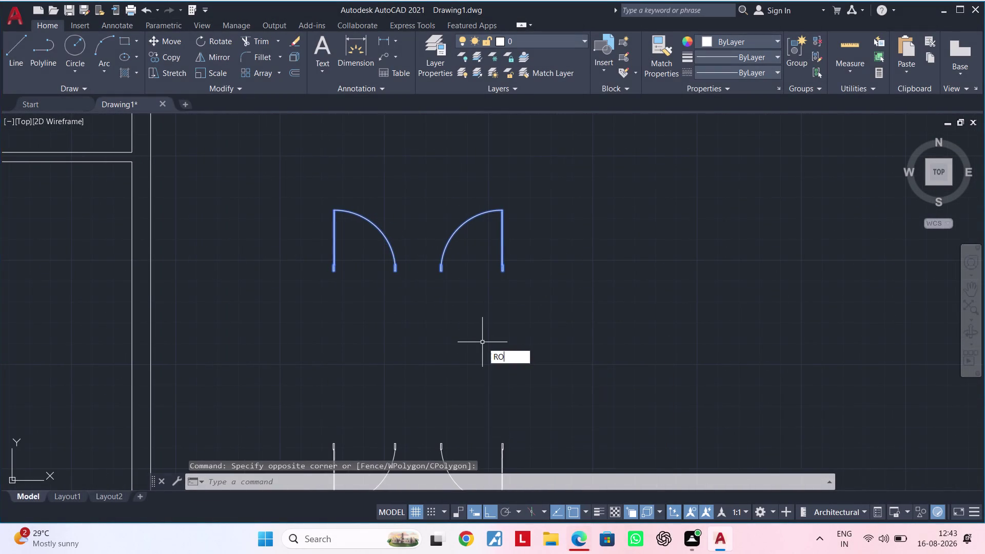
click(367, 315)
scroll(down, 3)
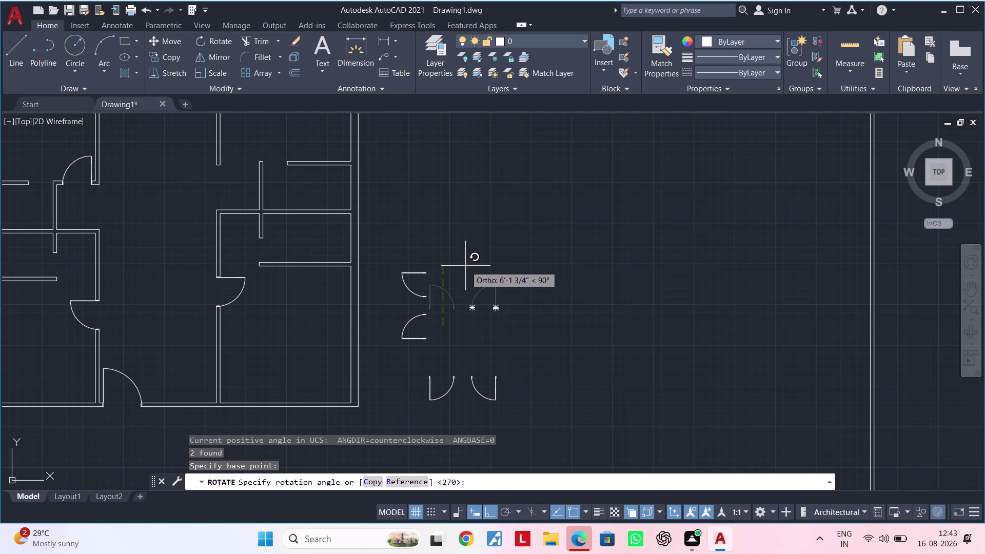
click(465, 266)
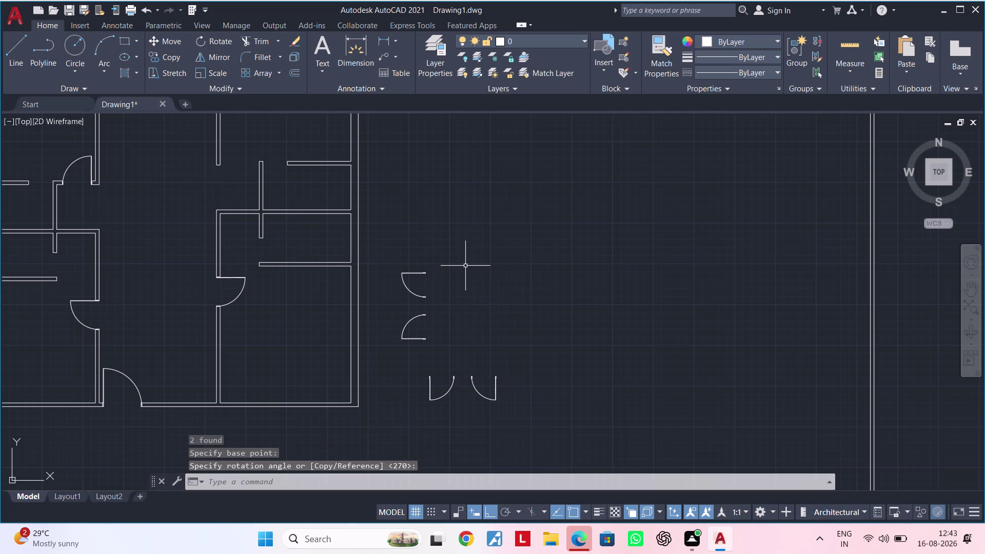
Delete one of the two rotated doors.
key(Escape)
middle_drag(445, 288, 485, 242)
key(Escape)
key(Escape)
drag(486, 198, 482, 205)
click(429, 251)
key(Delete)
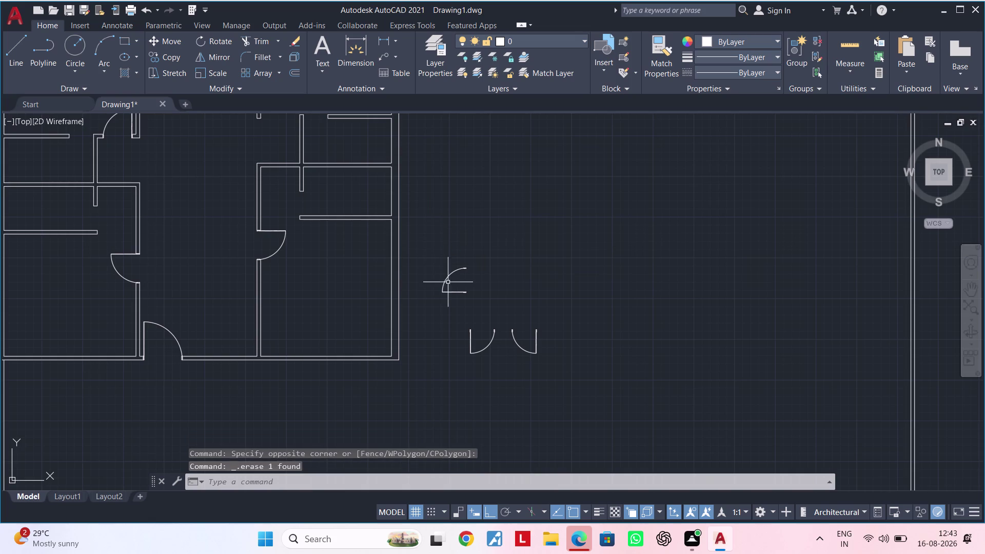
middle_drag(448, 282, 452, 267)
key(Escape)
Mirror the remaining rotated door across a vertical line, keeping the original.
drag(494, 226, 480, 250)
click(428, 300)
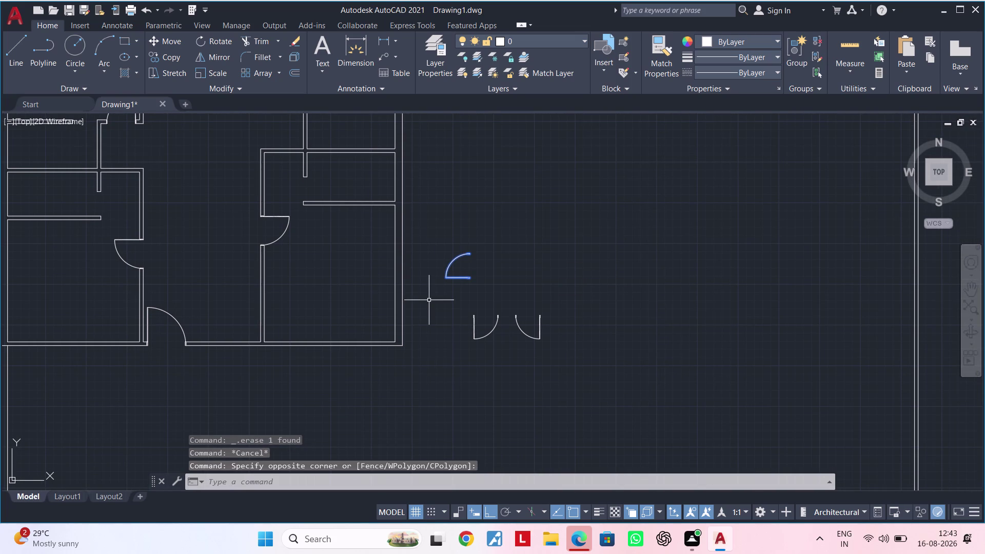
text(MI)
key(space)
click(503, 238)
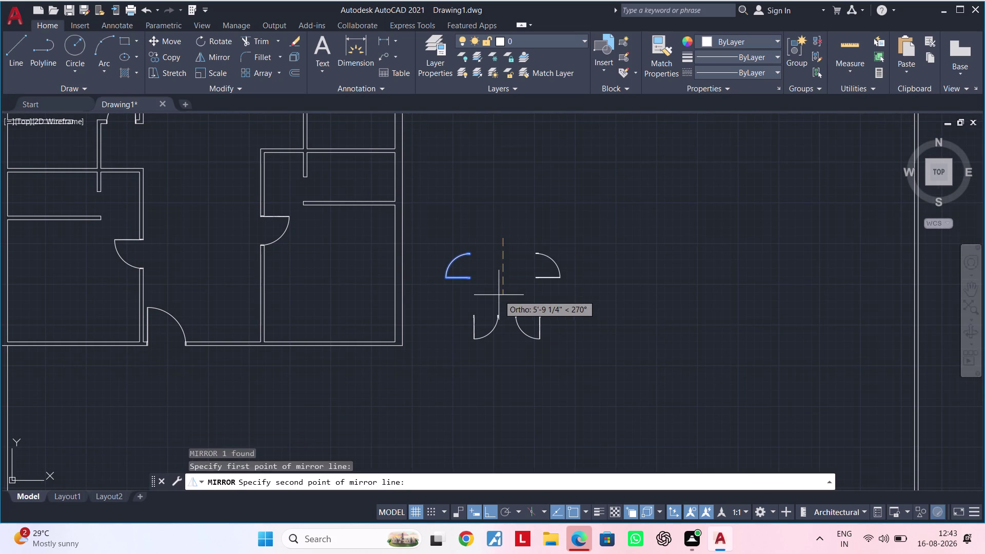
click(499, 295)
drag(525, 344, 498, 295)
Copy the left upper door swing into an interior wall opening.
middle_drag(503, 284, 556, 272)
key(Escape)
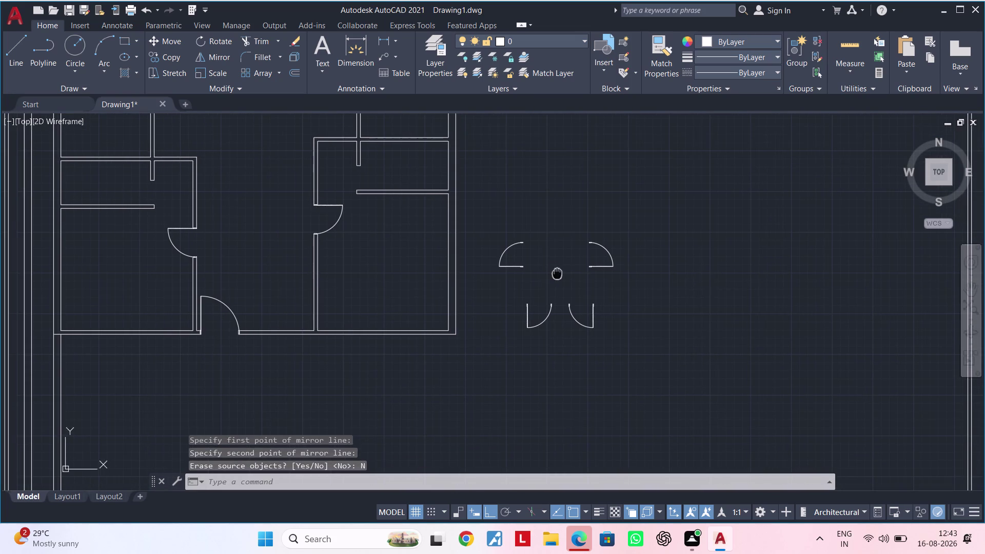
key(Escape)
click(537, 230)
click(481, 284)
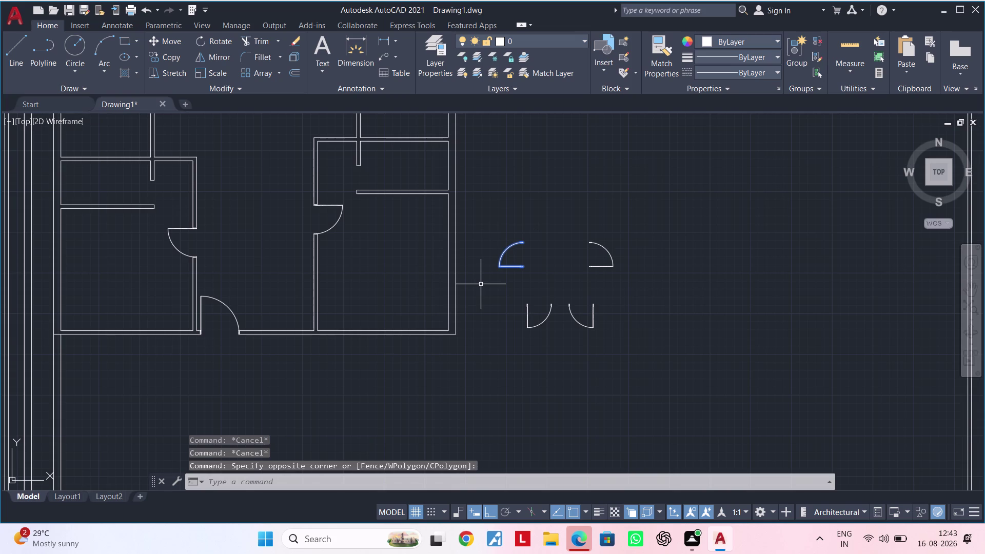
text(CO)
key(space)
scroll(up, 3)
scroll(up, 3)
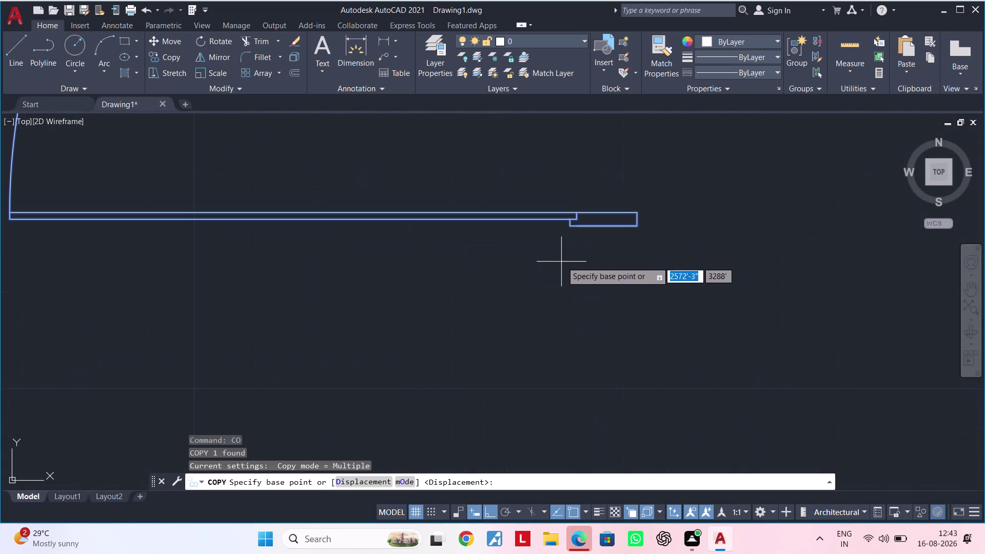
click(640, 224)
scroll(down, 3)
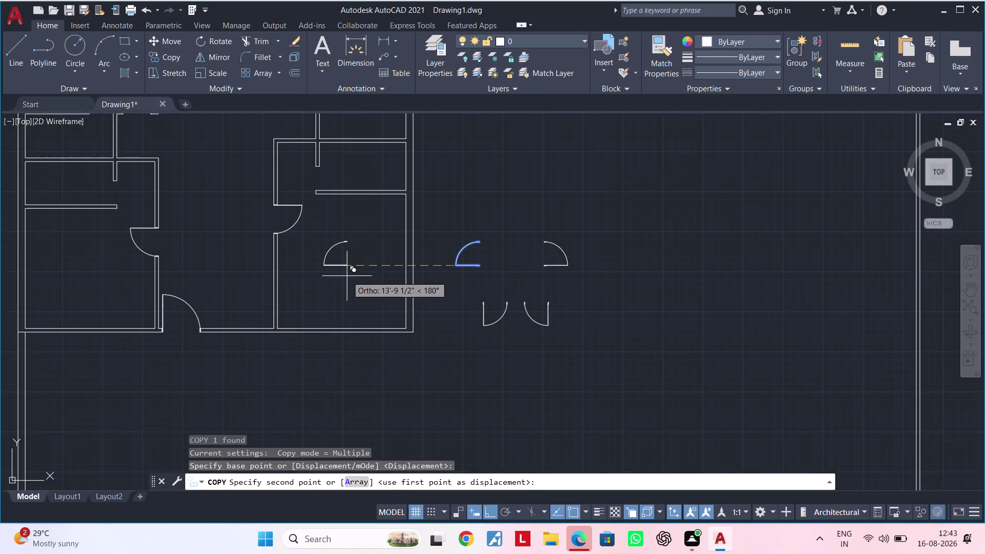
middle_drag(334, 275, 690, 258)
scroll(up, 3)
scroll(up, 3)
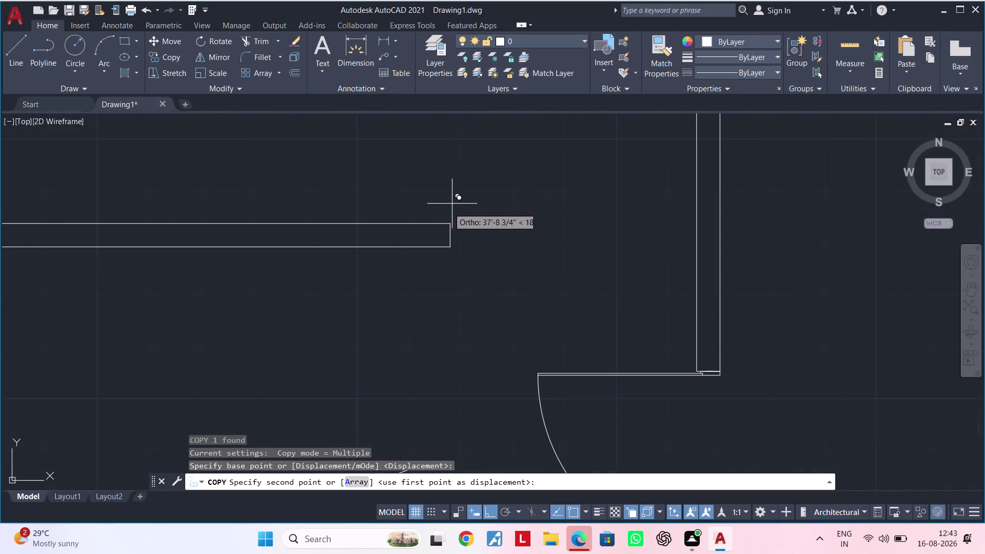
click(450, 221)
scroll(down, 3)
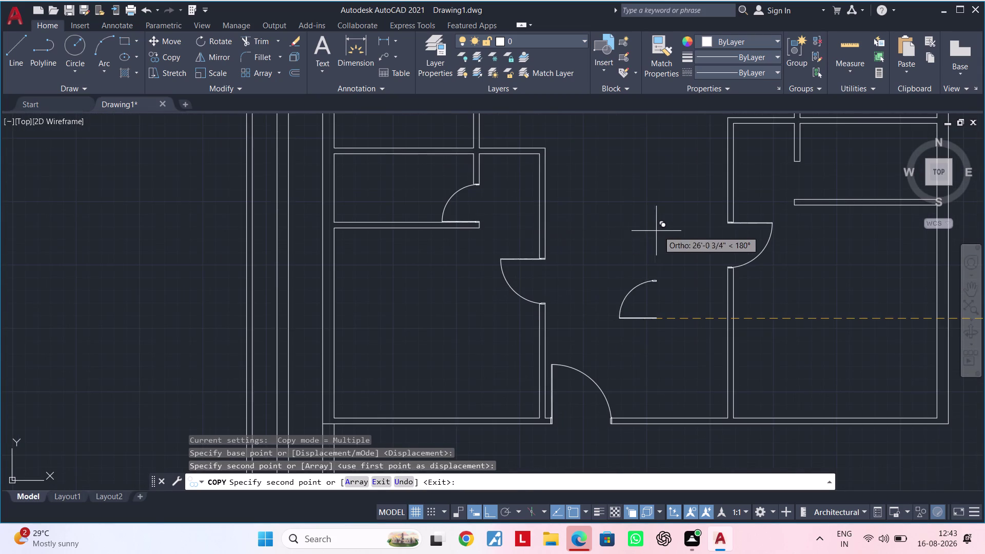
middle_drag(659, 230, 272, 230)
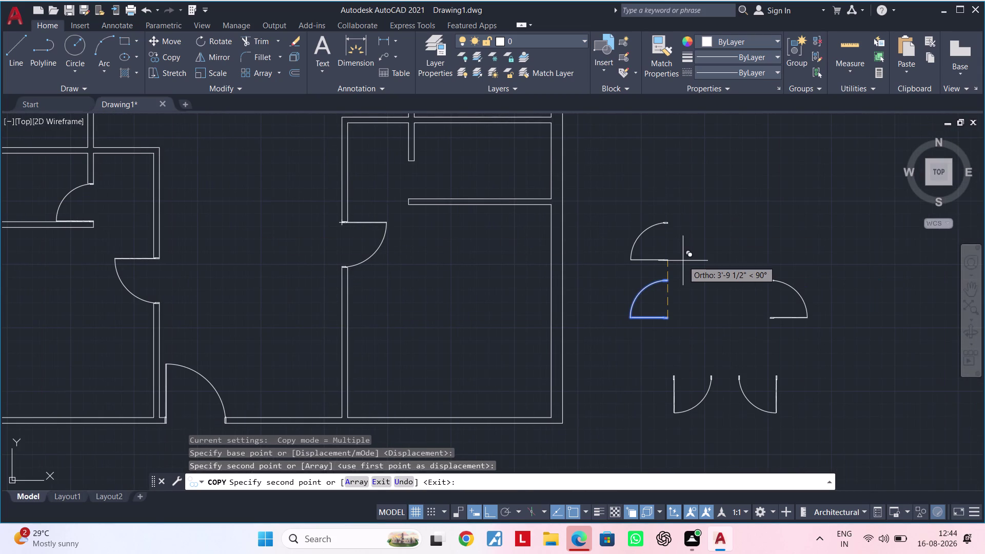
key(Escape)
middle_drag(692, 269, 686, 267)
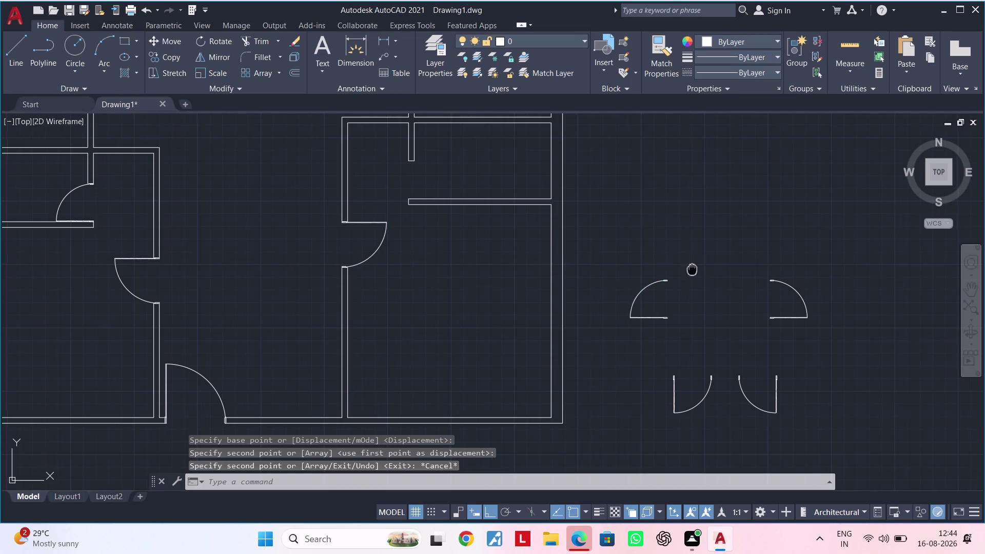
middle_drag(686, 267, 640, 241)
Copy the right upper door swing into another interior opening.
key(Escape)
click(776, 230)
click(691, 300)
key(m)
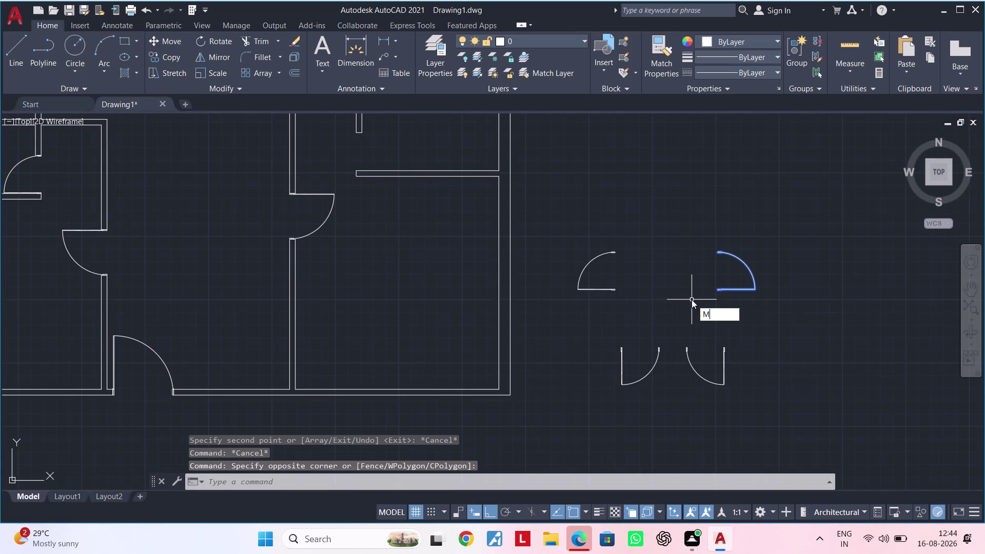
key(Escape)
key(Escape)
drag(784, 206, 780, 215)
click(686, 309)
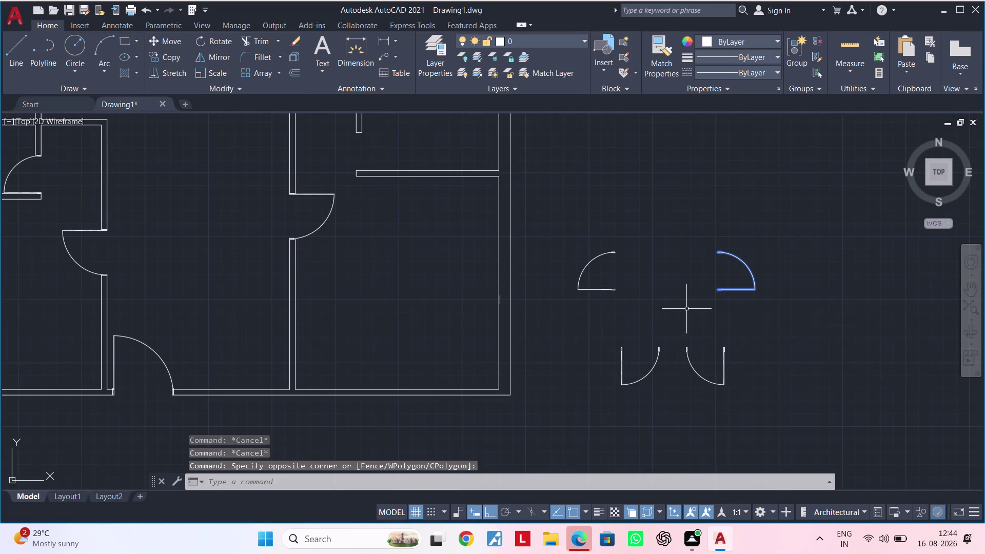
text(CO)
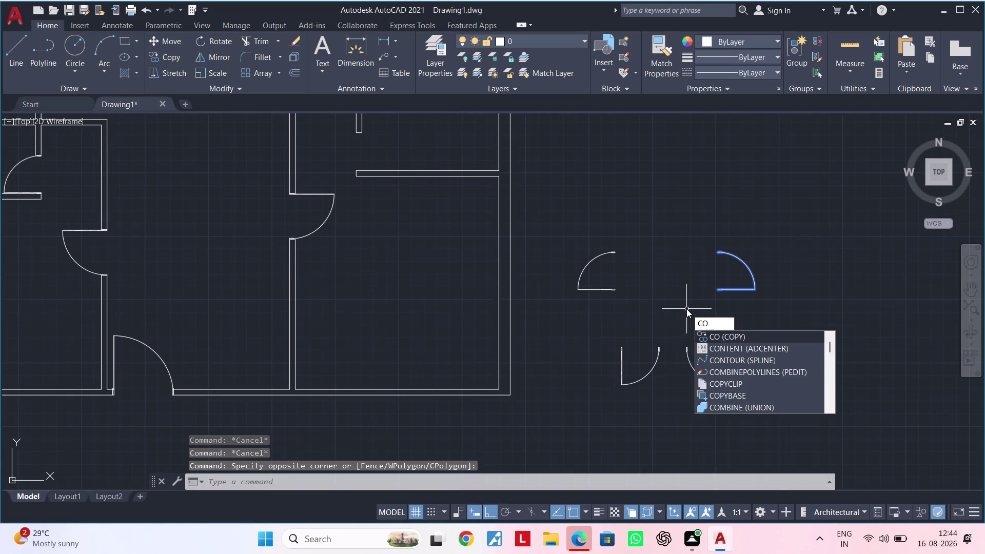
key(space)
scroll(up, 3)
scroll(up, 3)
scroll(up, 3)
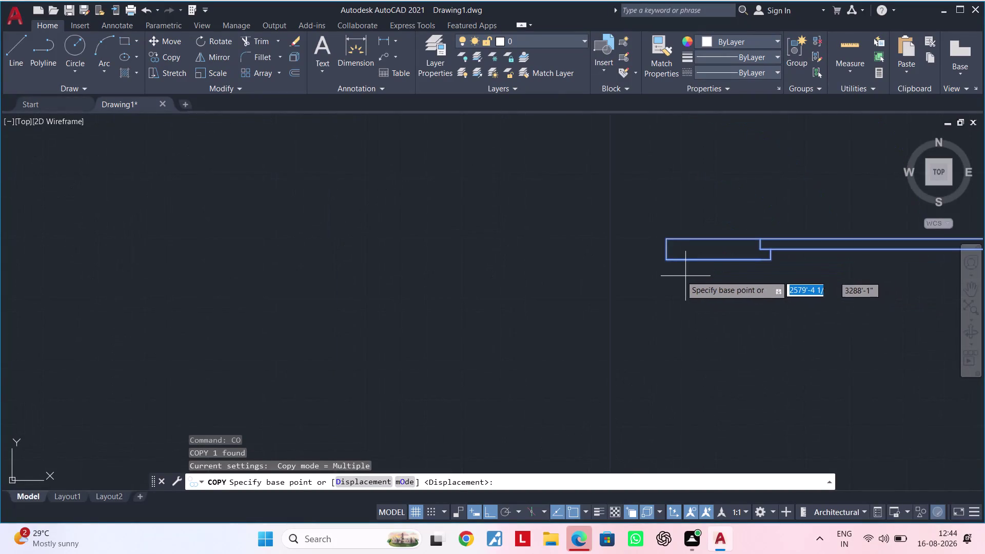
click(662, 261)
scroll(down, 3)
middle_drag(446, 236, 631, 253)
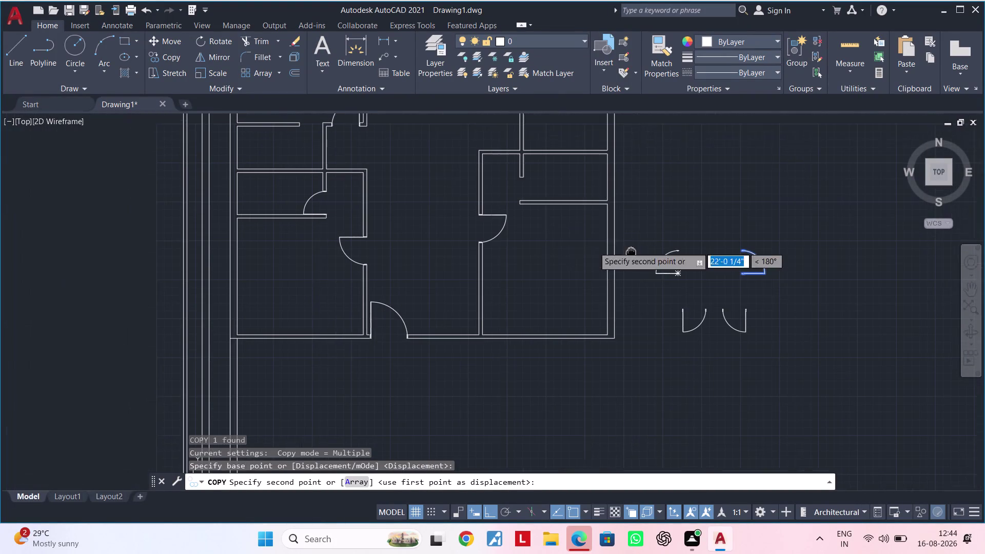
scroll(down, 3)
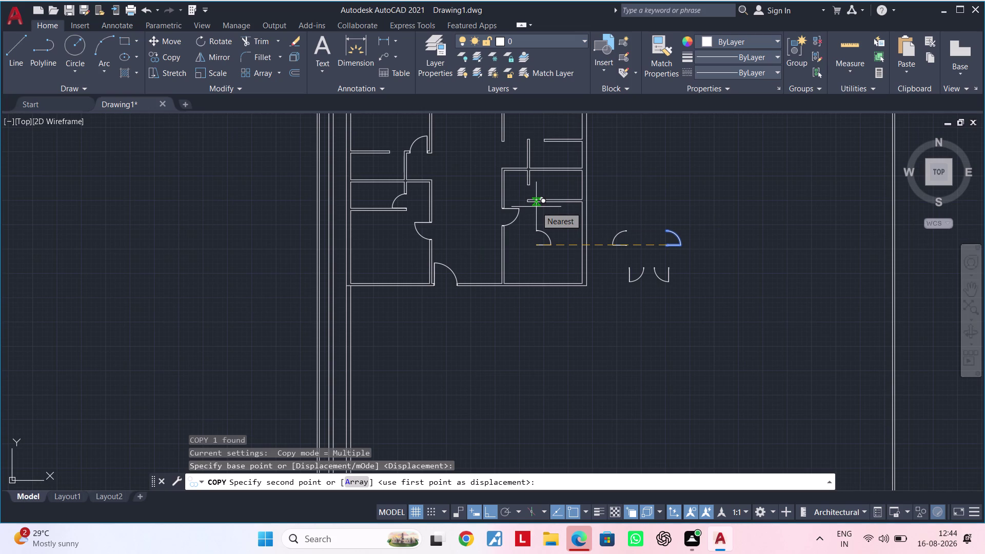
scroll(up, 3)
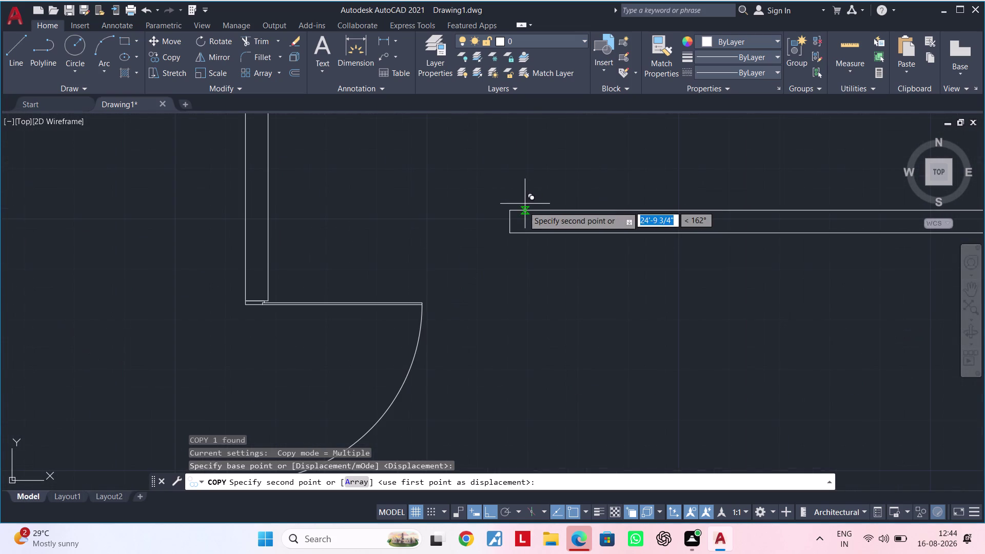
click(512, 207)
scroll(down, 3)
scroll(down, 3)
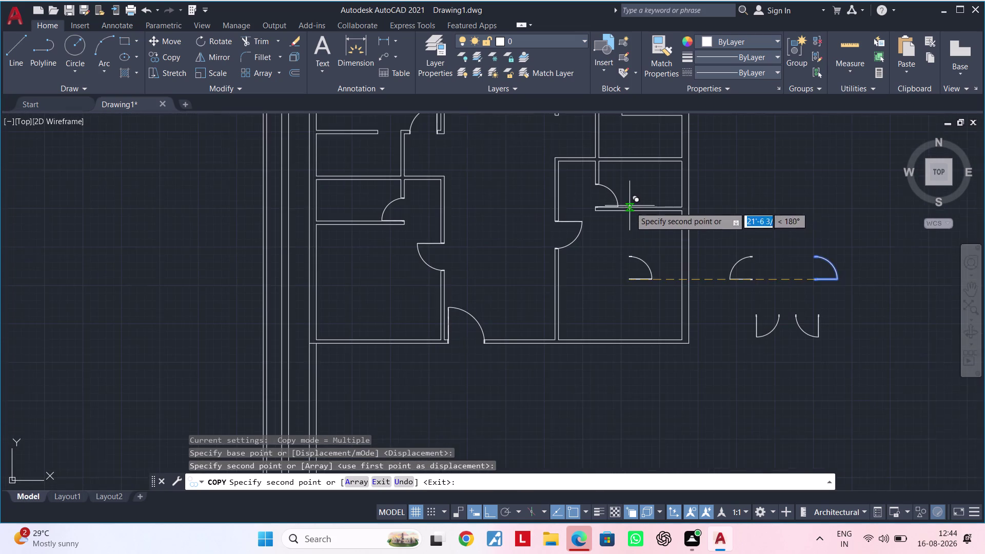
middle_drag(606, 223, 465, 245)
key(Escape)
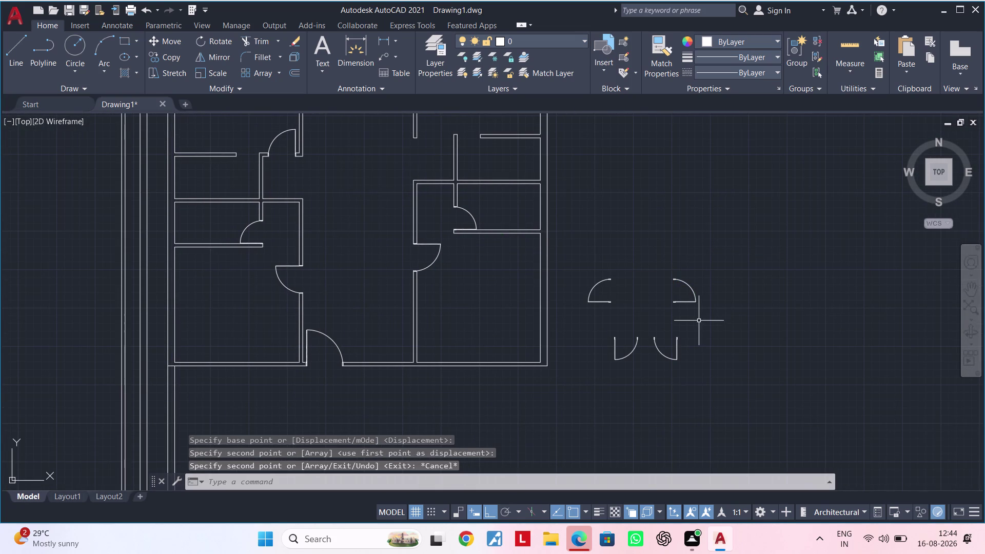
middle_drag(699, 321, 683, 292)
key(Escape)
Copy the lower-left spare door swing into an opening, base point at its jamb.
scroll(up, 3)
click(628, 290)
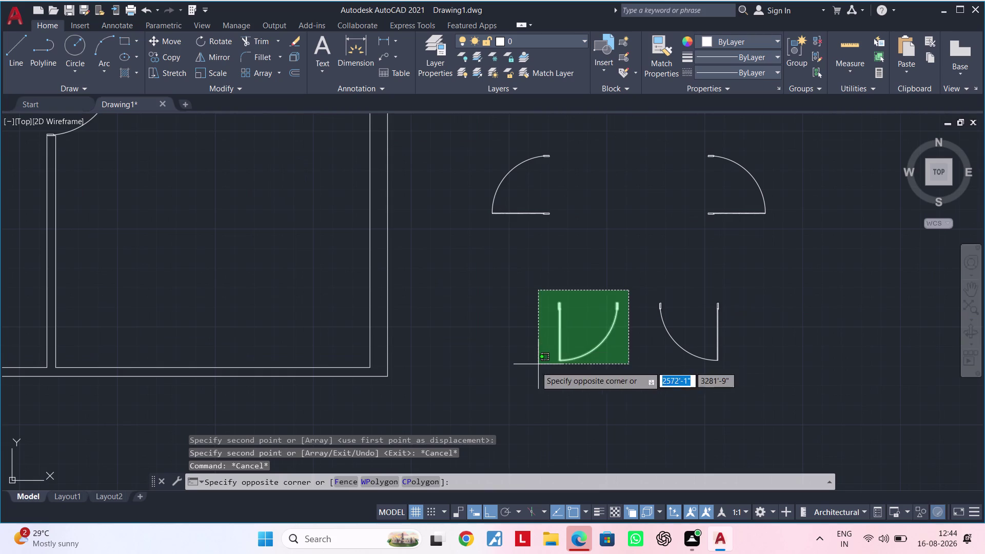
click(526, 374)
key(c)
text(O)
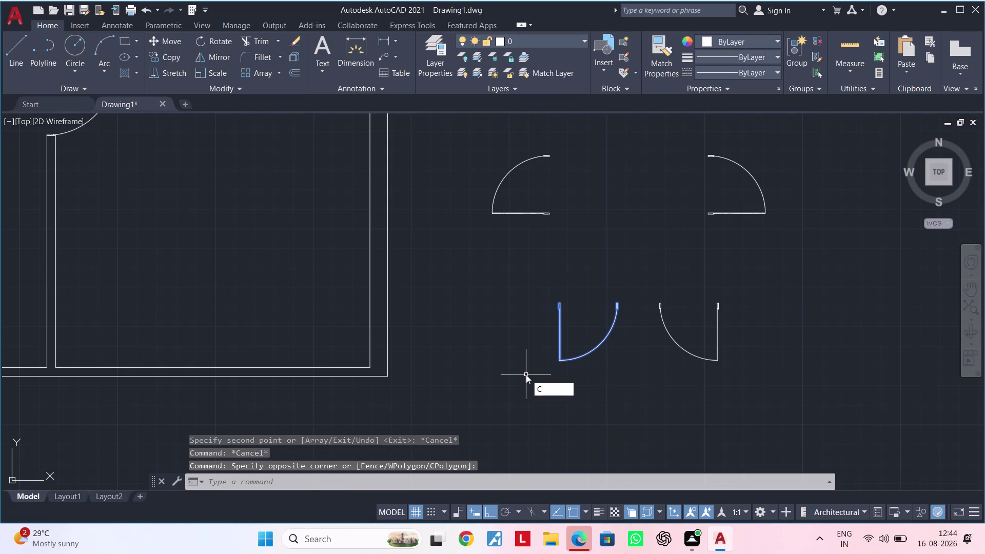
key(space)
scroll(up, 3)
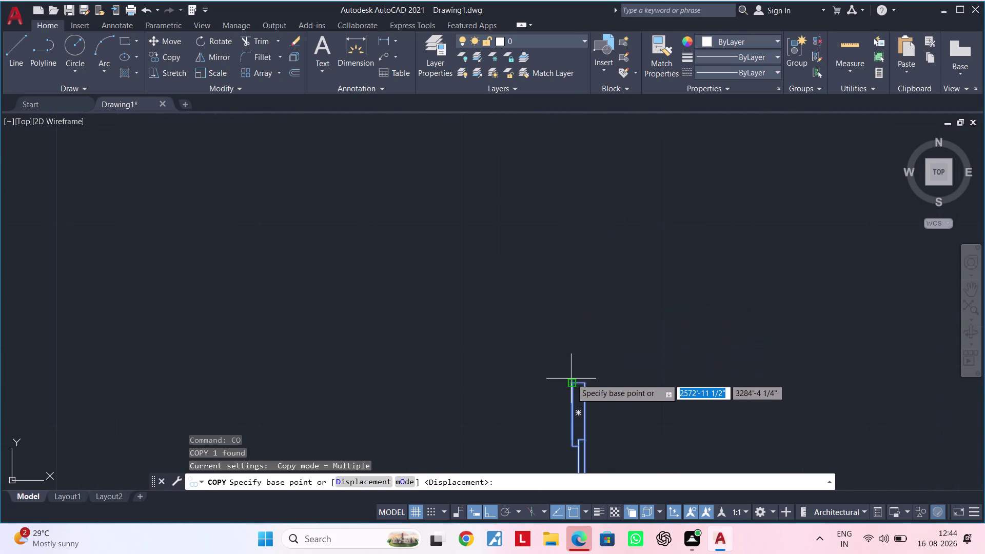
click(571, 379)
scroll(down, 3)
middle_drag(411, 199, 490, 376)
scroll(up, 3)
scroll(up, 3)
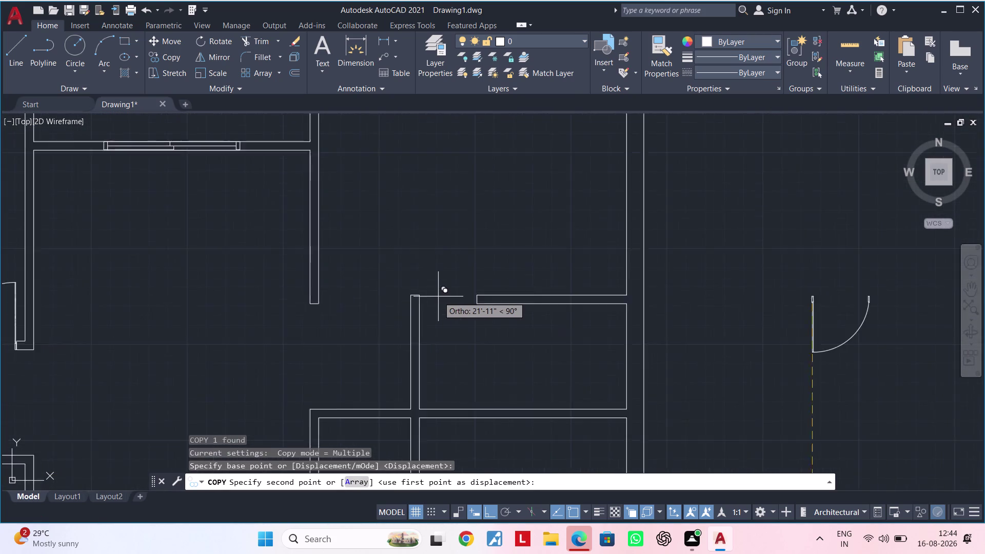
scroll(up, 3)
click(354, 291)
scroll(down, 3)
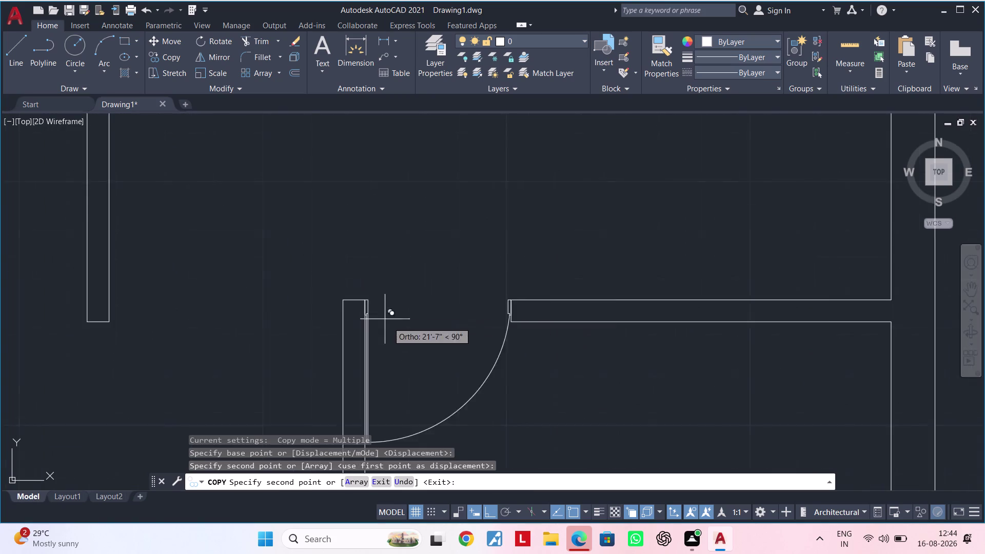
scroll(down, 3)
scroll(down, 3)
middle_drag(498, 350, 514, 280)
key(Escape)
key(Escape)
Copy the lower-right spare door swing into another opening in the plan.
scroll(up, 3)
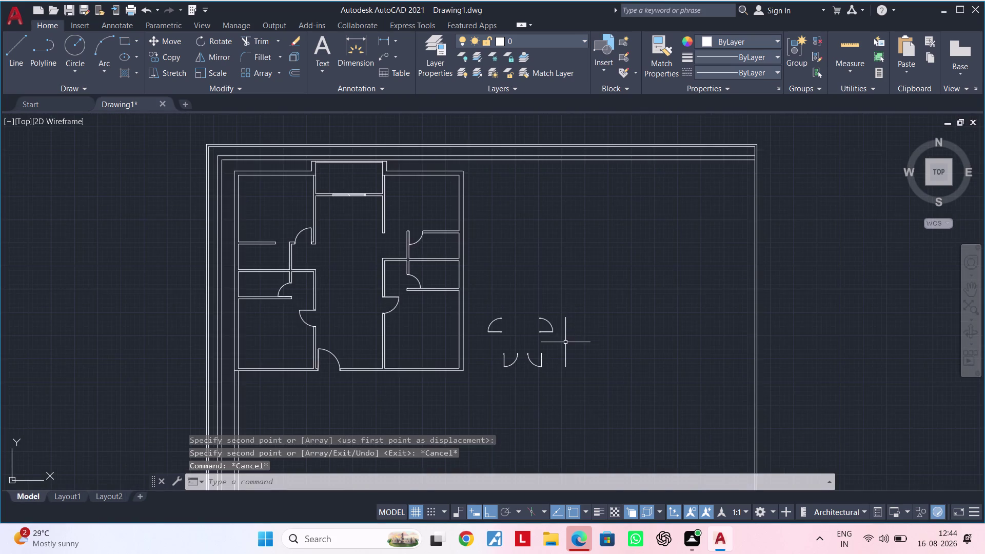
middle_drag(565, 342, 636, 335)
middle_drag(626, 340, 655, 325)
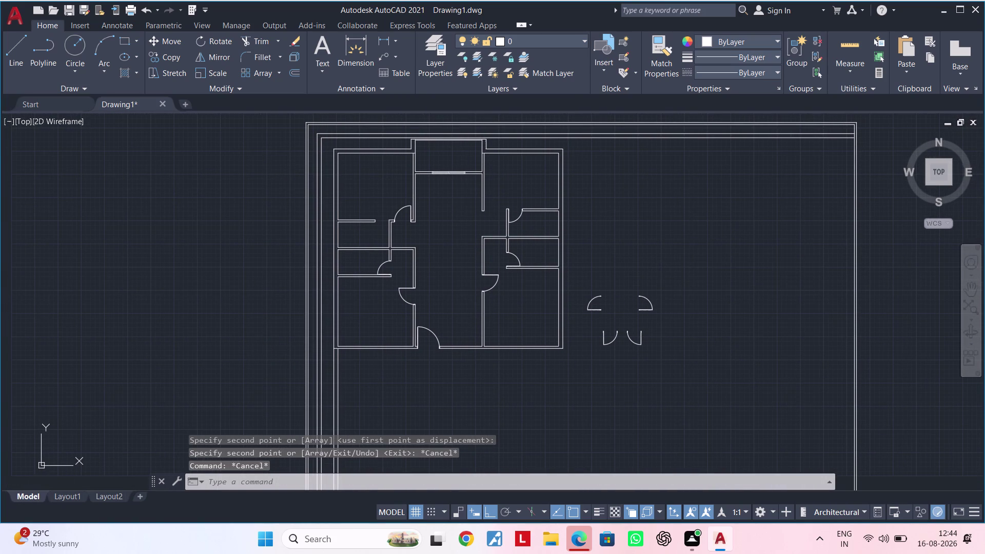
scroll(up, 3)
drag(643, 330, 630, 344)
click(538, 420)
key(c)
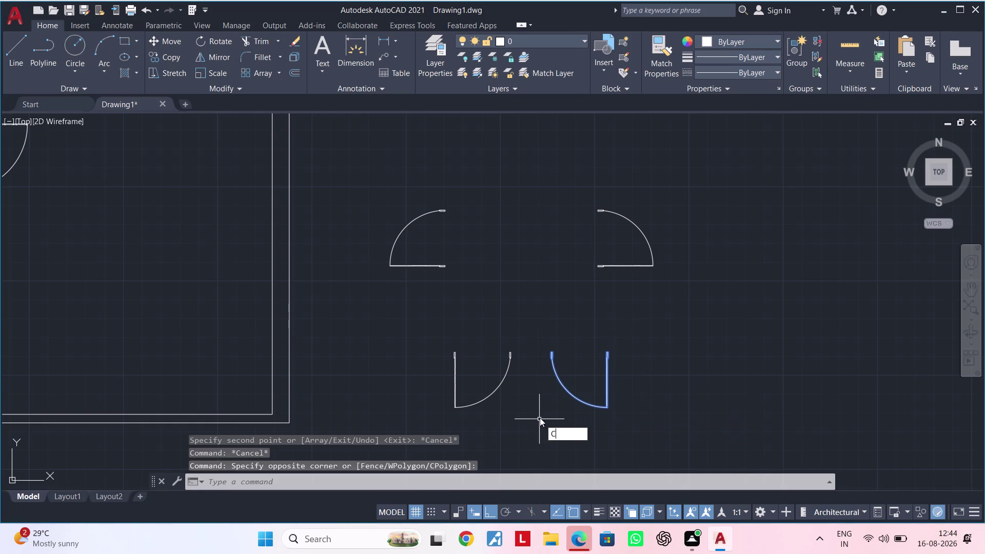
key(o)
key(space)
scroll(up, 3)
scroll(up, 3)
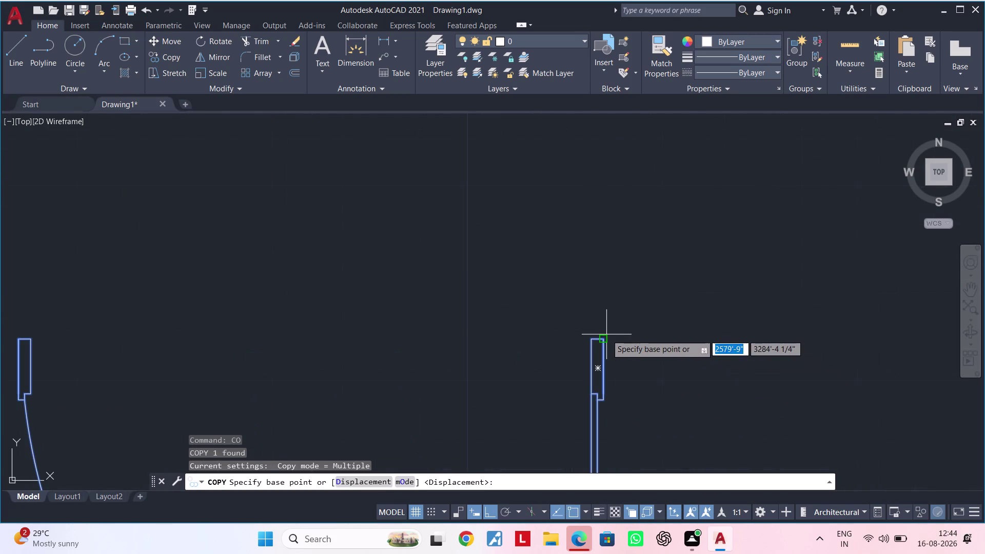
click(606, 334)
scroll(down, 3)
middle_drag(403, 286, 766, 318)
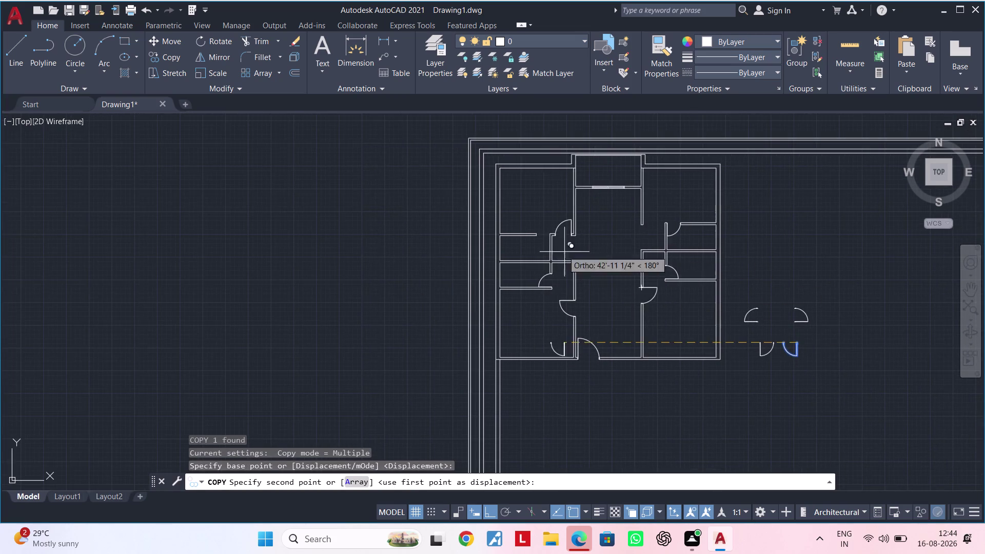
scroll(up, 3)
scroll(up, 3)
click(572, 158)
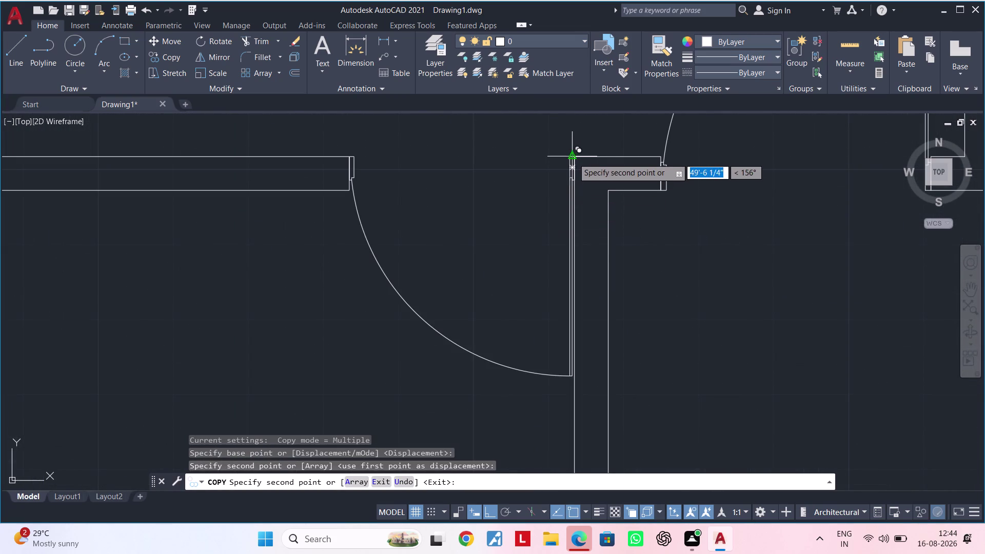
scroll(down, 3)
key(Escape)
scroll(down, 3)
key(Escape)
Erase the four spare door swings beside the plan.
middle_drag(693, 304, 551, 276)
key(Escape)
key(Escape)
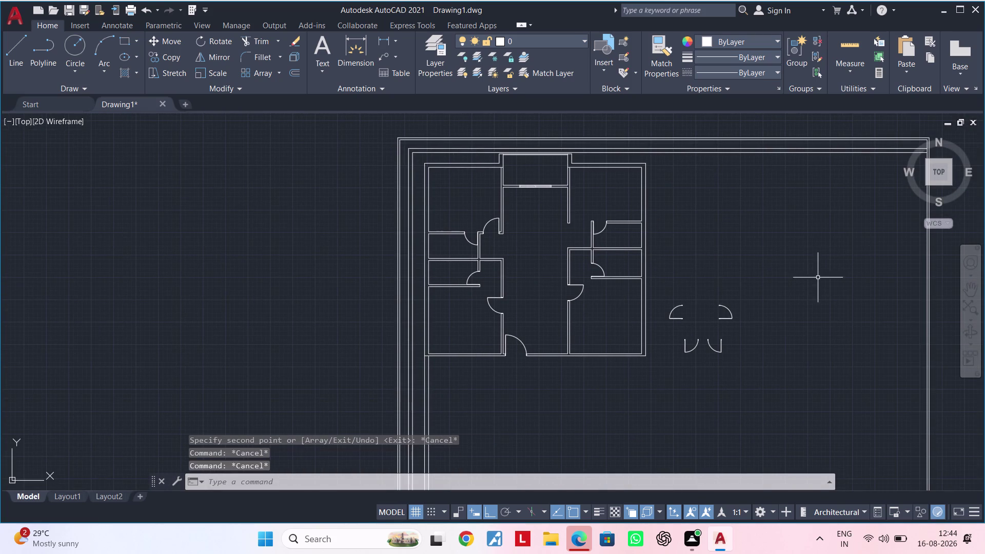
drag(811, 277, 796, 289)
click(665, 366)
key(Delete)
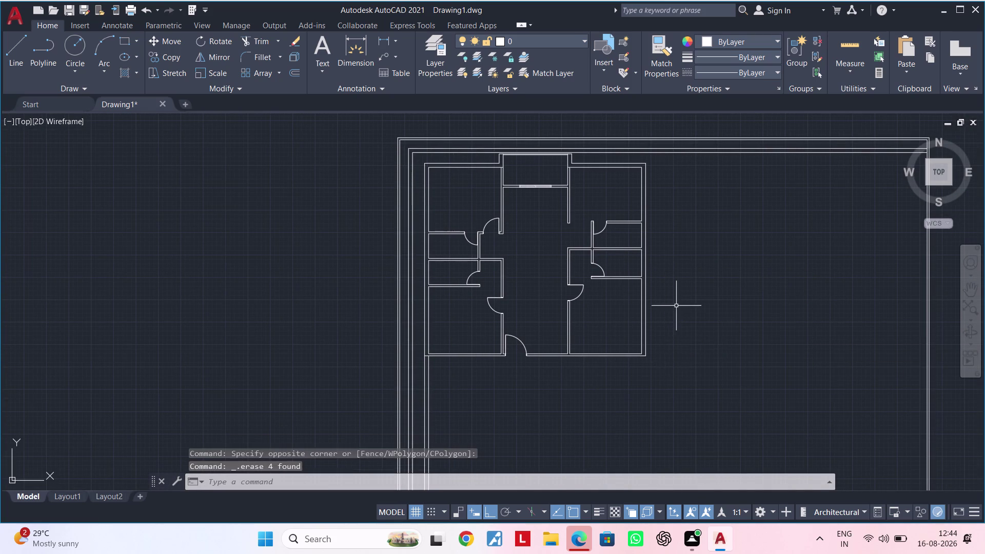
scroll(up, 3)
middle_drag(676, 305, 749, 277)
key(Escape)
key(Escape)
middle_drag(663, 288, 688, 286)
key(Escape)
key(Escape)
key(Escape)
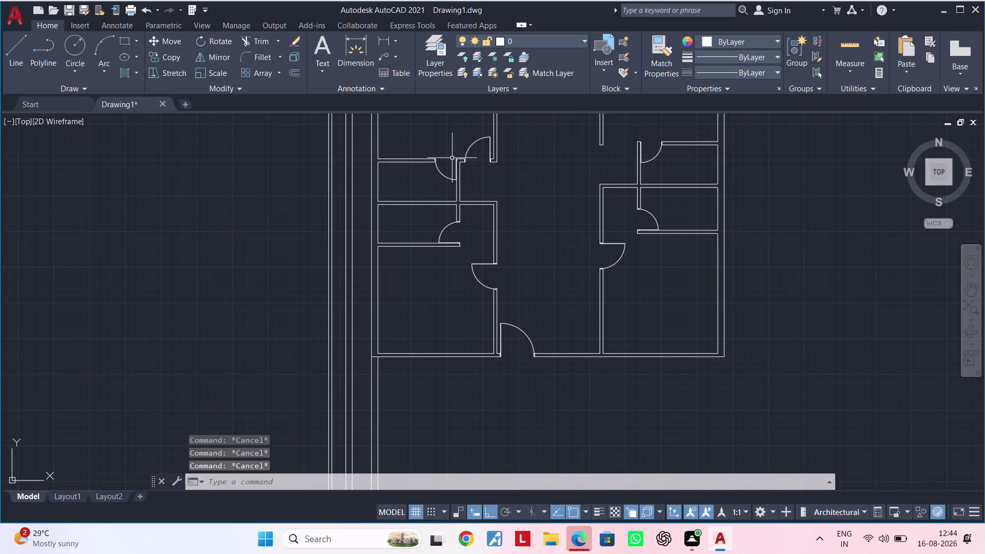
scroll(down, 3)
middle_drag(513, 255, 494, 291)
key(Escape)
key(Escape)
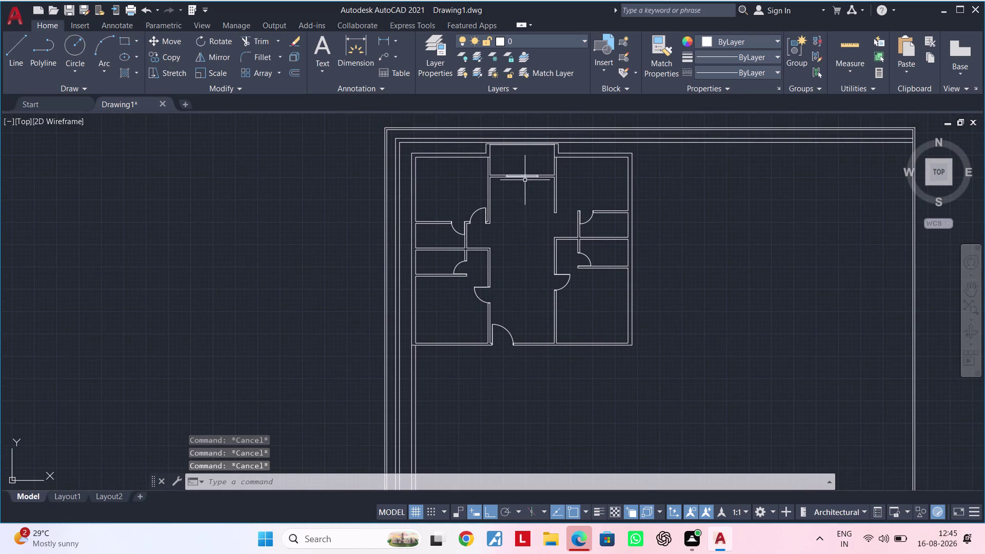
scroll(up, 3)
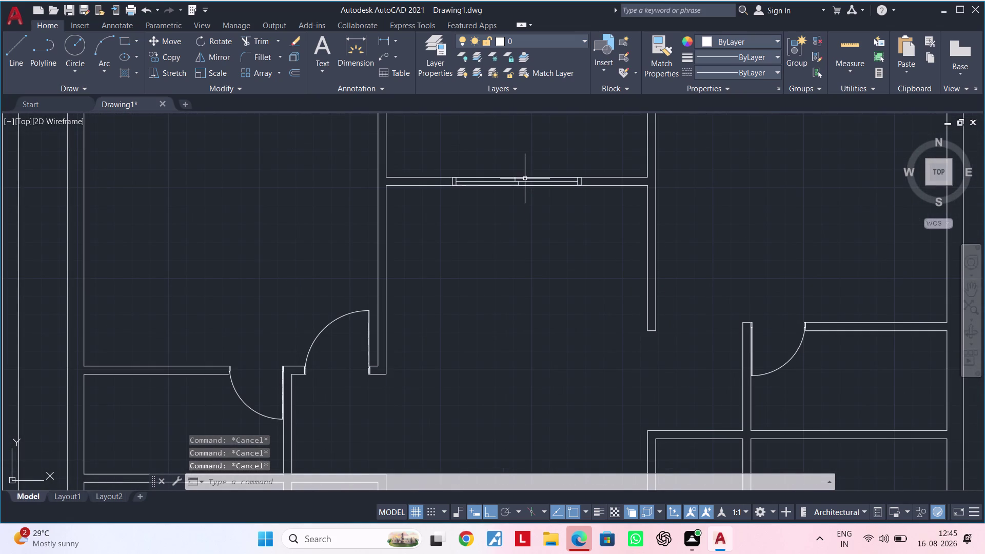
scroll(up, 3)
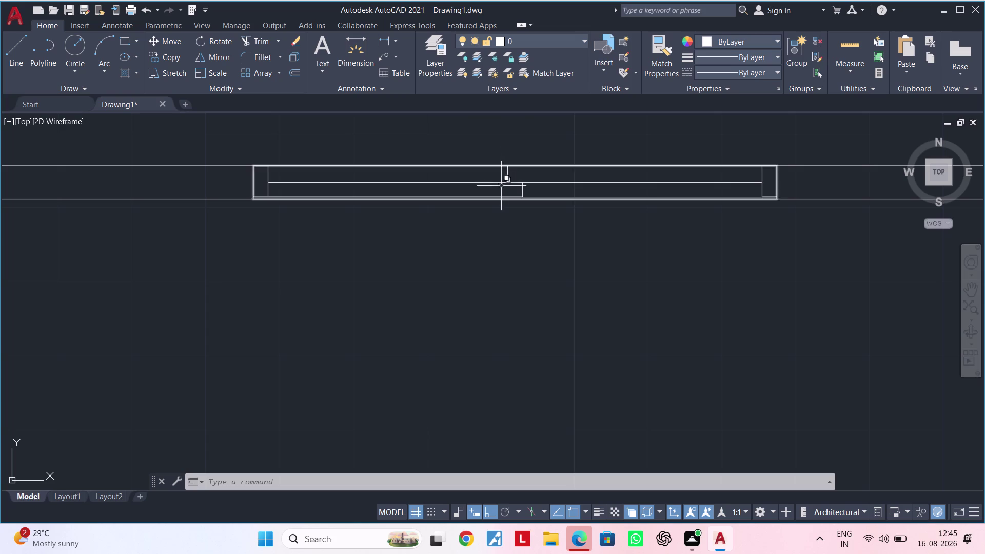
scroll(down, 3)
middle_drag(518, 211, 440, 233)
key(Escape)
key(Escape)
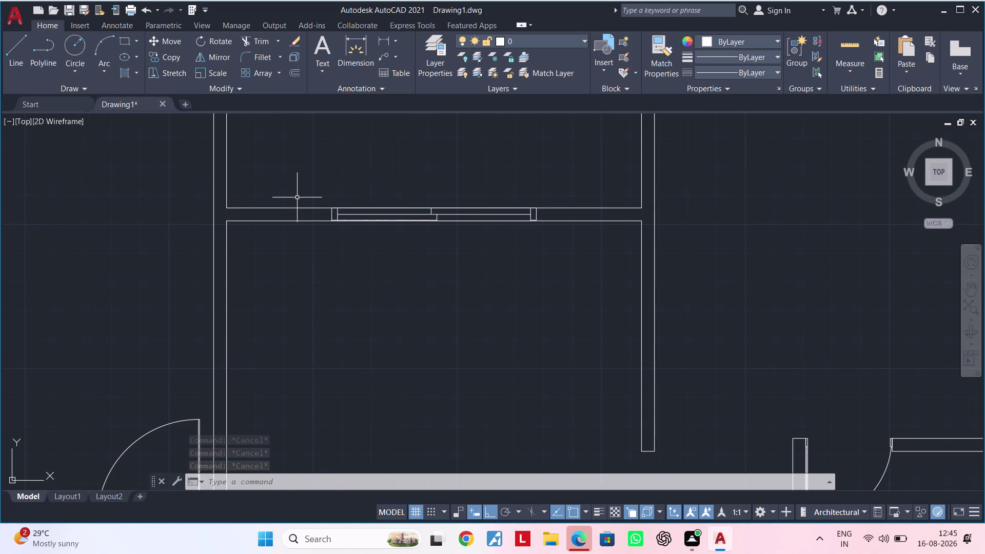
Draw a vertical line across the wall at the window frame's end.
text(L)
key(space)
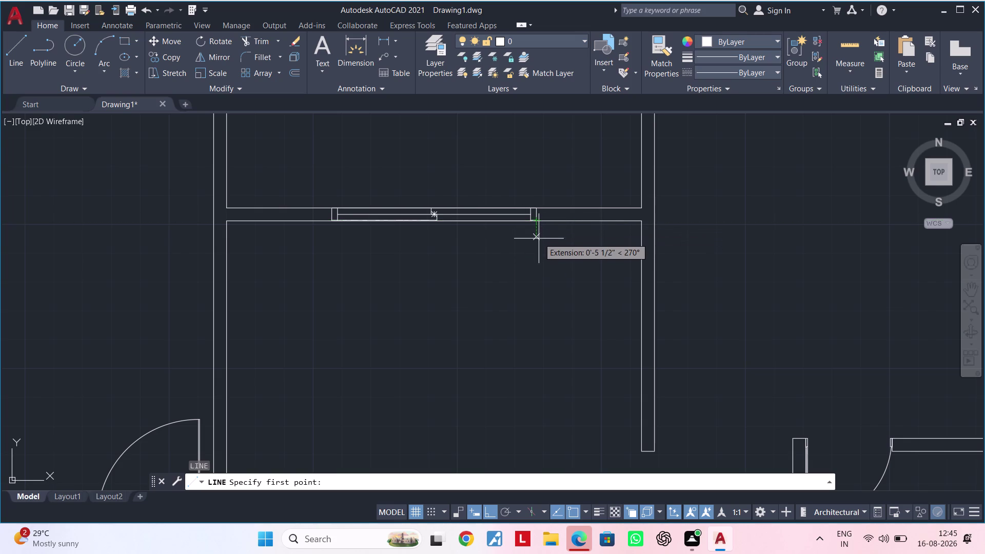
click(538, 240)
click(540, 157)
key(Escape)
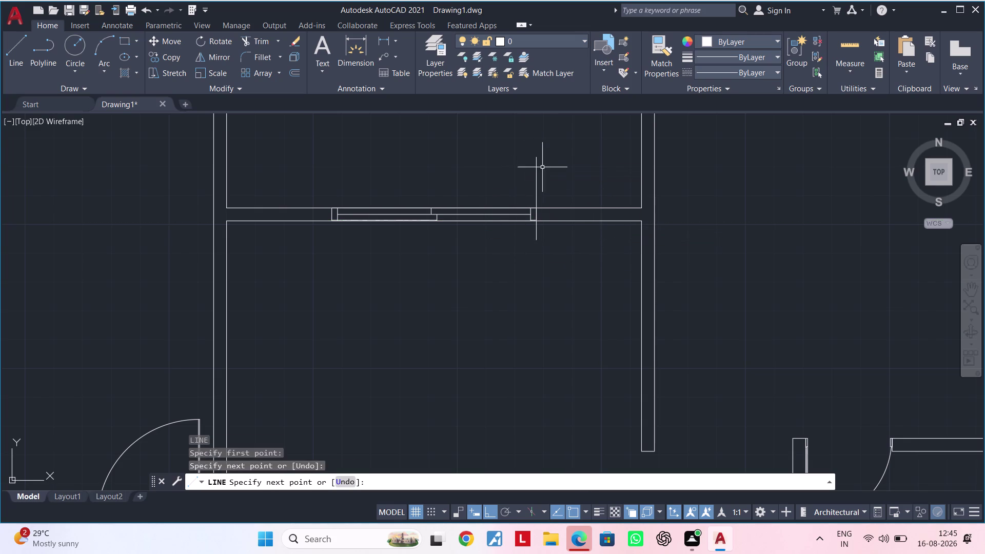
key(Escape)
key(Escape)
Move the window frame lines to a spot below the wall.
middle_drag(482, 233, 517, 227)
key(Escape)
click(510, 171)
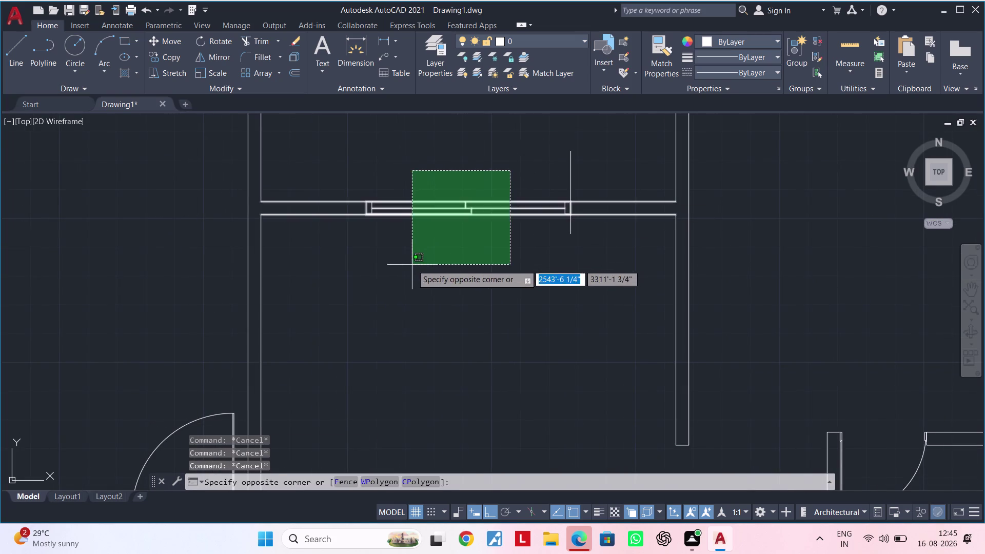
click(412, 264)
key(Escape)
click(346, 177)
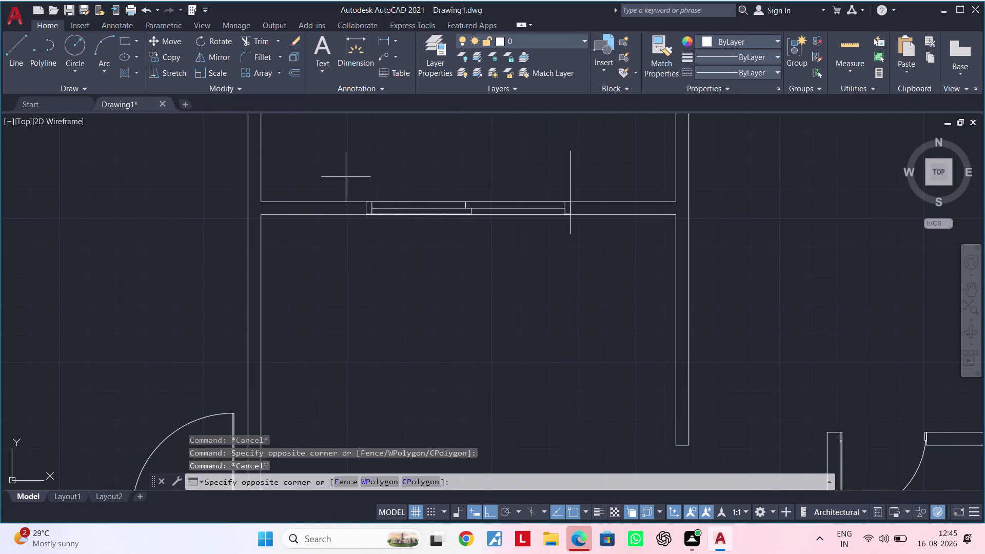
click(579, 251)
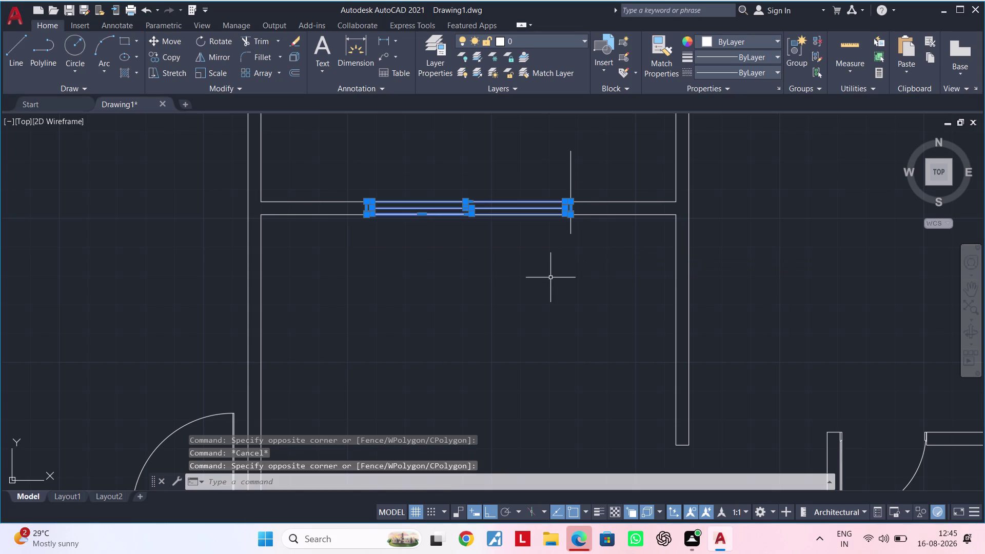
key(c)
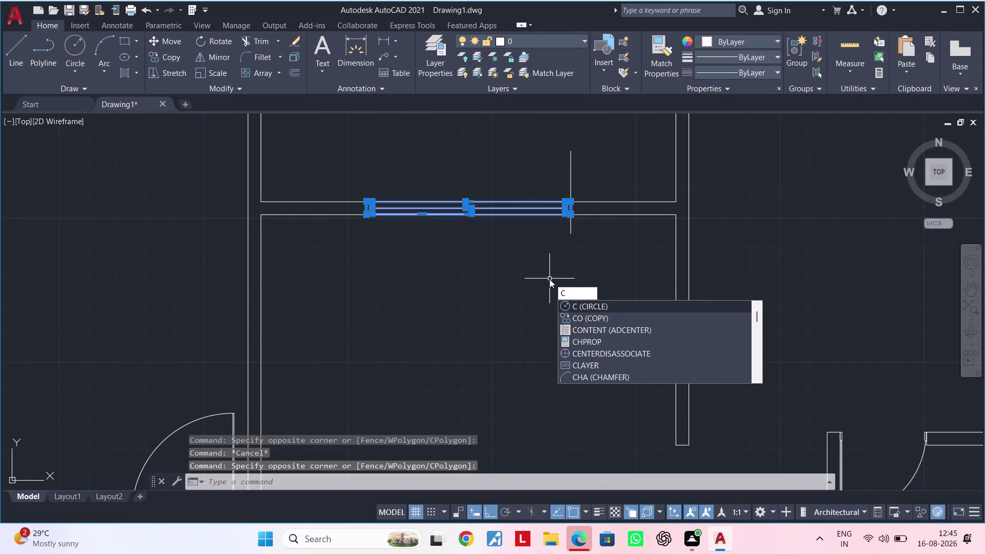
key(BackSpace)
text(M)
key(space)
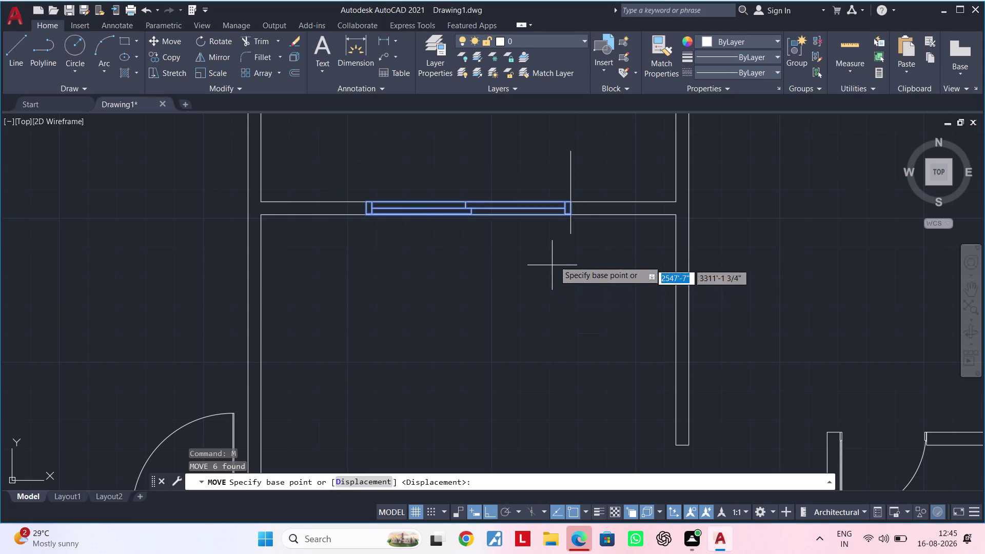
click(570, 213)
click(566, 309)
key(Escape)
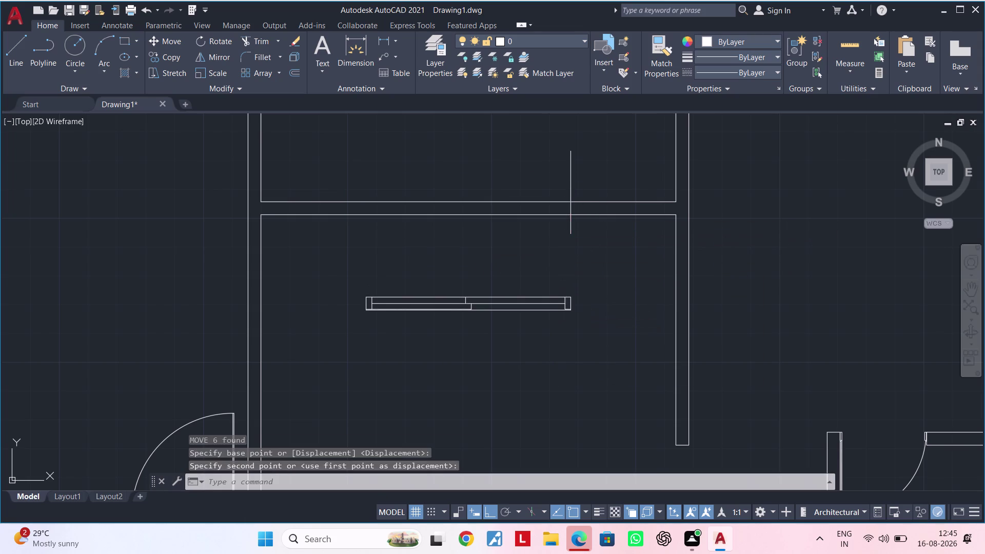
key(Escape)
key(Escape)
Begin a block definition from the frame lines, then cancel it.
click(350, 287)
click(590, 327)
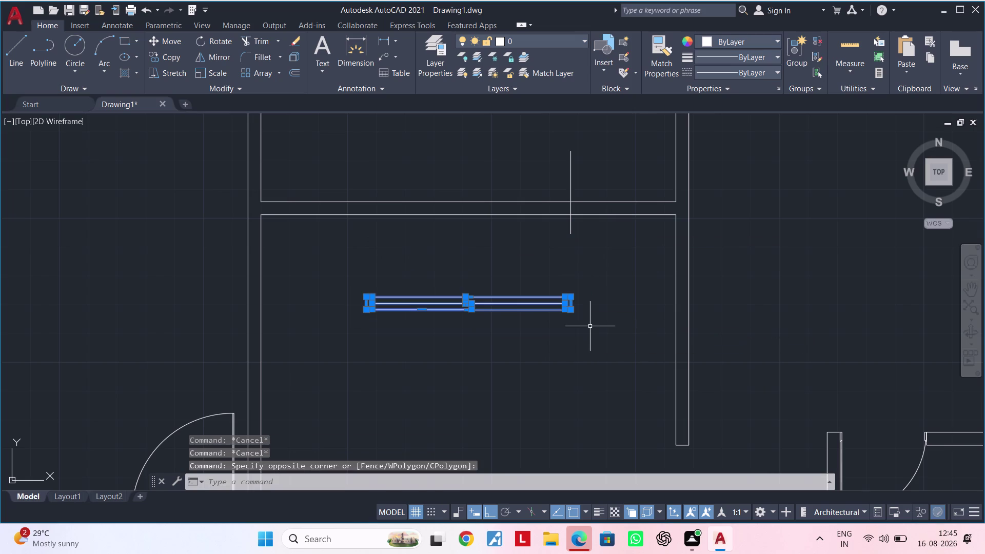
text(B)
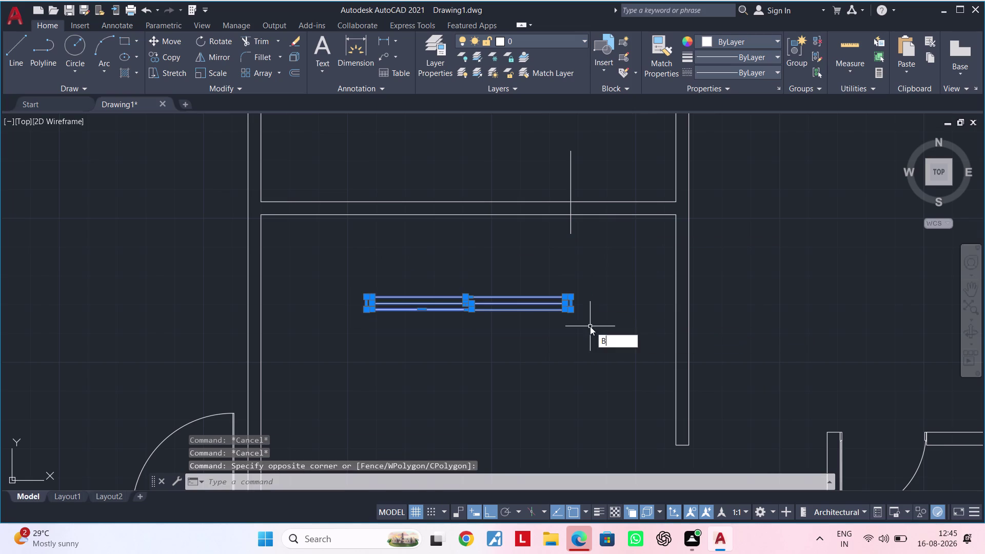
key(space)
text(S)
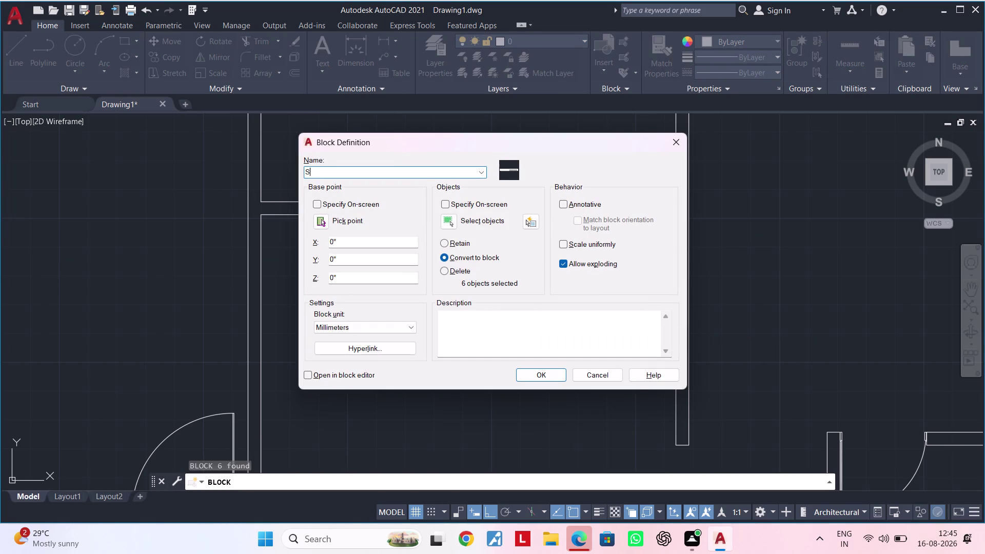
text(D)
key(Return)
key(Escape)
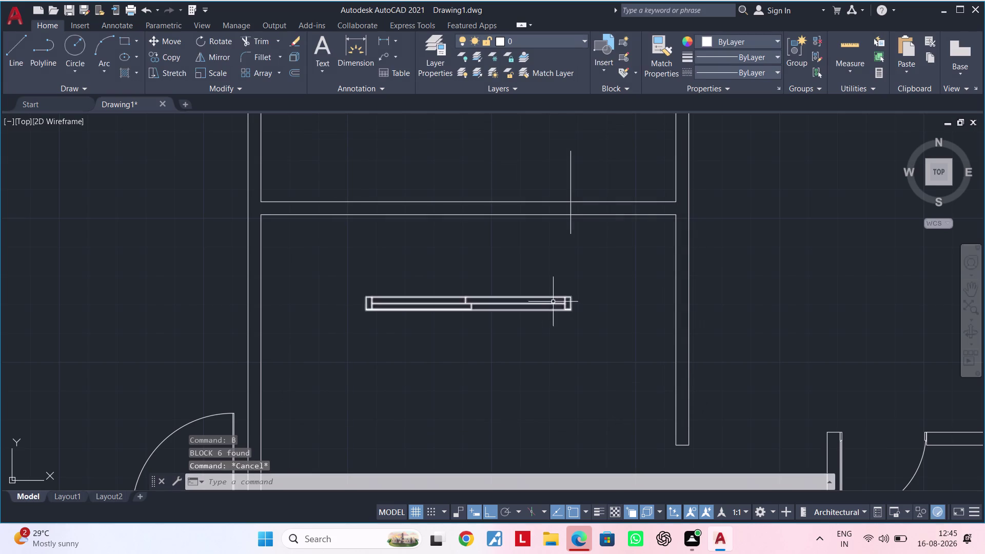
Move the whole window frame by its corner into the top wall opening.
click(586, 278)
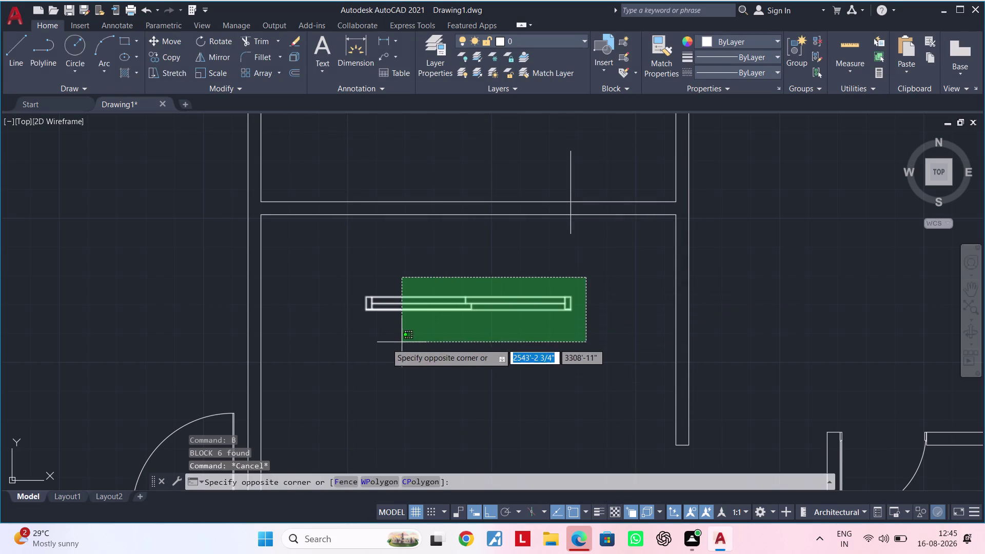
click(351, 346)
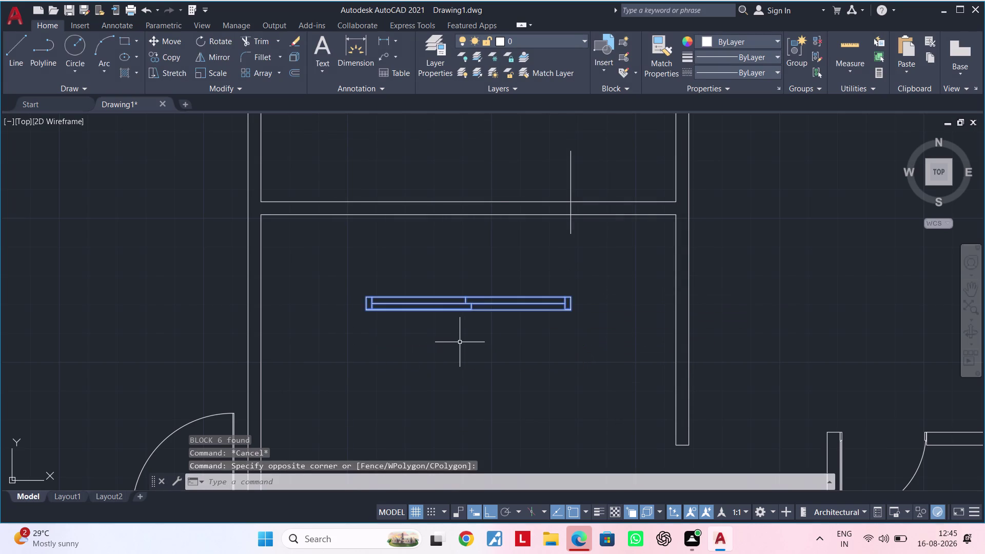
text(M)
key(space)
scroll(up, 3)
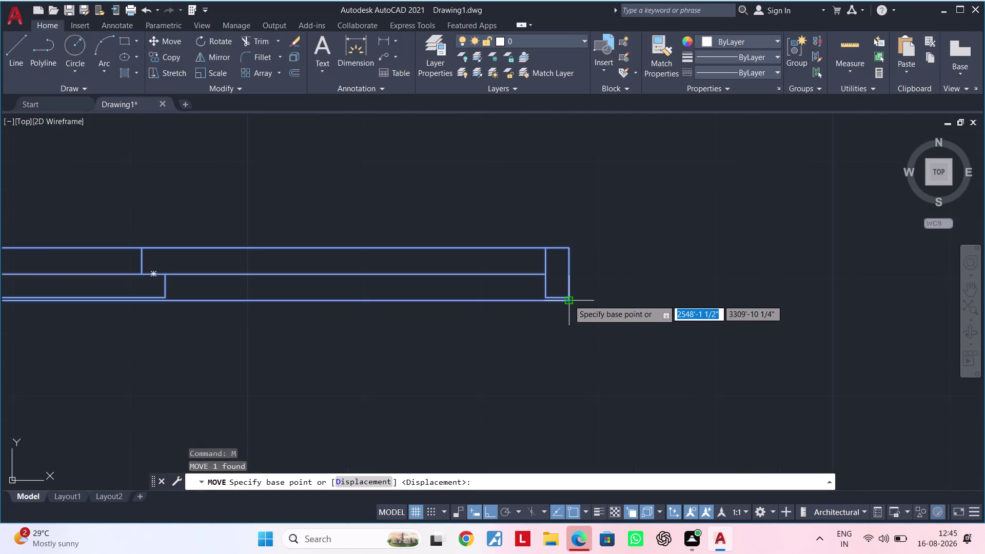
scroll(up, 3)
click(587, 344)
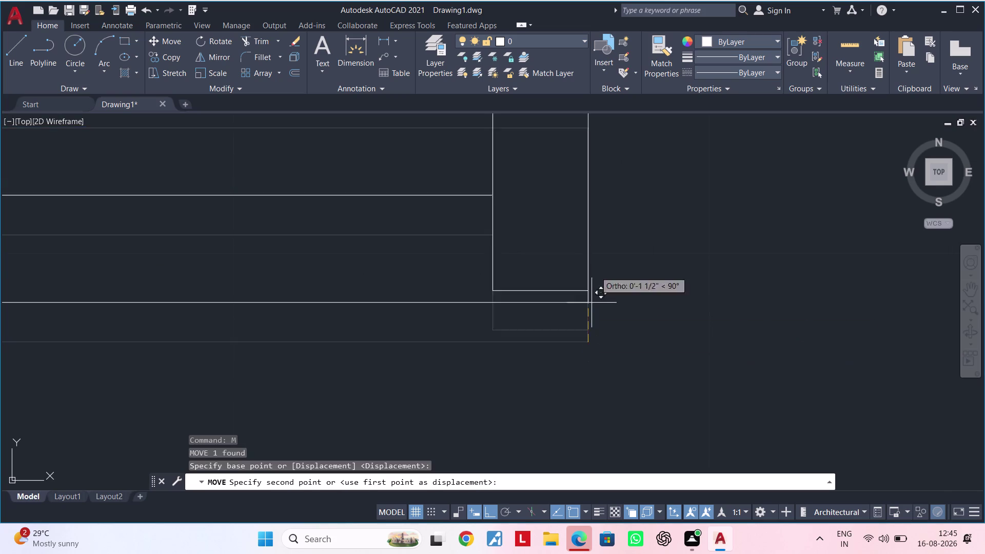
scroll(down, 3)
middle_drag(589, 217, 601, 420)
scroll(up, 3)
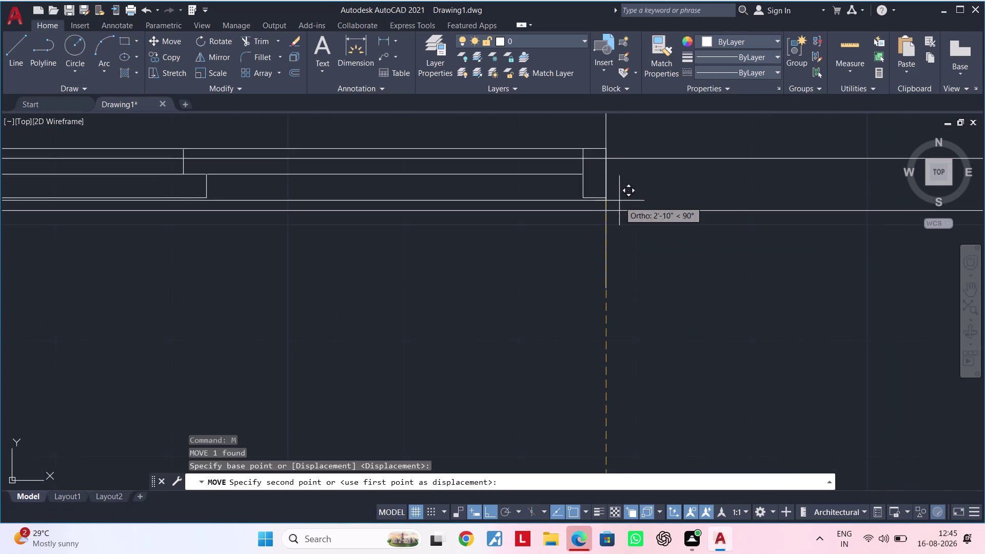
scroll(up, 3)
click(576, 186)
scroll(down, 3)
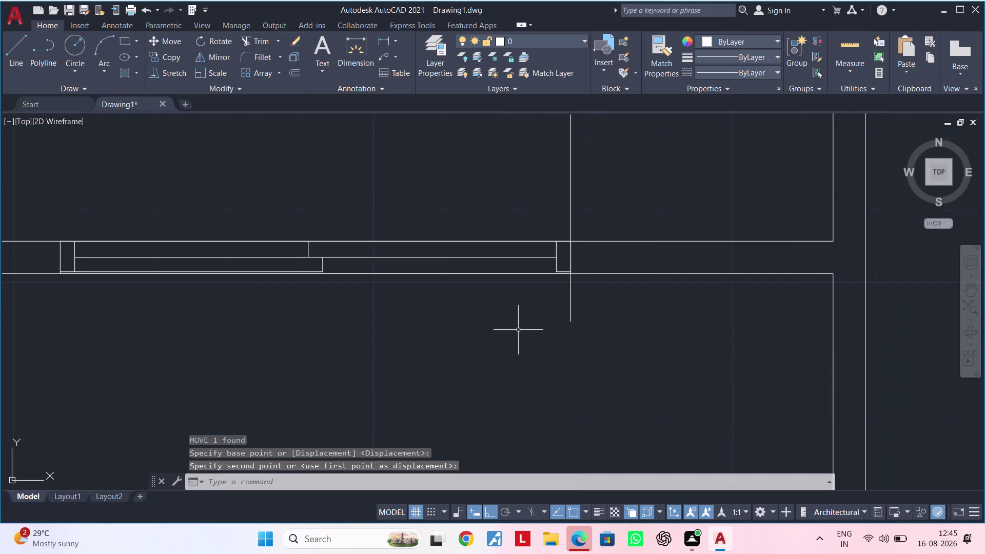
key(Escape)
key(Escape)
click(572, 303)
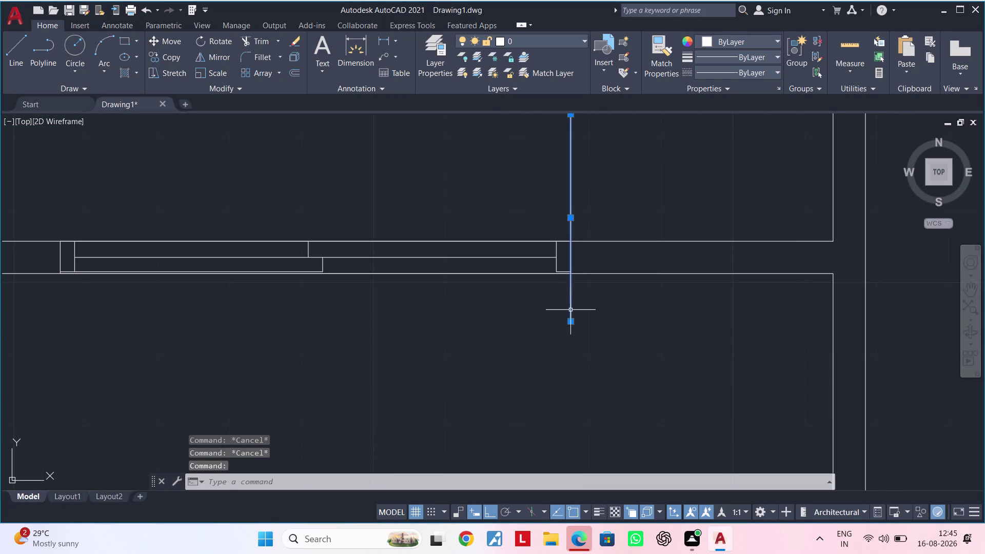
Erase the stray vertical line beside the placed window and zoom out over the plan.
key(Delete)
scroll(down, 3)
middle_drag(557, 321, 576, 272)
scroll(down, 3)
middle_drag(543, 295, 536, 217)
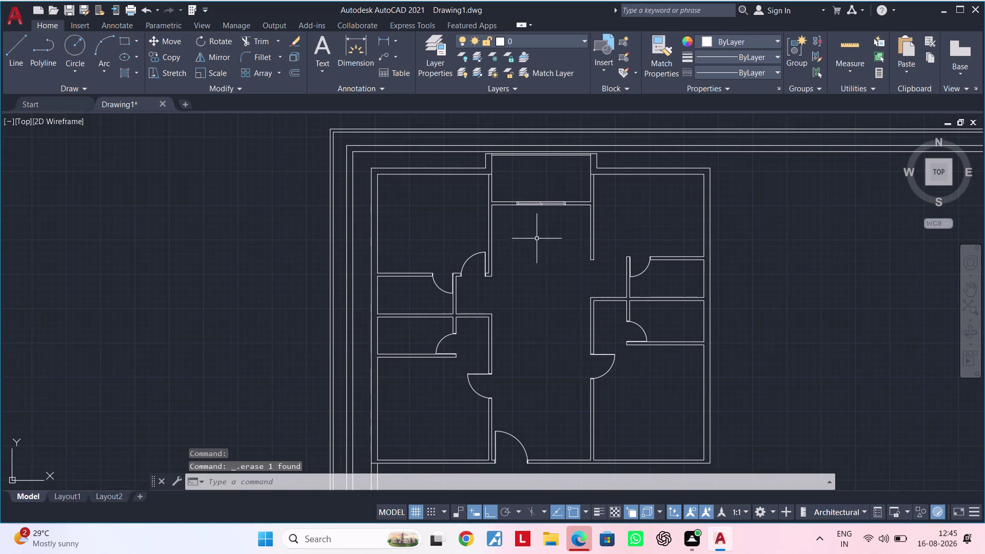
middle_drag(537, 243, 546, 308)
middle_drag(549, 300, 541, 265)
middle_drag(551, 292, 519, 203)
middle_drag(546, 287, 514, 236)
key(Escape)
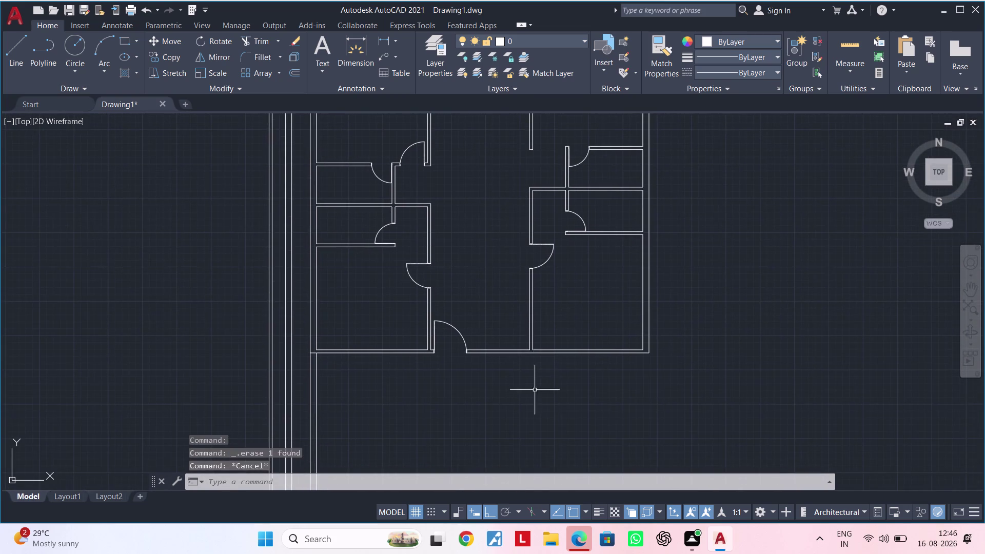
key(Escape)
middle_drag(523, 394, 531, 364)
key(Escape)
key(Escape)
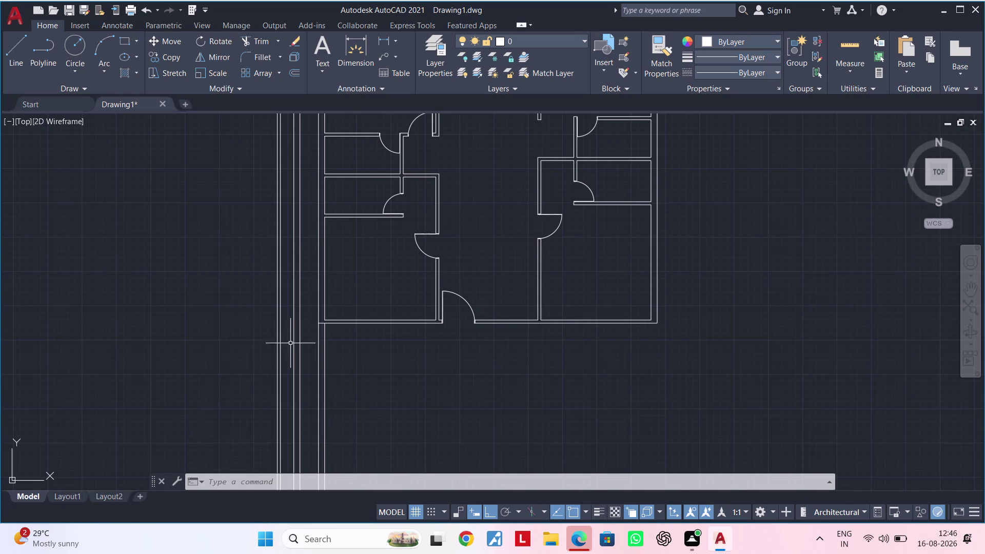
Zoom in on the lower-left room and clear any pending command.
scroll(up, 3)
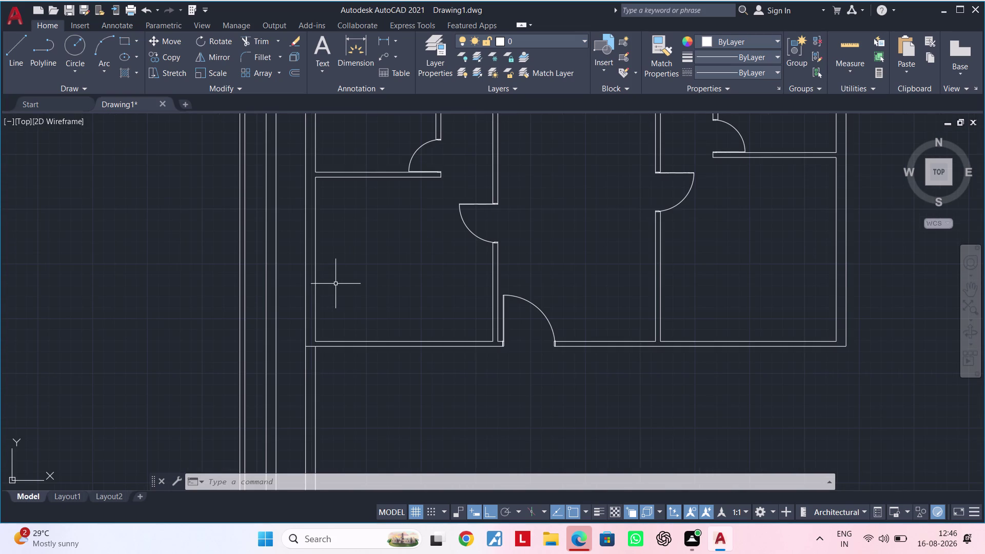
middle_drag(324, 272, 314, 328)
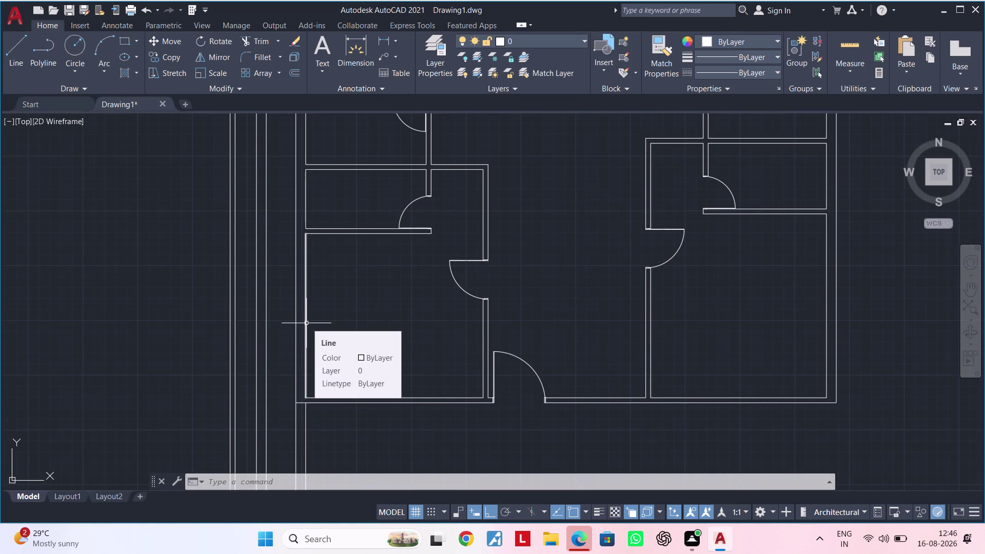
scroll(up, 3)
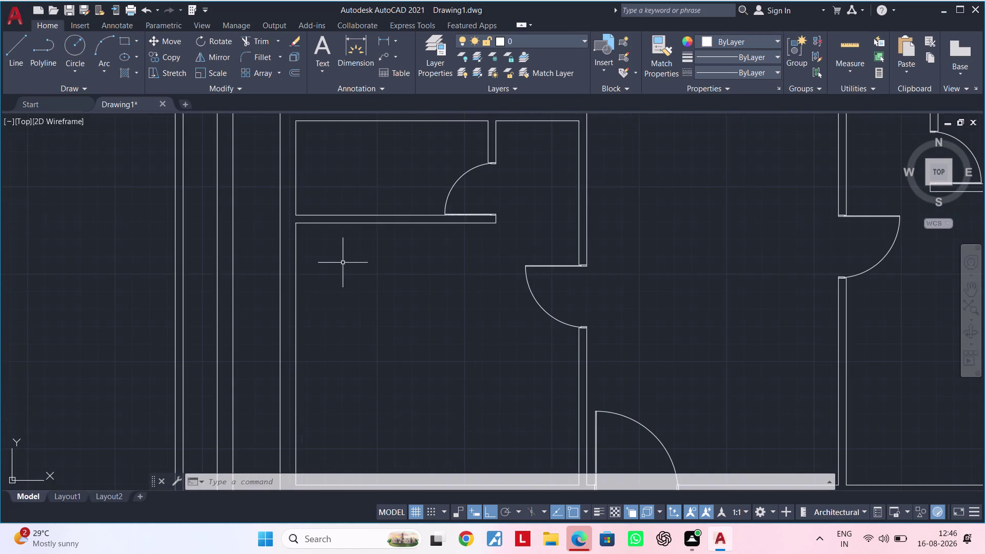
middle_drag(342, 267, 321, 305)
middle_drag(323, 304, 356, 296)
key(Escape)
key(Escape)
key(Escape)
key(Escape)
key(Escape)
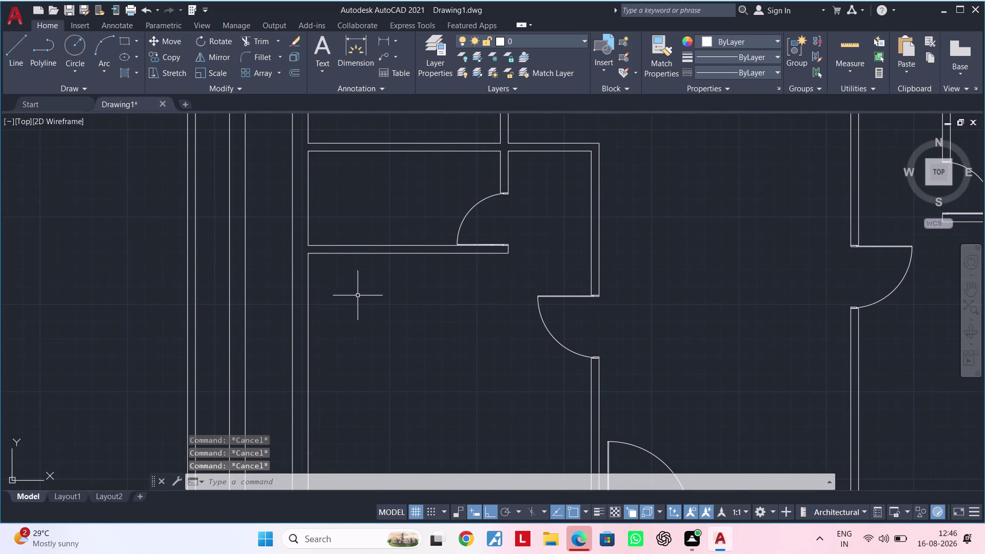
Offset the lower-left room's upper wall line 2' downward.
text(OF 2)
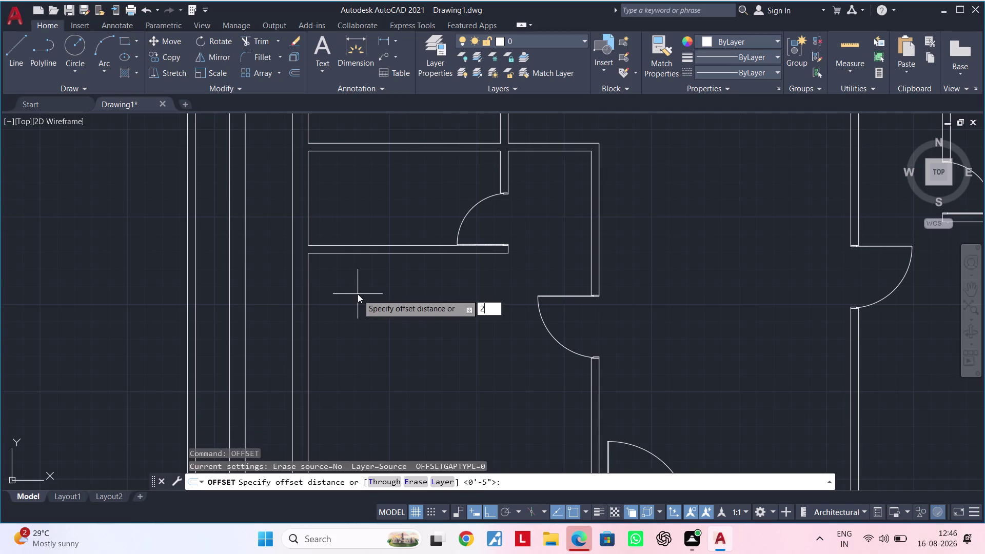
text(')
key(Return)
click(378, 253)
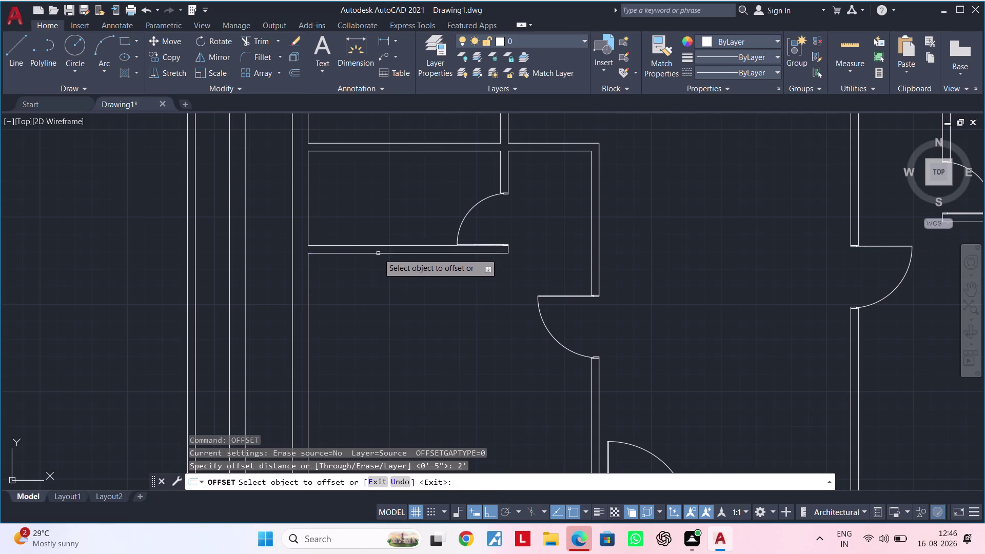
click(380, 325)
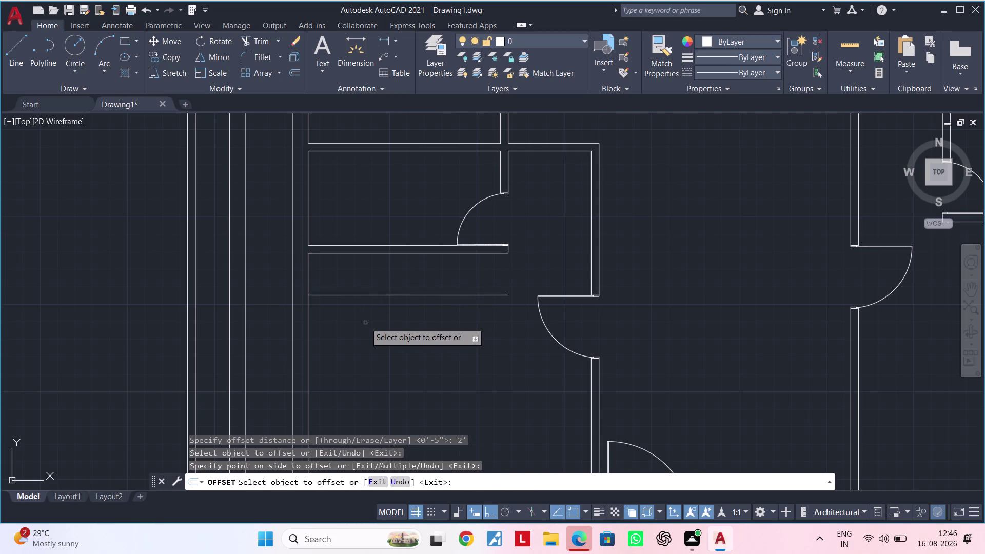
key(space)
Offset the new line a further 4' downward.
key(space)
text(4)
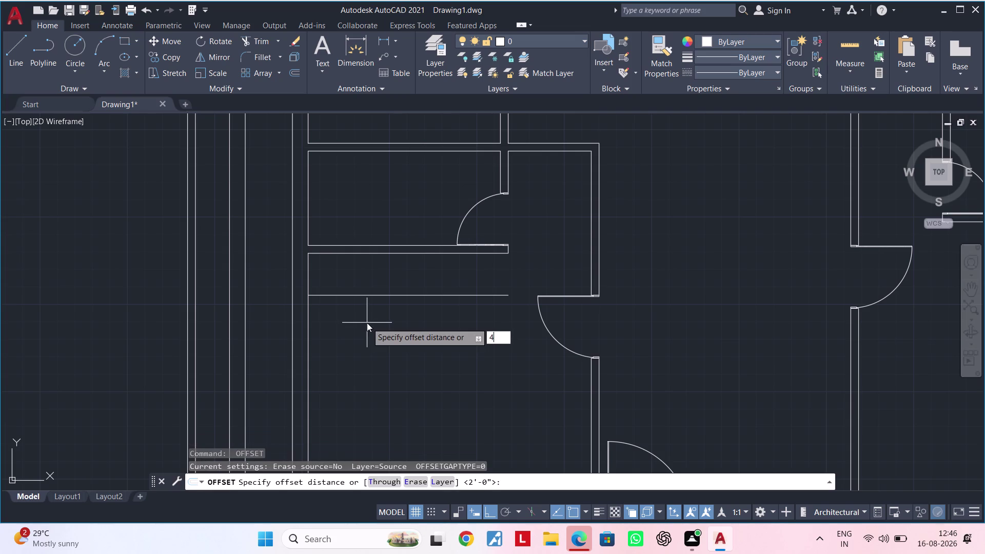
text(')
key(Return)
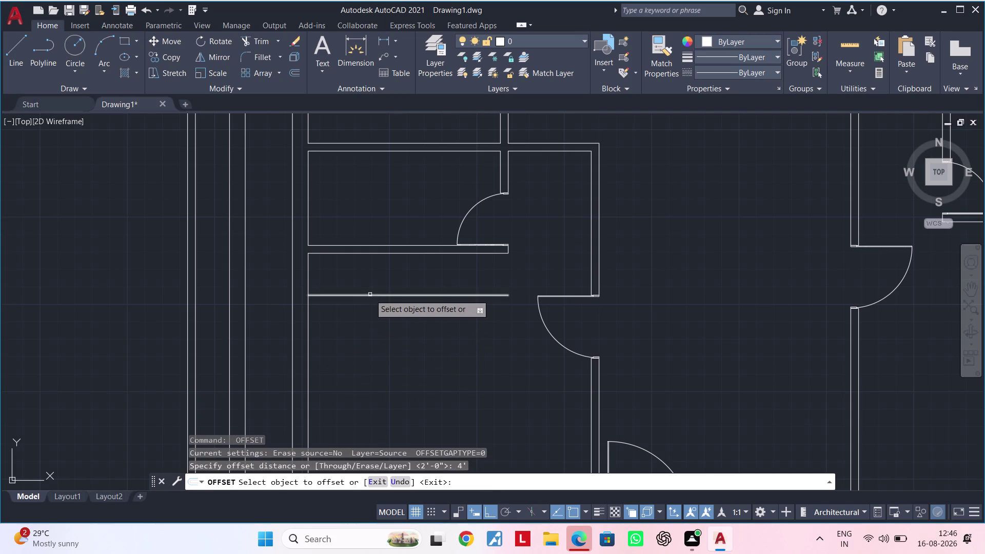
click(370, 294)
click(375, 349)
scroll(down, 3)
middle_drag(371, 351, 421, 326)
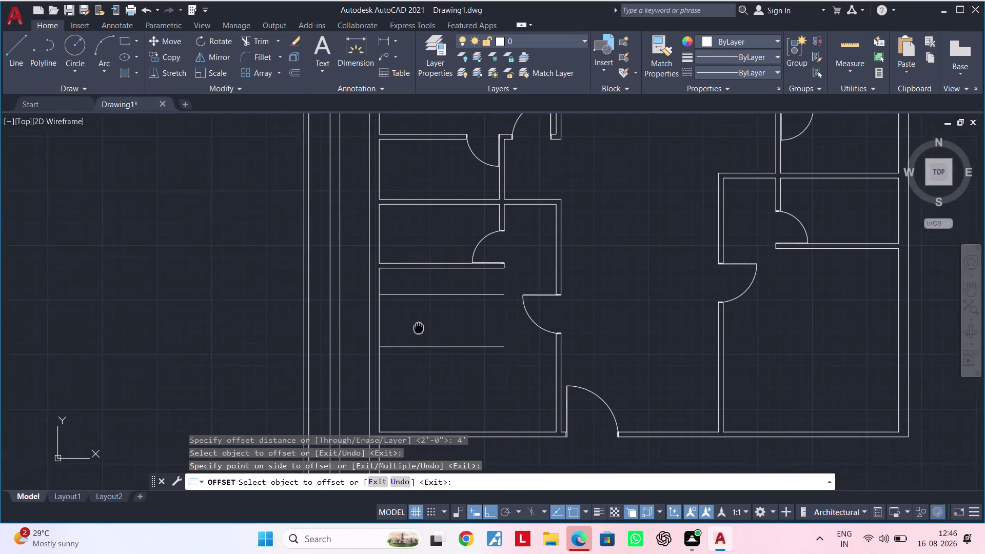
middle_drag(421, 325, 425, 322)
middle_drag(415, 321, 389, 321)
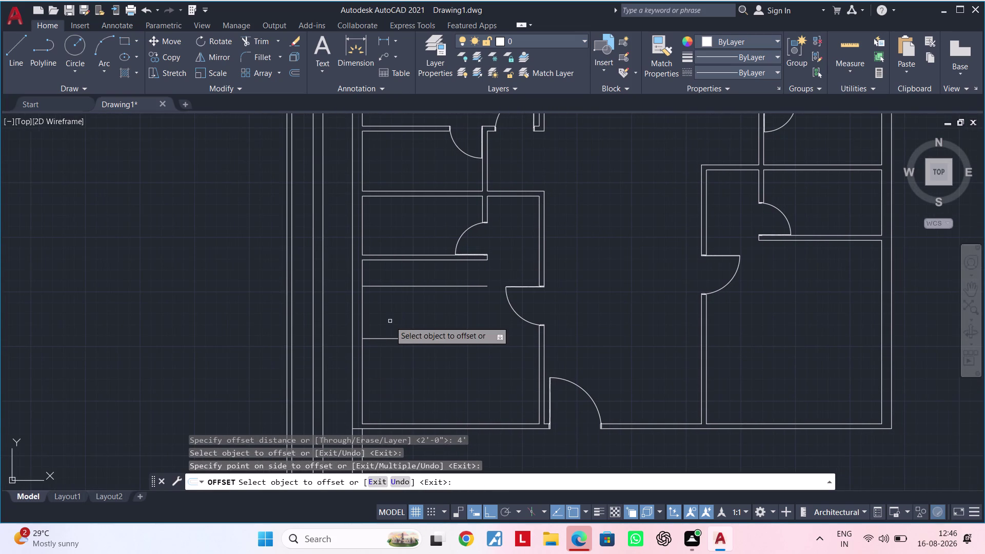
Extend both new horizontal lines to the exterior wall.
key(Escape)
key(Escape)
key(Escape)
key(Escape)
key(Escape)
text(TR)
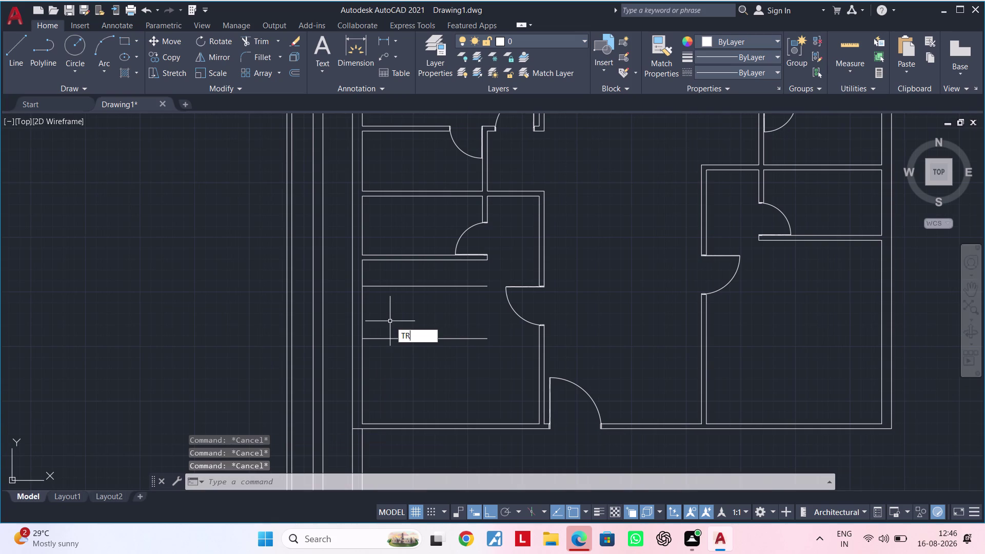
key(Escape)
key(Escape)
text(EX)
key(space)
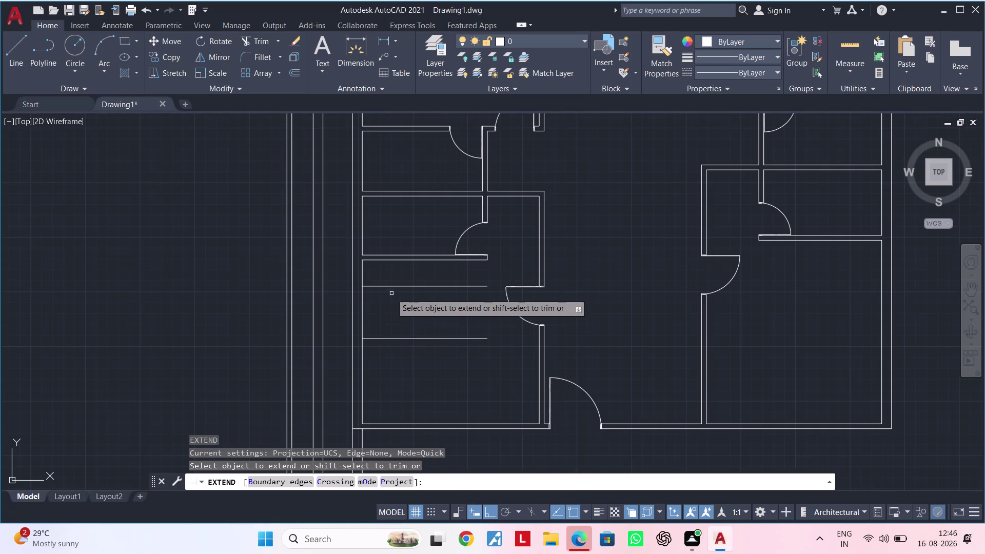
click(375, 284)
click(373, 340)
key(Escape)
key(Escape)
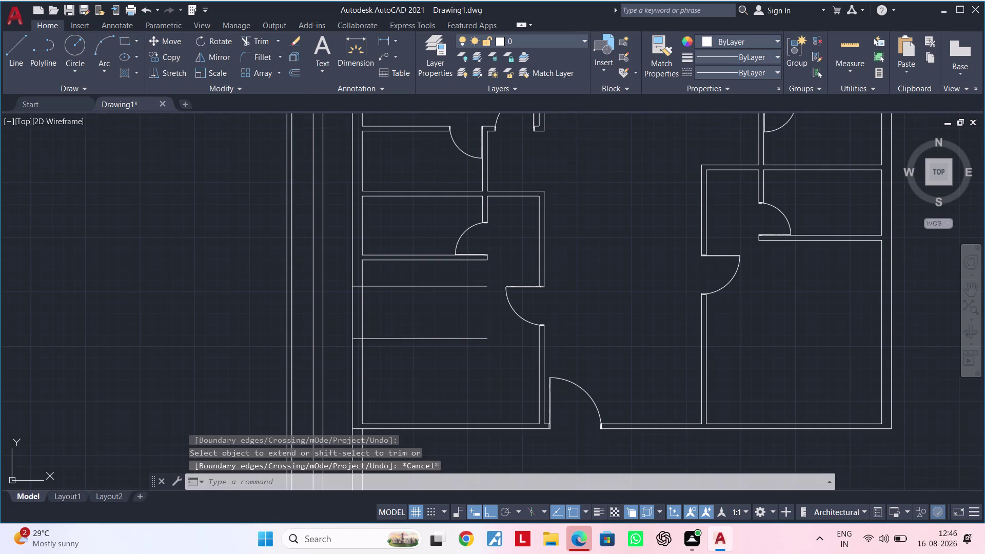
Begin trimming the new lines with a crossing selection along the wall.
text(TR)
key(space)
drag(408, 278, 409, 355)
middle_drag(403, 336, 477, 332)
scroll(up, 3)
middle_drag(432, 301, 420, 348)
Cancel the trim, then start and abandon a vertical line across the window opening.
key(Escape)
key(Escape)
middle_drag(421, 333, 418, 317)
key(Escape)
key(Escape)
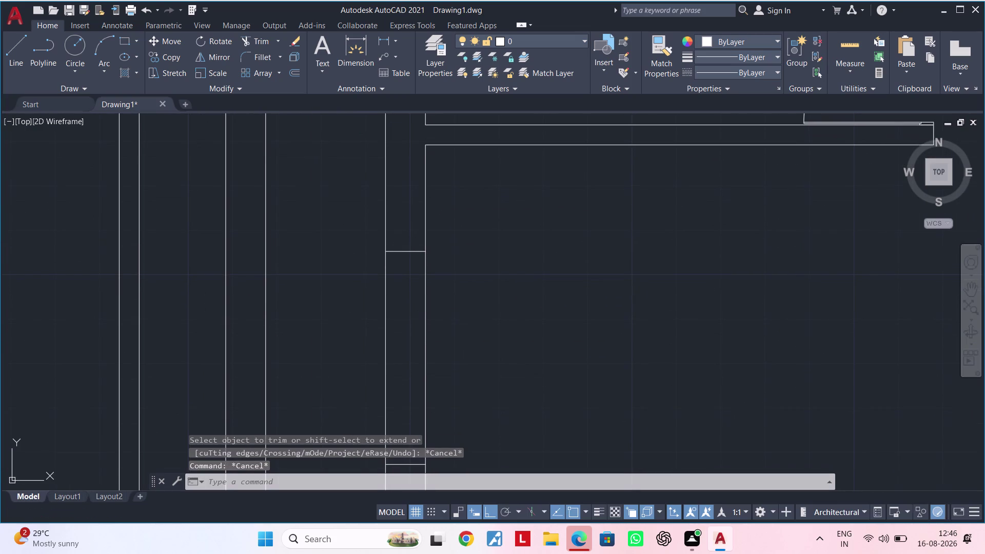
key(Escape)
key(Escape)
key(Escape)
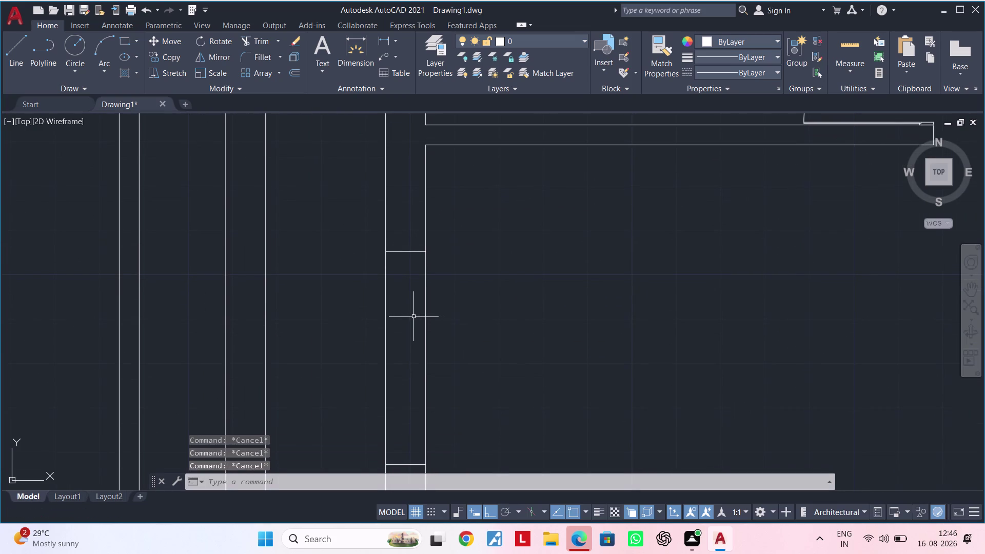
middle_drag(413, 315, 429, 273)
key(Escape)
key(Escape)
key(Escape)
key(Escape)
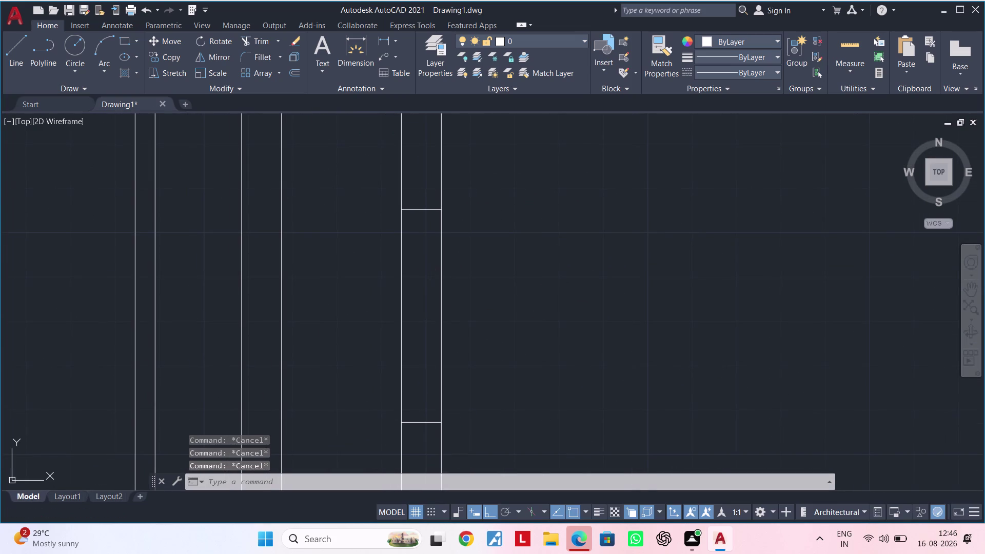
text(L)
key(space)
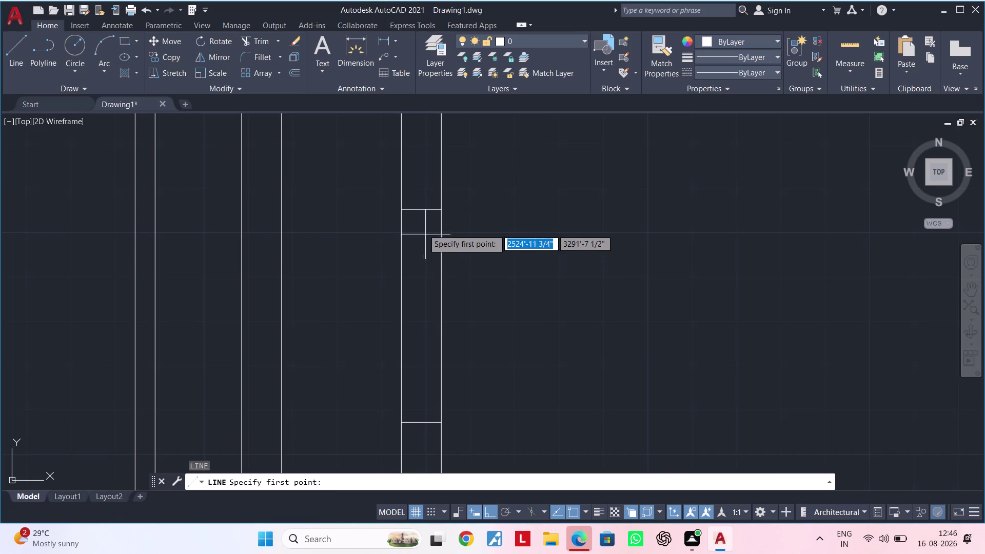
click(420, 209)
click(418, 424)
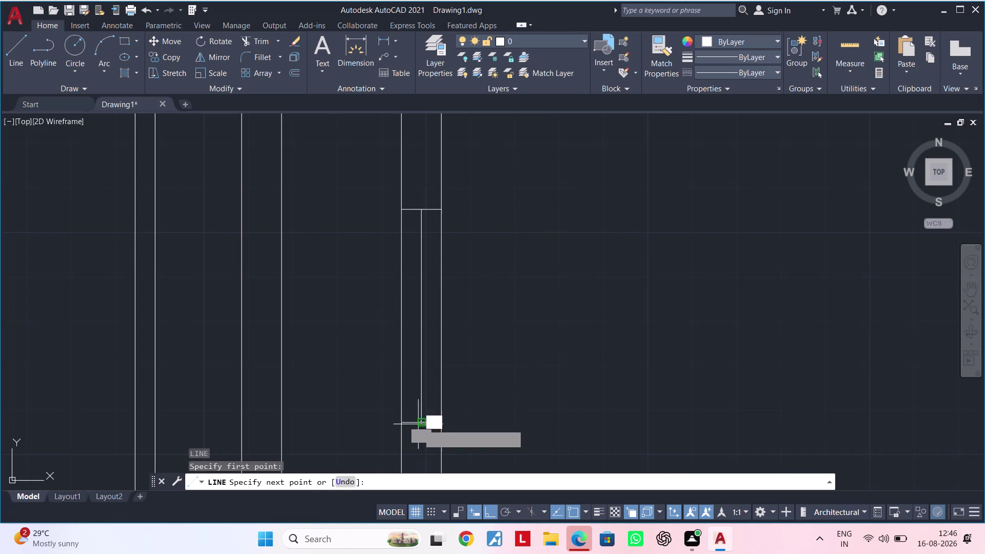
key(Escape)
key(Escape)
Centre the window opening in view.
scroll(up, 3)
middle_drag(414, 376, 438, 374)
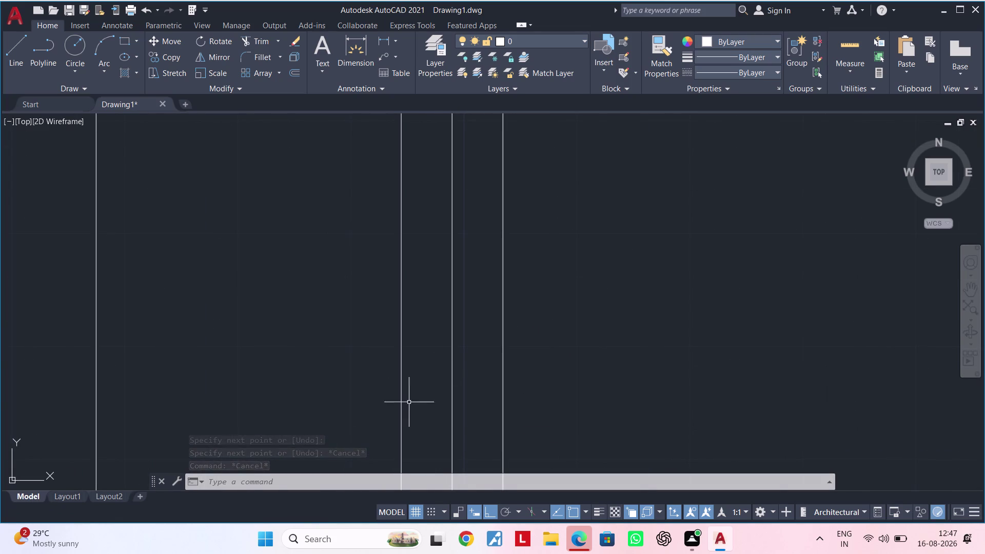
scroll(down, 3)
middle_drag(390, 390, 385, 343)
scroll(up, 3)
middle_drag(416, 372, 413, 342)
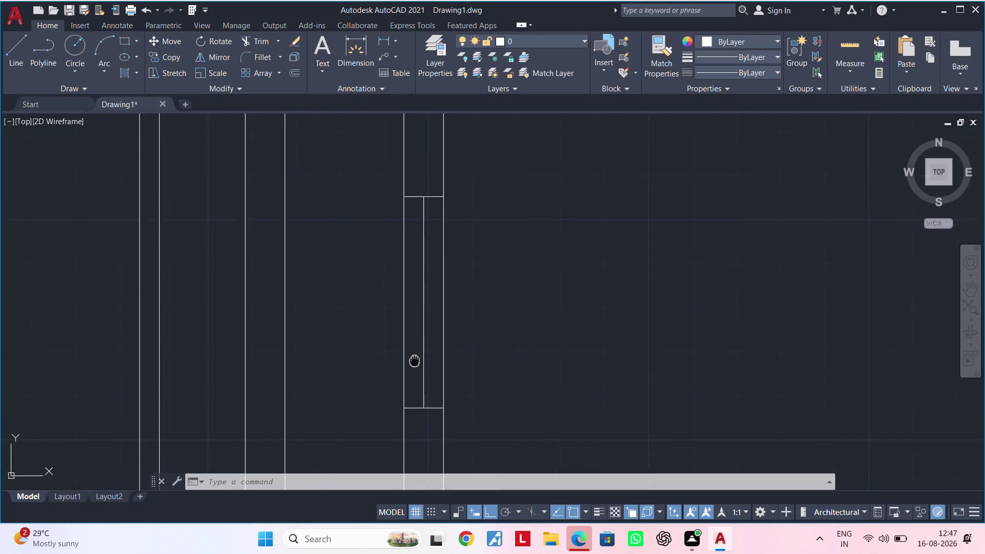
middle_drag(413, 342, 412, 328)
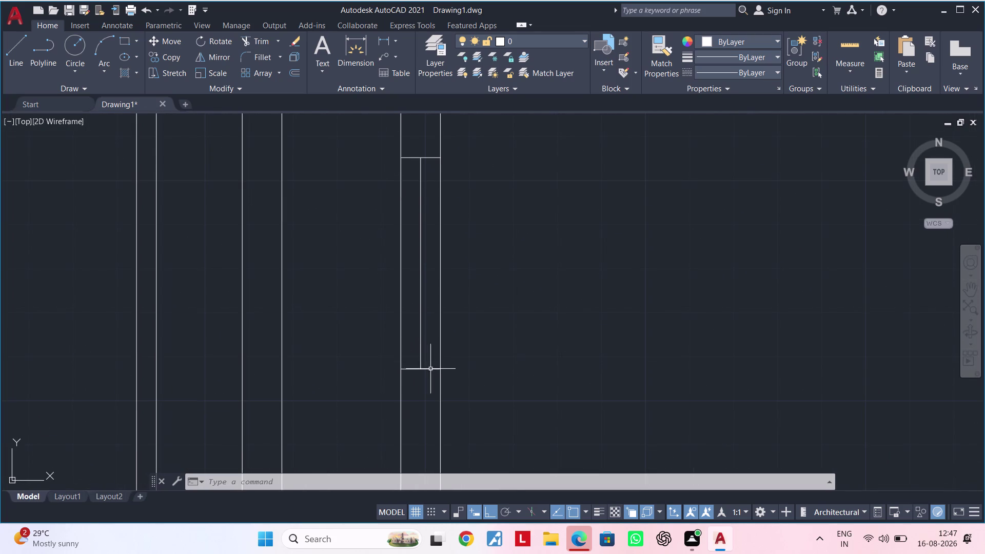
scroll(up, 3)
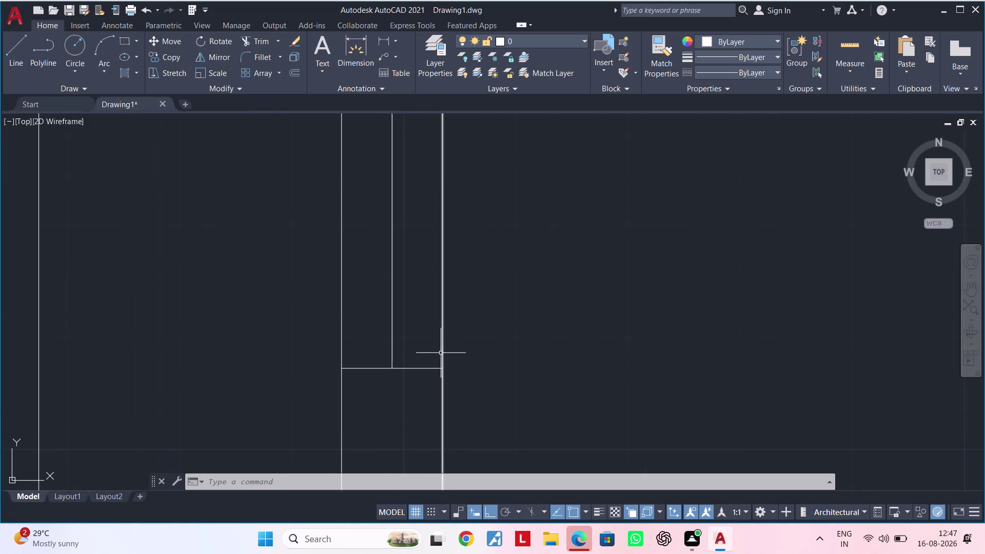
middle_drag(410, 362, 366, 400)
scroll(down, 3)
middle_drag(367, 397, 338, 408)
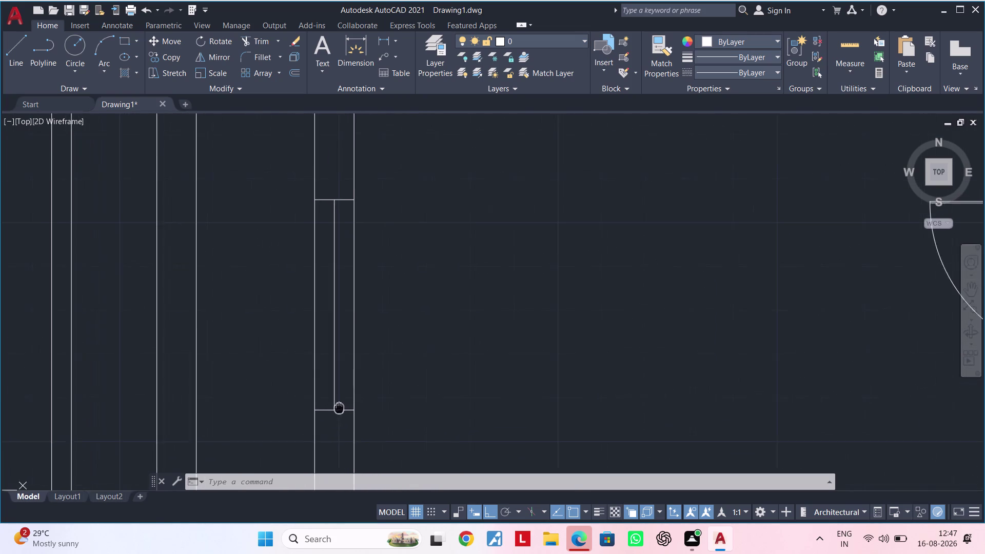
middle_drag(339, 408, 336, 408)
key(Escape)
key(Escape)
Try twice more to draw a line along the opening edge, cancelling each attempt.
text(L)
key(space)
scroll(up, 3)
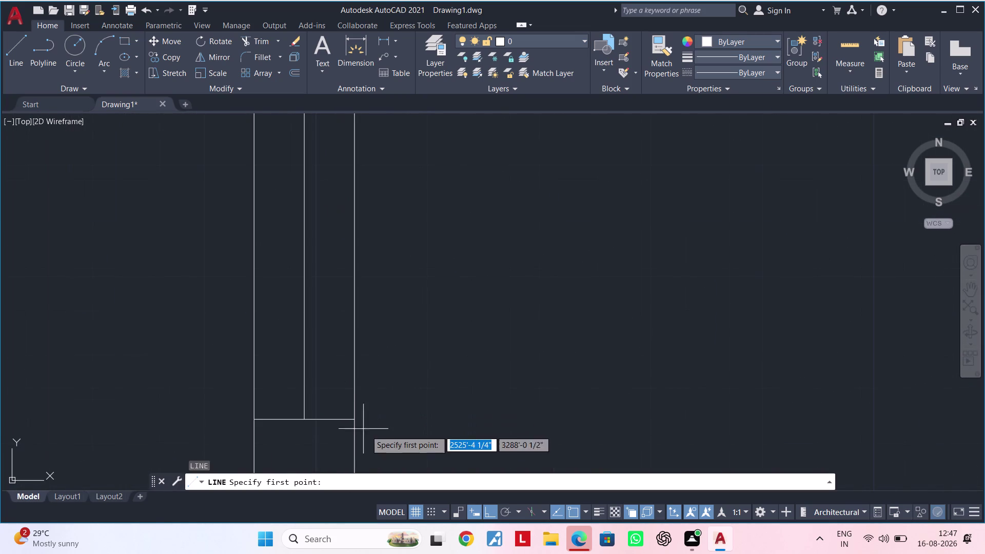
click(354, 422)
scroll(down, 3)
middle_drag(358, 253, 359, 390)
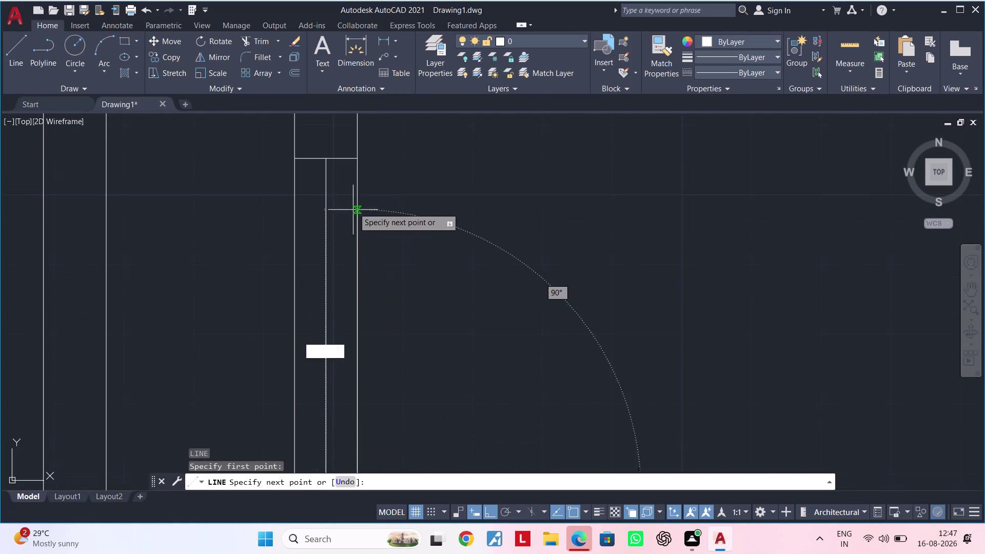
click(358, 158)
key(Escape)
middle_drag(334, 225, 357, 221)
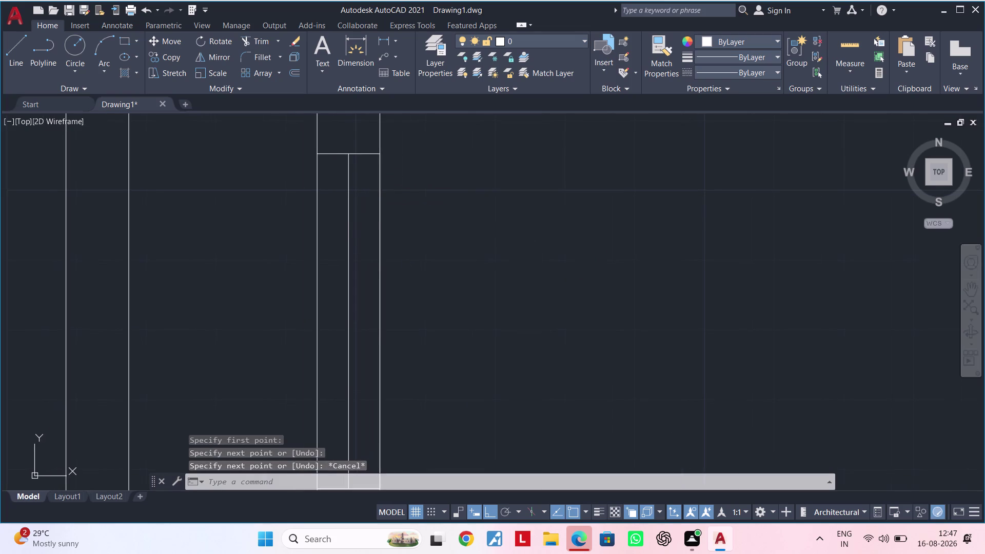
key(space)
drag(314, 150, 314, 164)
scroll(down, 3)
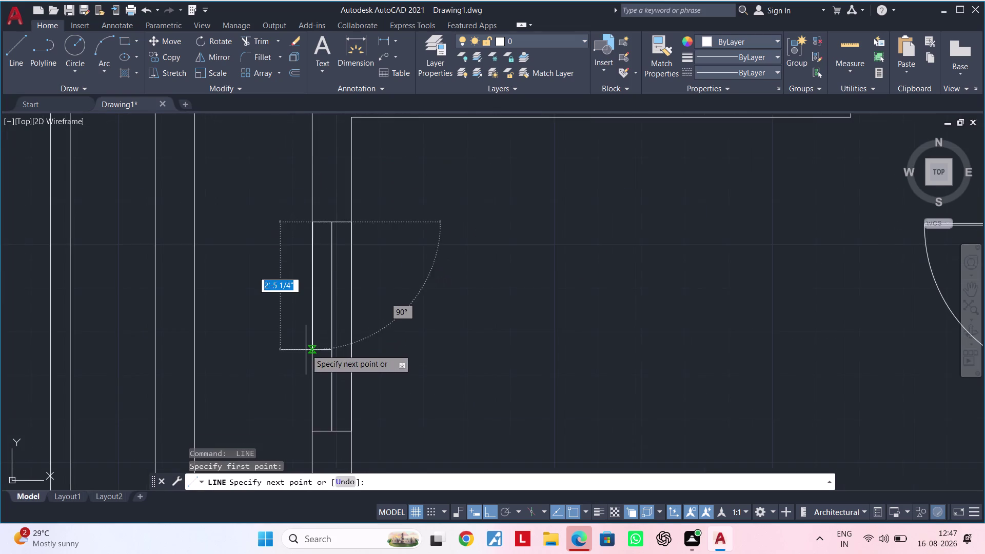
scroll(down, 3)
middle_drag(313, 335, 313, 287)
scroll(up, 3)
click(295, 362)
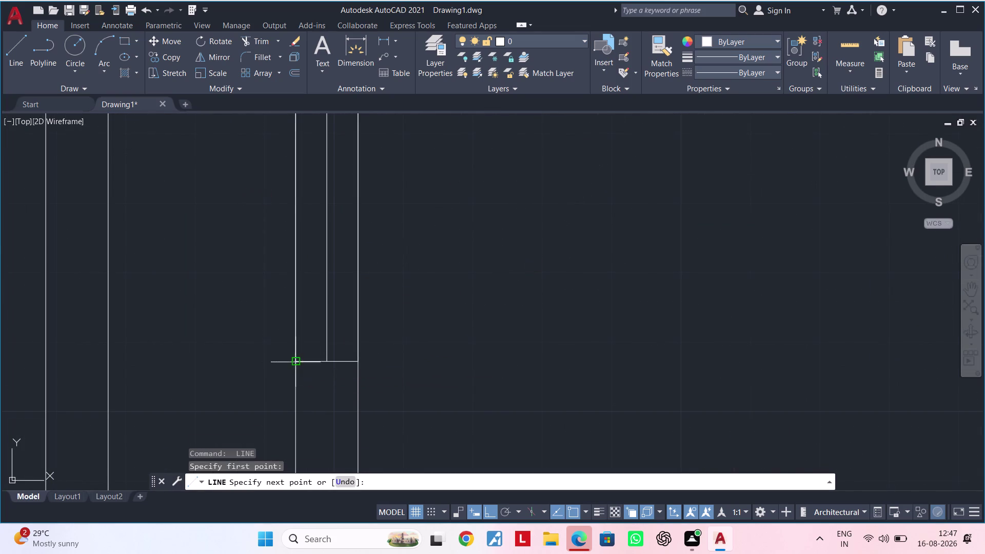
key(Escape)
key(Escape)
middle_drag(326, 308, 399, 361)
key(Escape)
key(Escape)
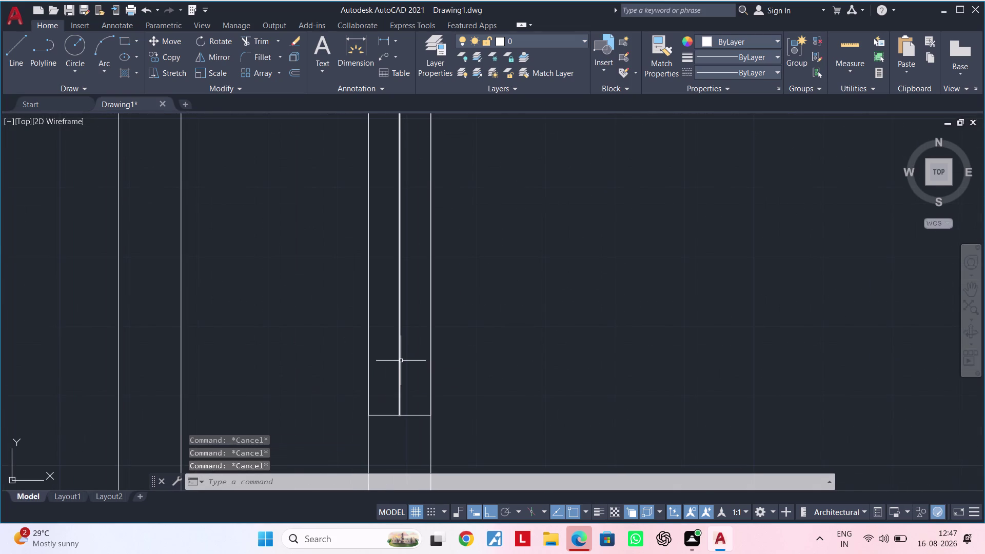
Start another line at the opening's end, then cancel it.
text(L)
key(space)
middle_drag(382, 301, 395, 482)
scroll(up, 3)
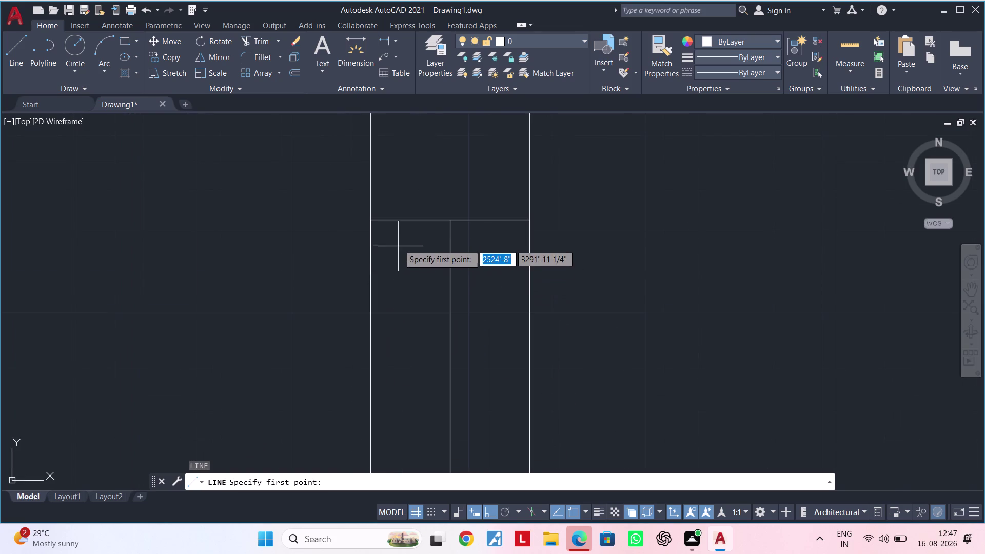
scroll(down, 3)
middle_drag(407, 289, 418, 267)
key(Escape)
key(Escape)
key(Escape)
Offset the window frame line 2.5" to one side inside the opening.
text(OF)
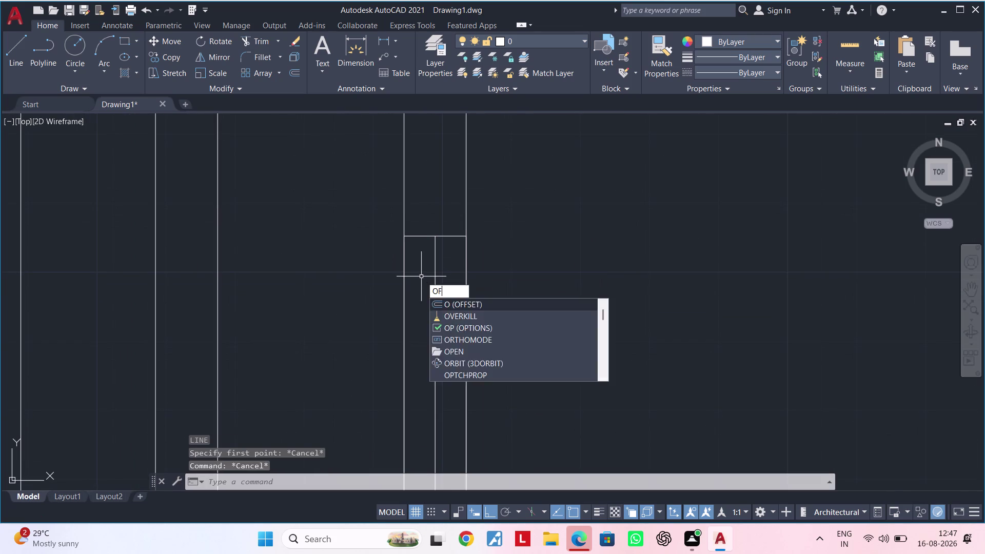
key(space)
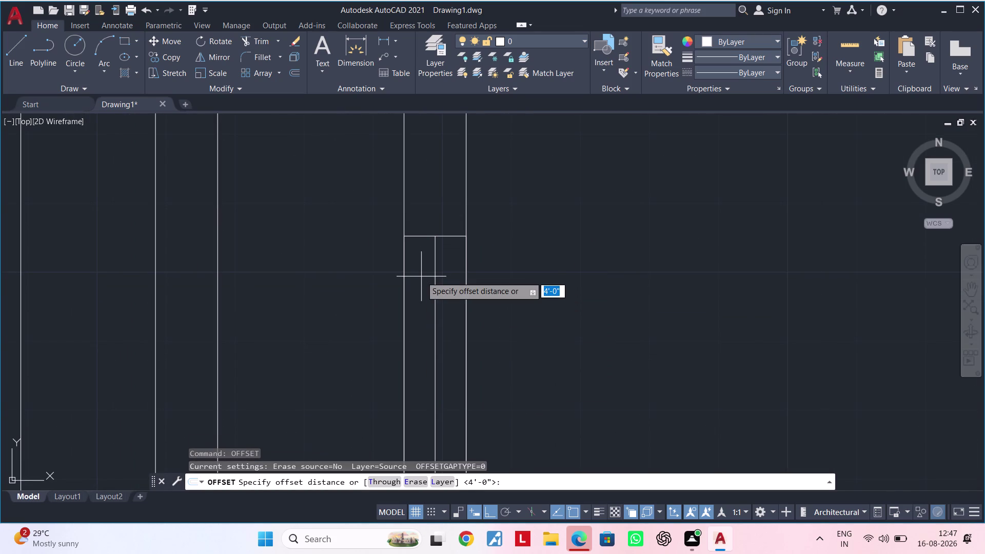
text(2.5)
text(")
key(Return)
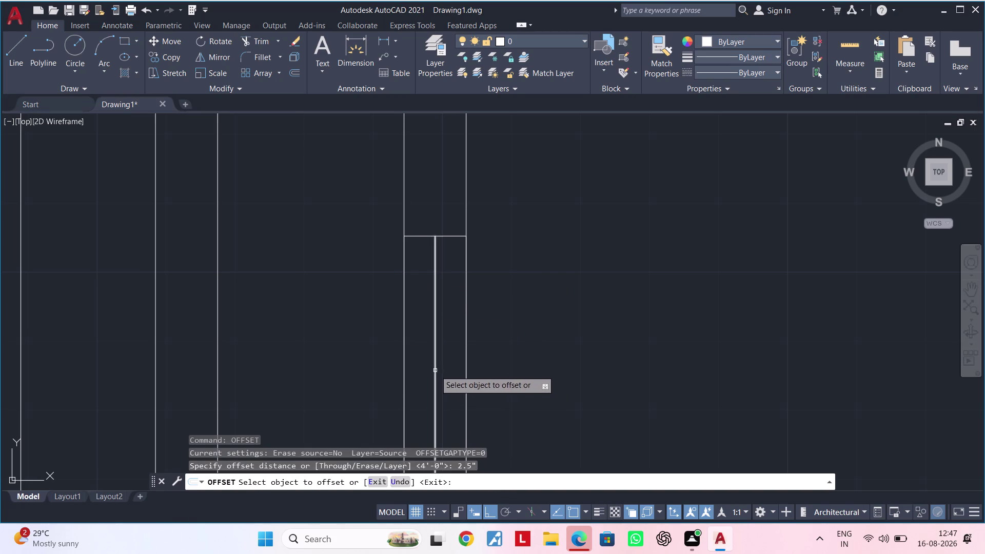
click(434, 370)
click(427, 372)
middle_drag(427, 396, 430, 218)
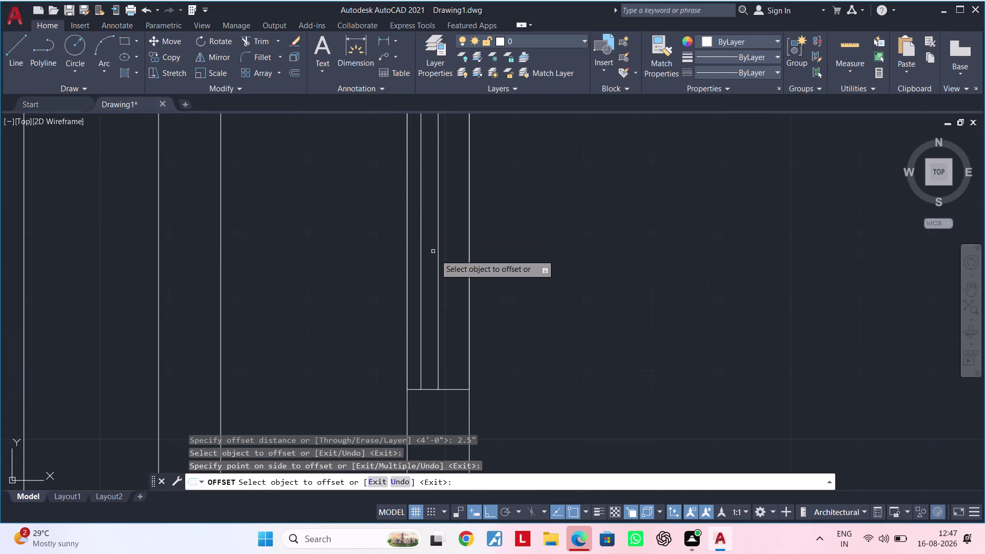
middle_drag(437, 259, 430, 327)
key(Escape)
key(Escape)
key(Escape)
key(Escape)
key(Escape)
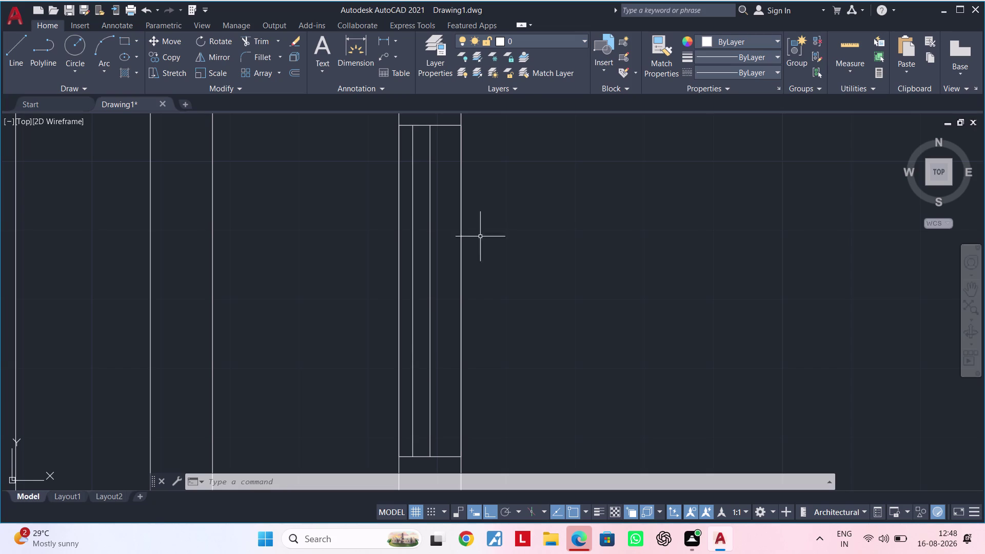
Centre the window opening in view and abandon a started line across it.
scroll(down, 3)
middle_drag(446, 287, 410, 292)
middle_drag(410, 292, 436, 289)
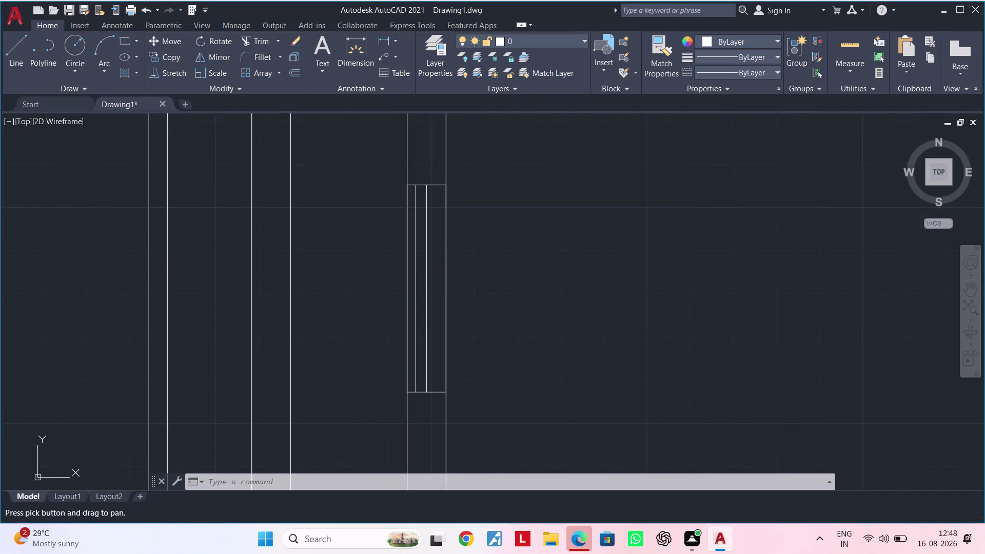
middle_drag(435, 290, 427, 301)
key(Escape)
key(Escape)
text(L)
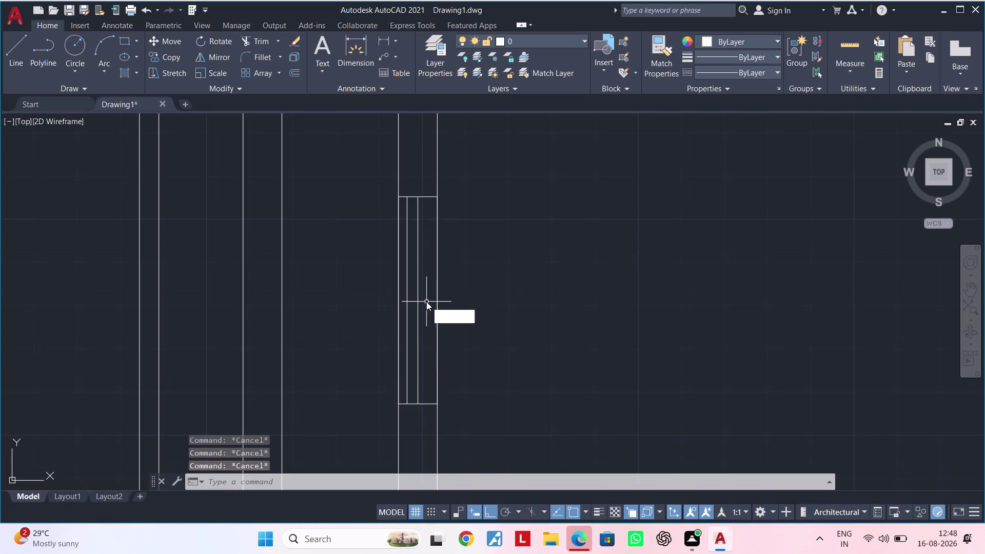
key(space)
click(437, 302)
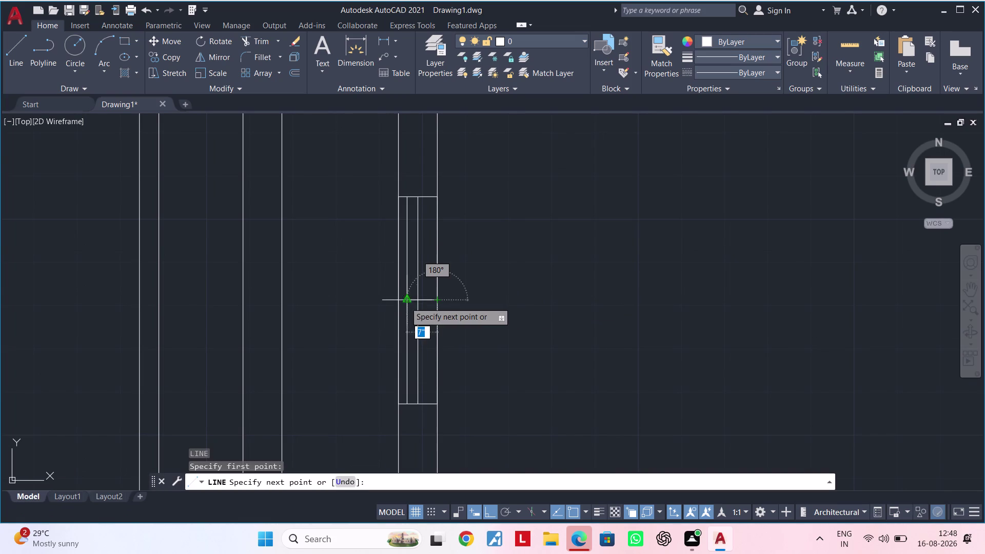
click(397, 302)
key(Escape)
key(Escape)
Pan along the window opening to bring its end into view.
scroll(up, 3)
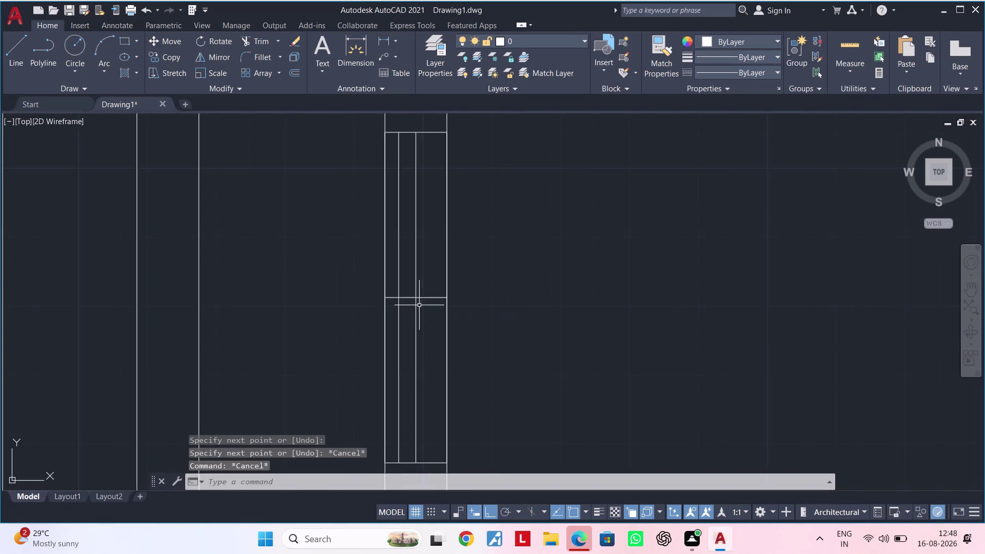
middle_drag(420, 305, 452, 294)
key(Escape)
key(Escape)
middle_drag(448, 302, 450, 278)
key(Escape)
key(Escape)
middle_drag(439, 372, 441, 335)
key(Escape)
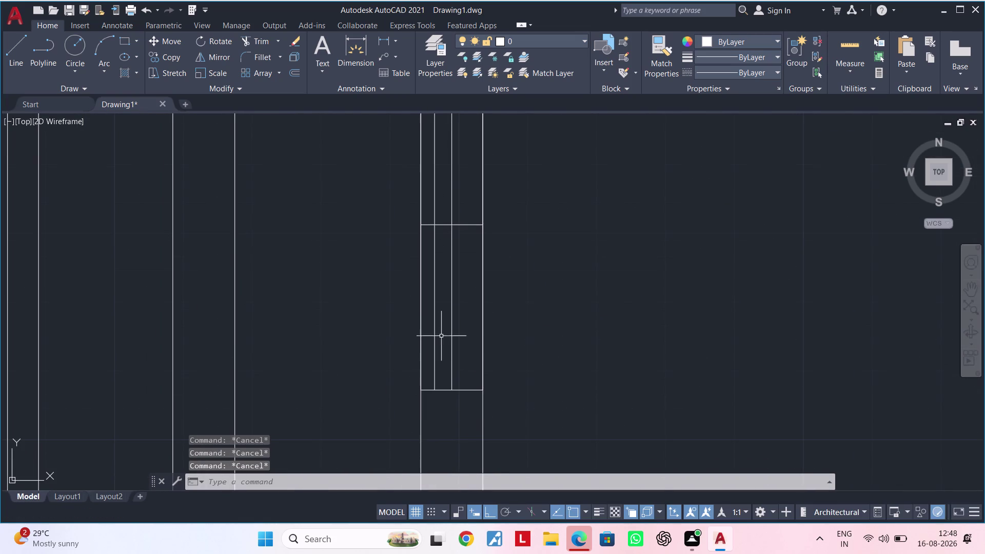
key(Escape)
scroll(up, 3)
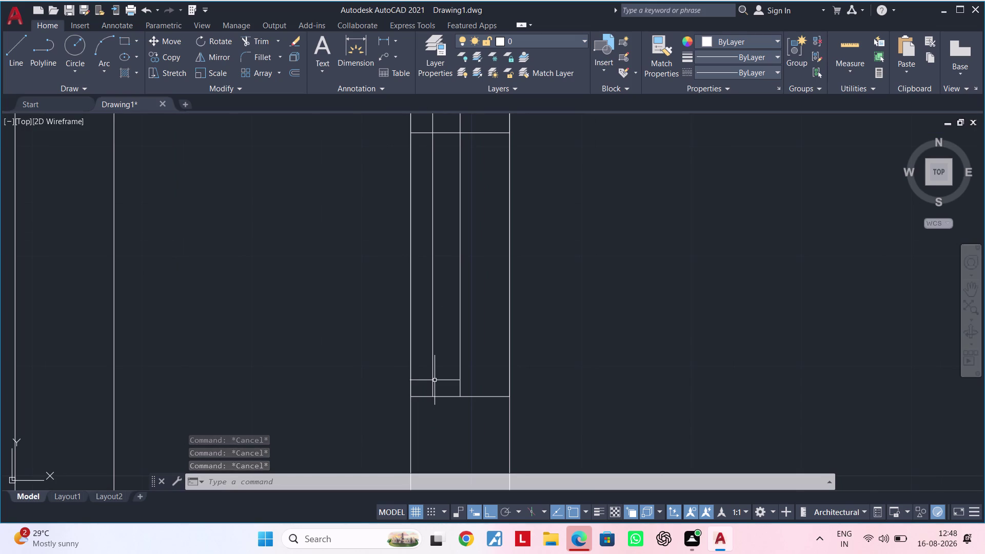
scroll(down, 3)
middle_drag(437, 381, 453, 349)
key(Escape)
scroll(up, 3)
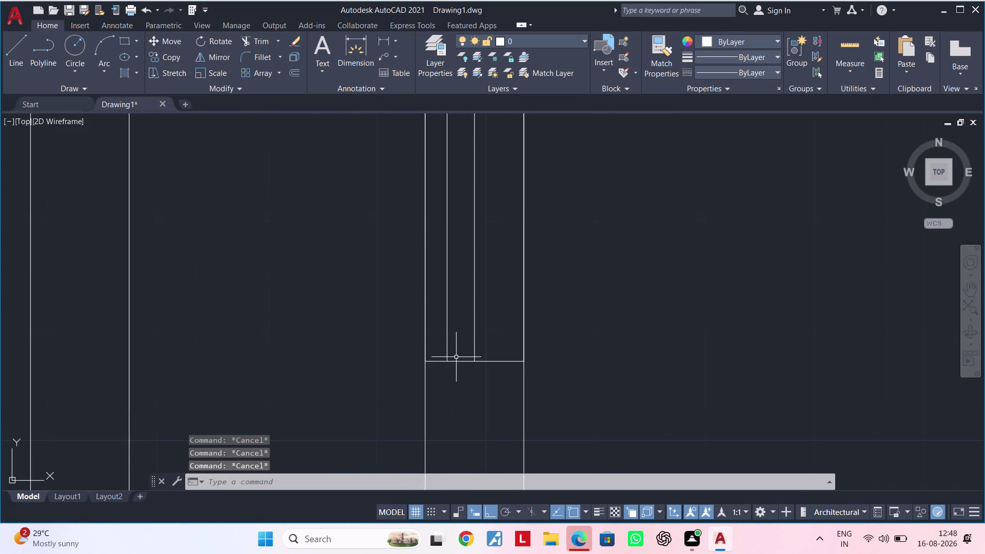
key(Escape)
key(Escape)
scroll(up, 3)
key(Escape)
Offset both end lines of the opening 2 inches inward.
text(OF)
key(space)
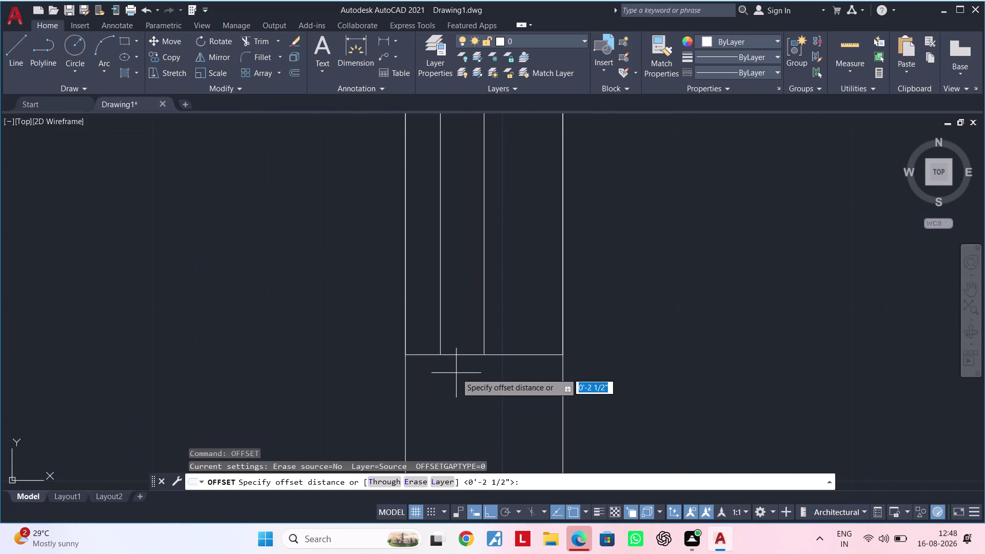
text(2")
key(Return)
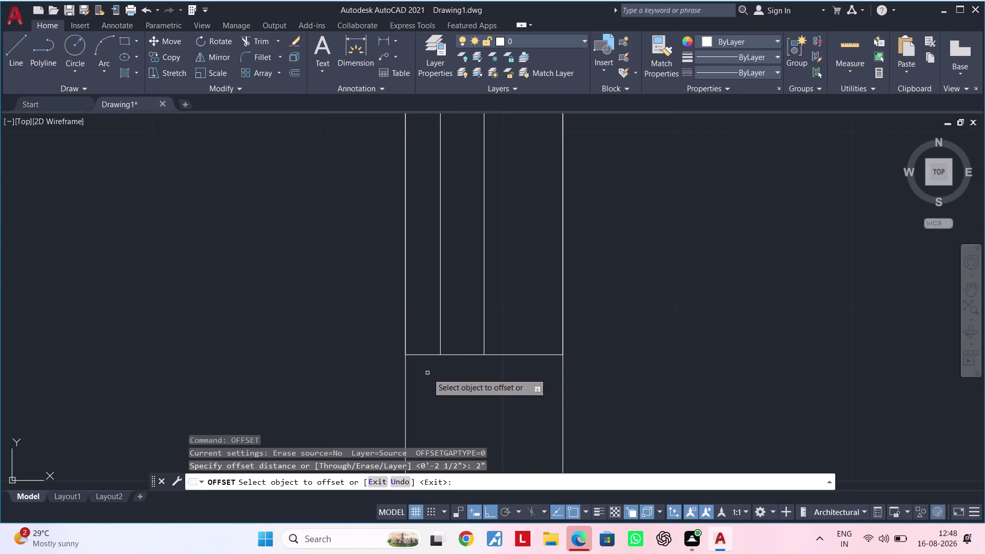
click(456, 354)
click(454, 301)
scroll(down, 3)
middle_drag(453, 257, 472, 393)
middle_drag(465, 236, 468, 395)
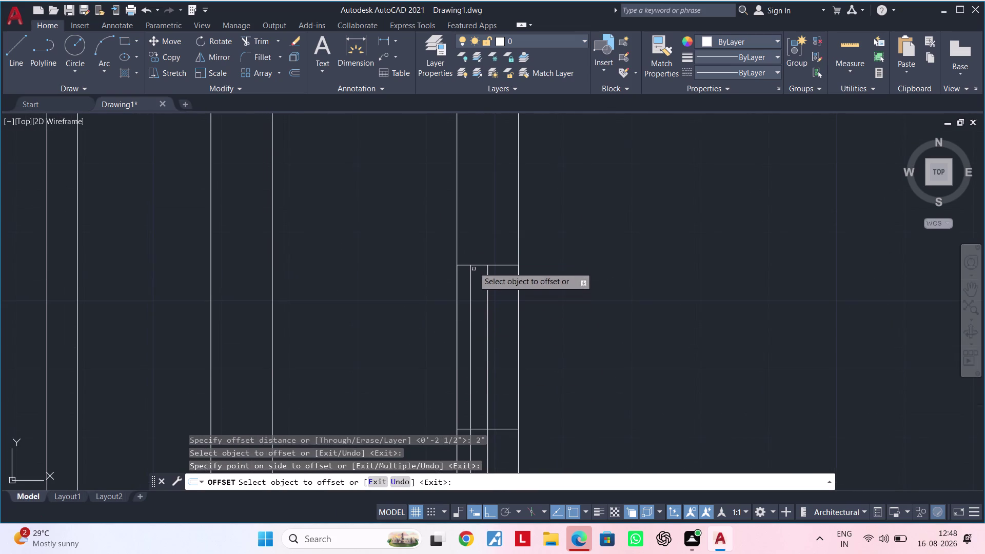
click(476, 265)
click(478, 311)
key(Escape)
key(Escape)
Begin trimming the new frame lines with TR.
key(t)
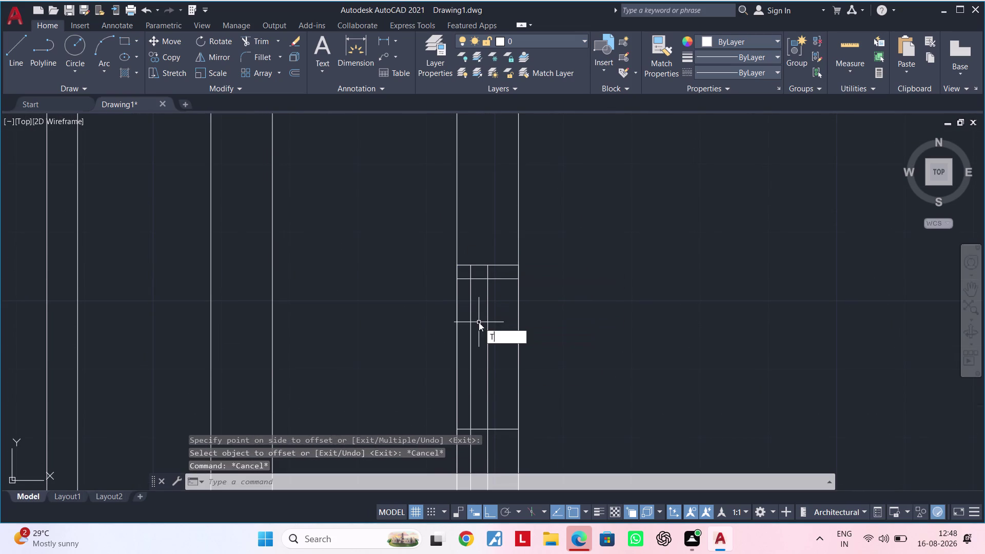
key(r)
key(space)
click(508, 279)
scroll(down, 3)
middle_drag(507, 351, 500, 306)
scroll(up, 3)
click(447, 379)
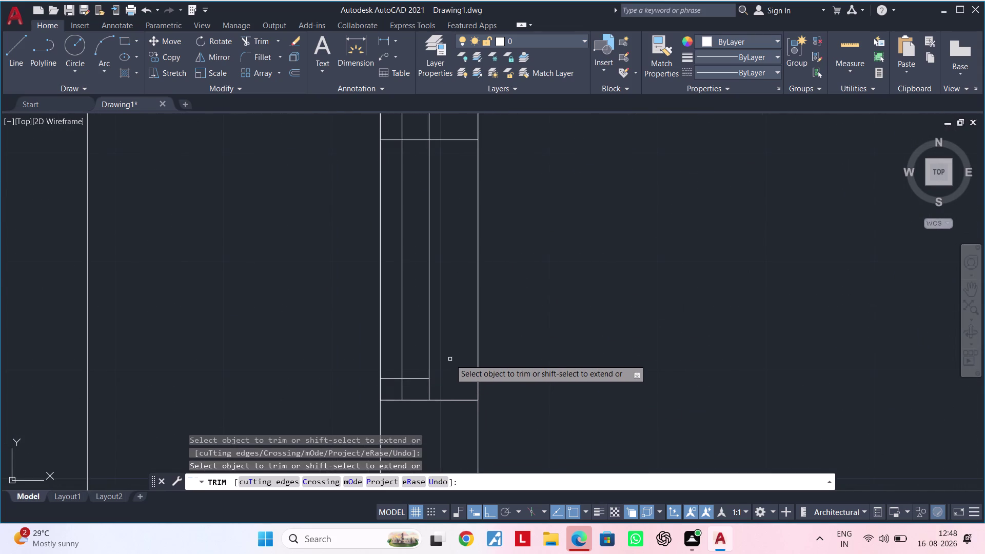
middle_drag(449, 359, 480, 332)
key(Escape)
key(Escape)
key(Escape)
key(Escape)
key(Escape)
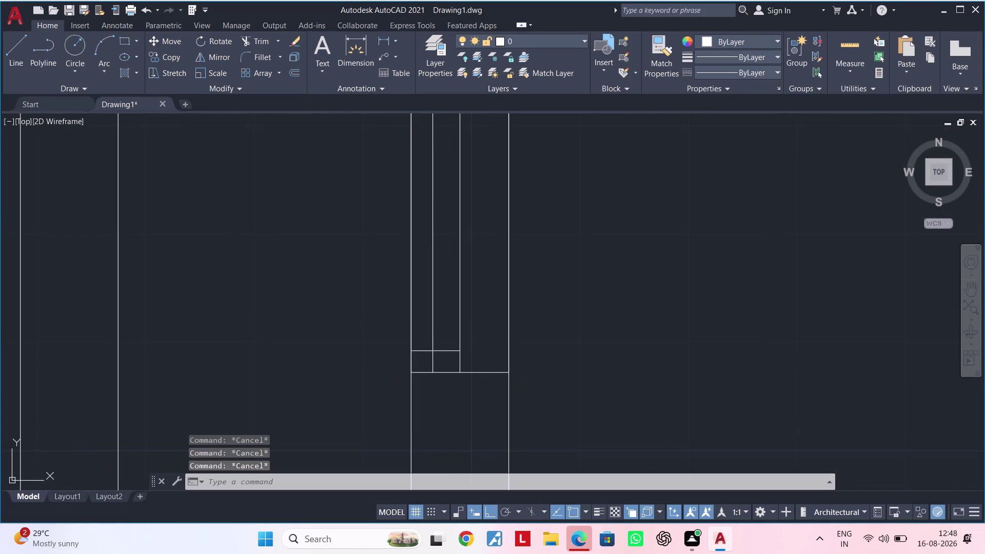
key(Escape)
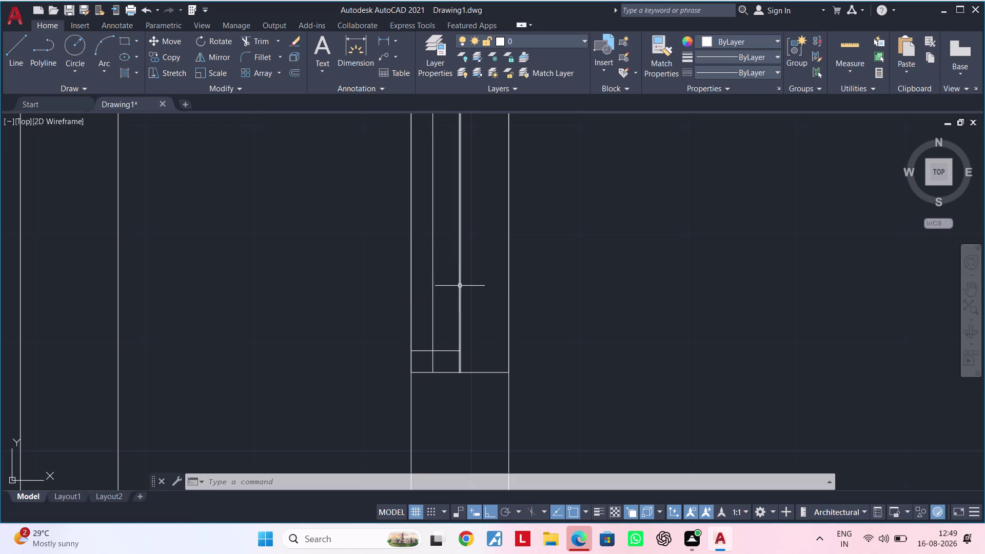
Offset the horizontal frame line 1 inch downward to form a crossbar.
scroll(down, 3)
middle_drag(454, 284, 465, 391)
scroll(up, 3)
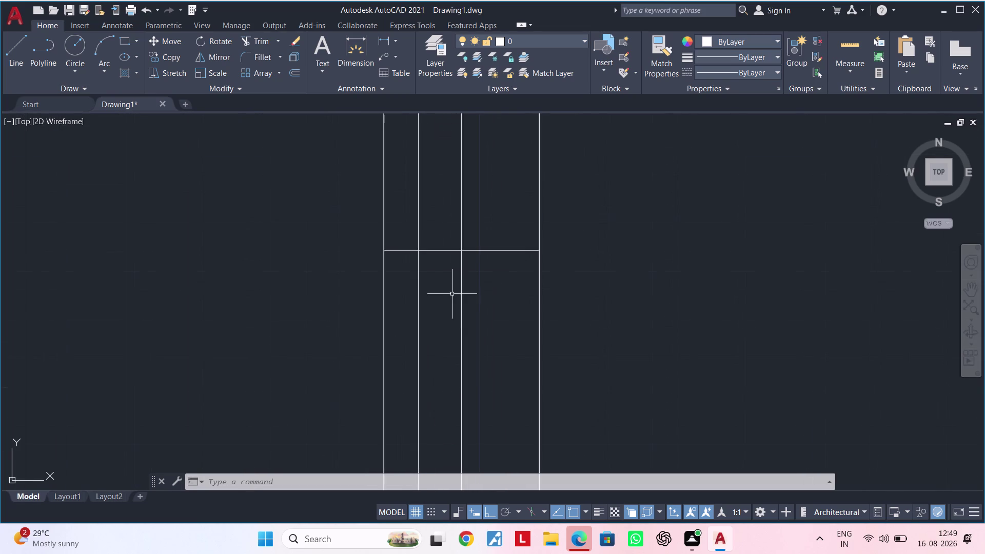
middle_drag(457, 328, 458, 337)
scroll(down, 3)
key(Escape)
key(Escape)
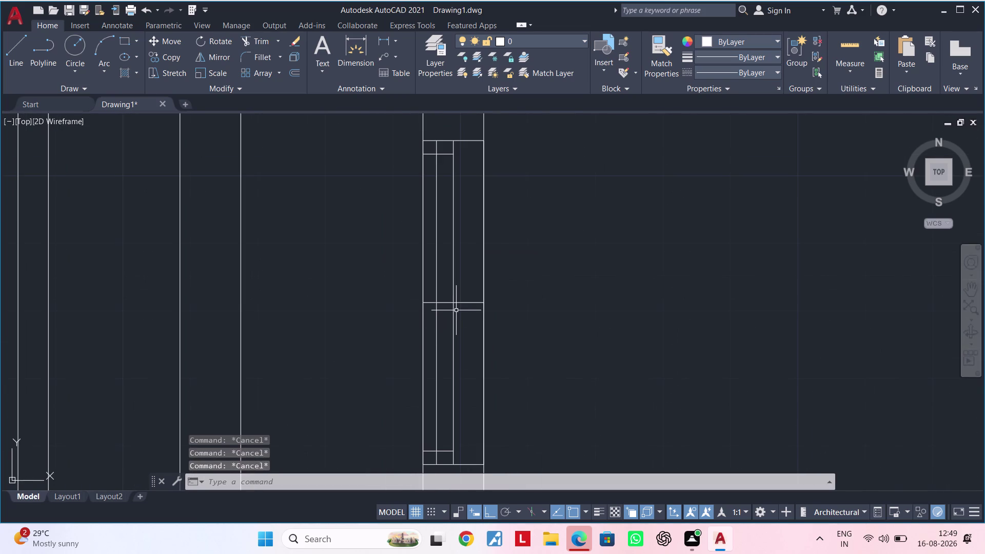
text(OF 1")
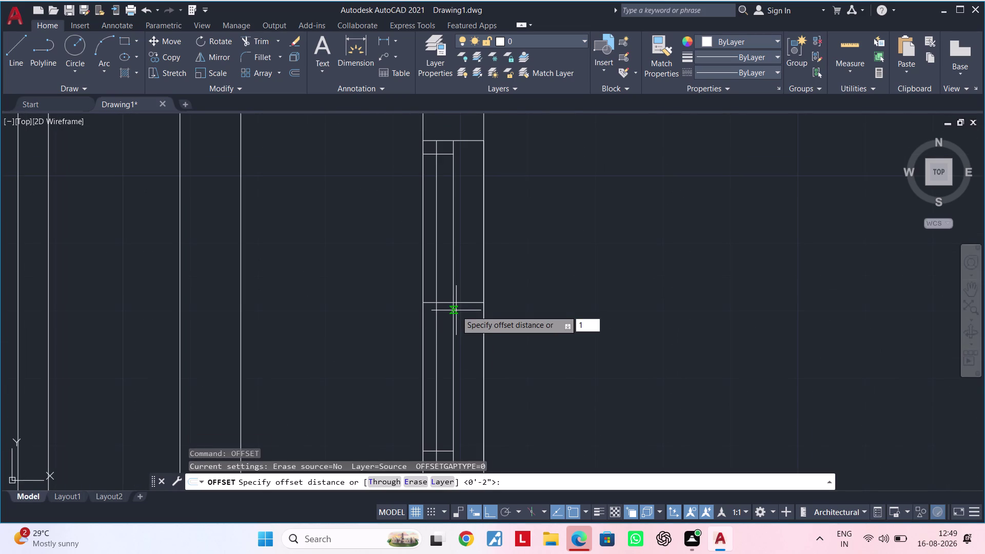
key(Return)
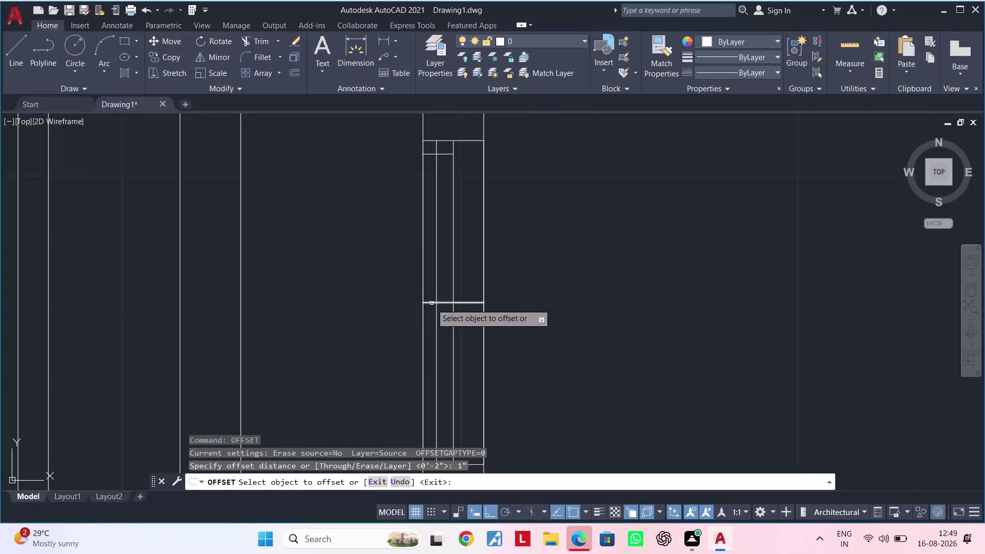
click(431, 303)
click(433, 335)
key(Escape)
key(Escape)
key(Escape)
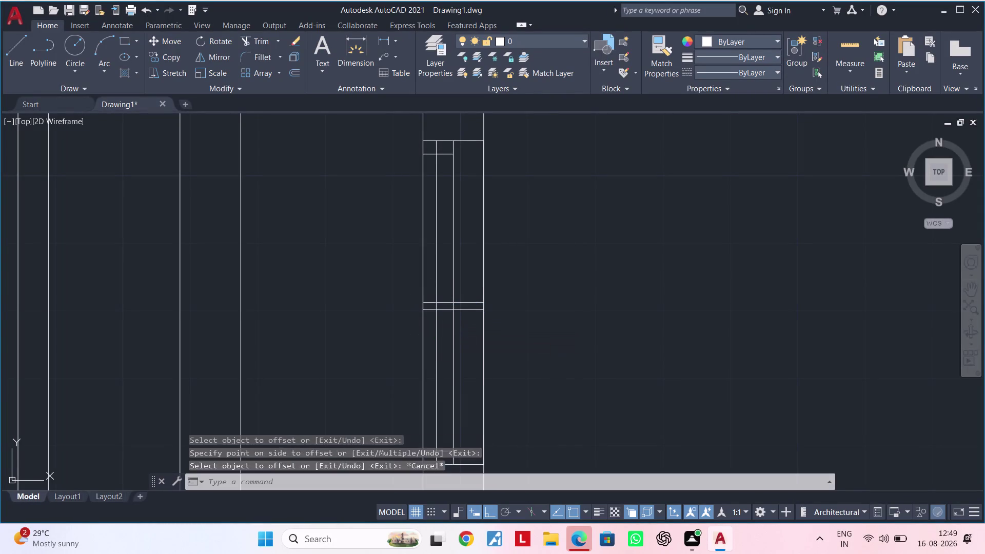
Start a trim, then cancel it without trimming anything.
key(Escape)
key(t)
text(R)
key(space)
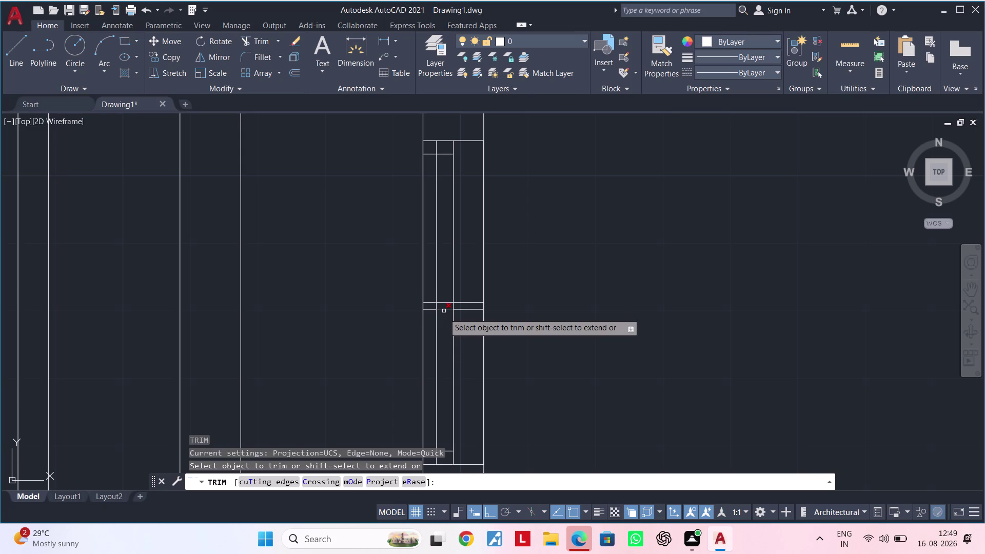
key(Escape)
key(Escape)
key(Escape)
key(Escape)
Offset the next horizontal frame line 1 inch upward for another crossbar.
text(OF)
key(space)
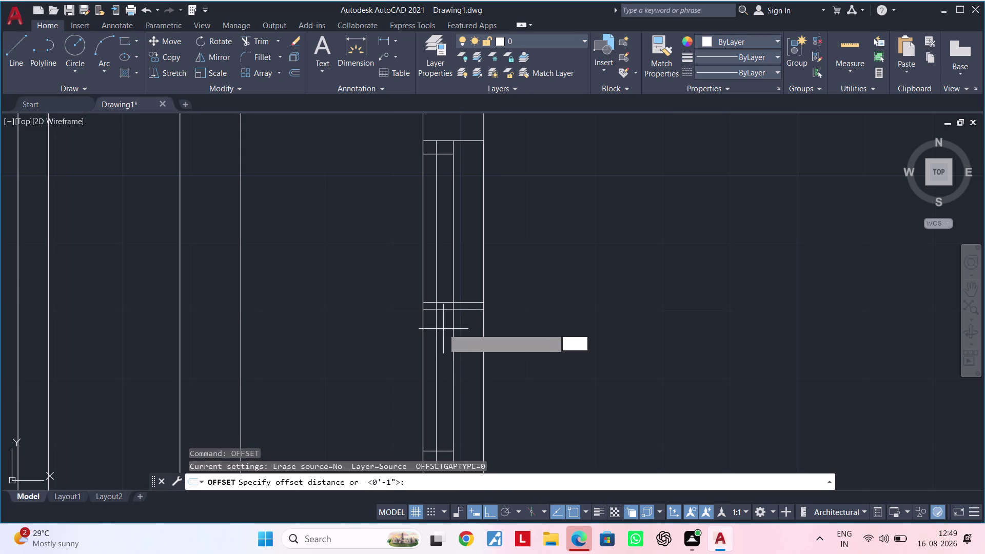
text(1")
key(Return)
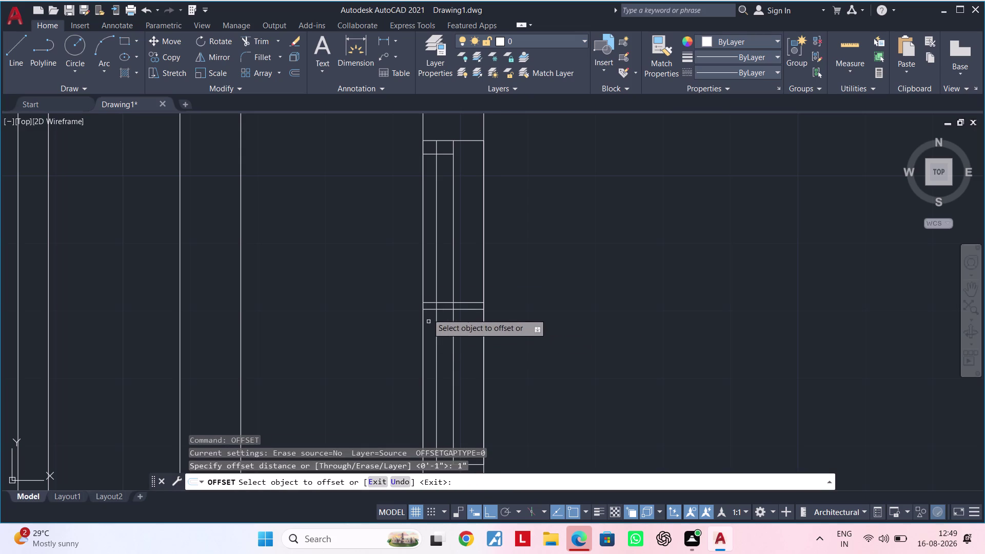
click(447, 302)
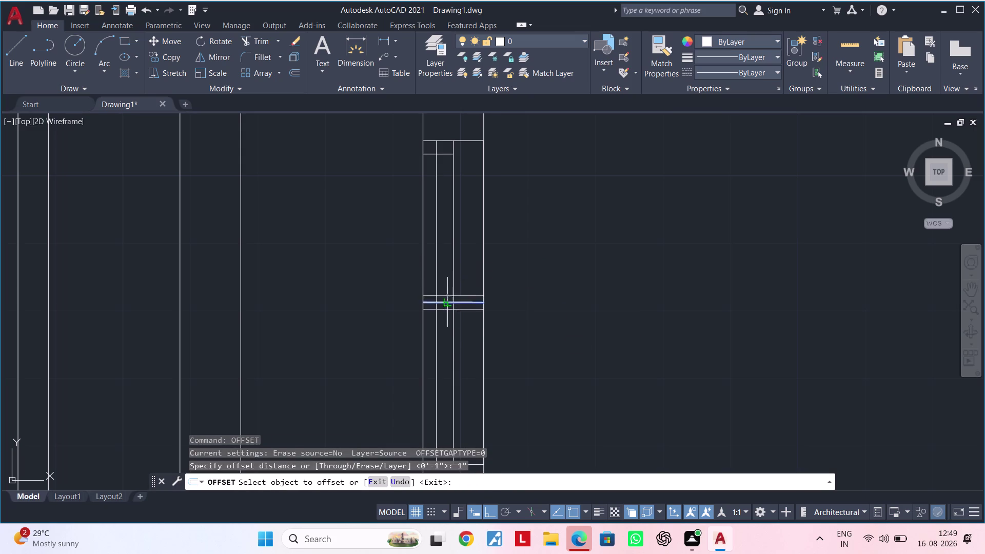
click(448, 269)
key(Escape)
key(Escape)
key(Escape)
text(TR)
key(space)
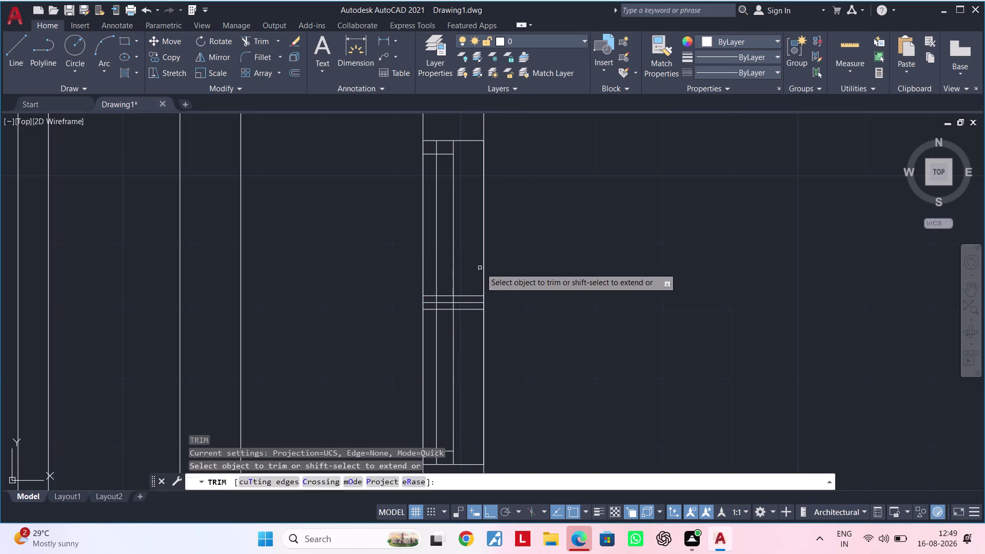
Fence-trim the crossbar pieces crossing the frame and clip two excess segments.
drag(473, 276, 472, 281)
drag(472, 287, 473, 293)
drag(473, 298, 473, 325)
drag(473, 325, 475, 286)
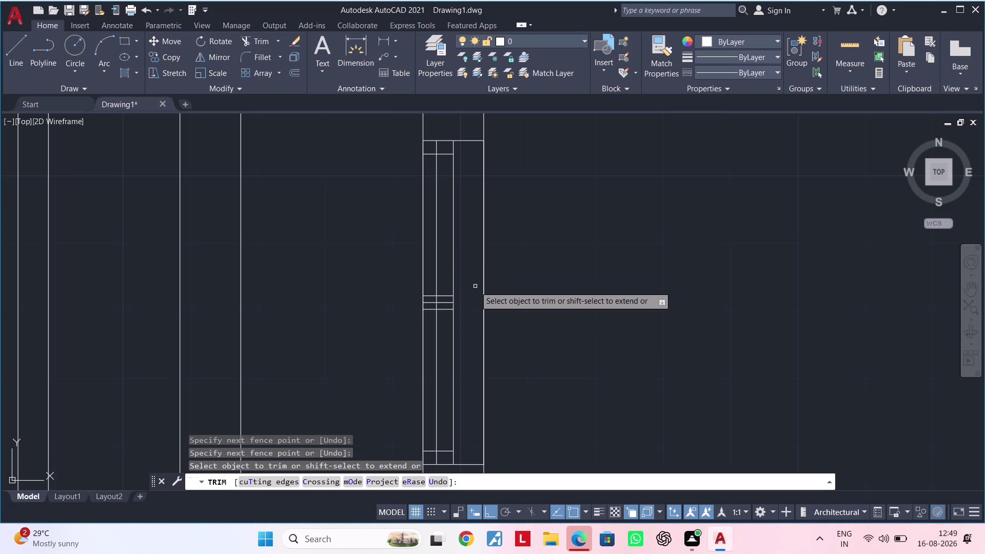
scroll(up, 3)
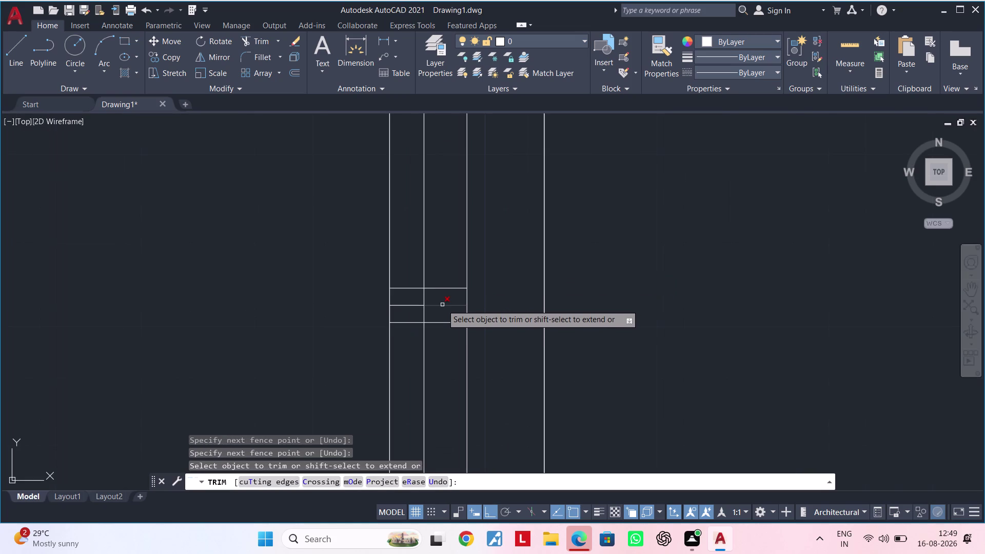
click(442, 304)
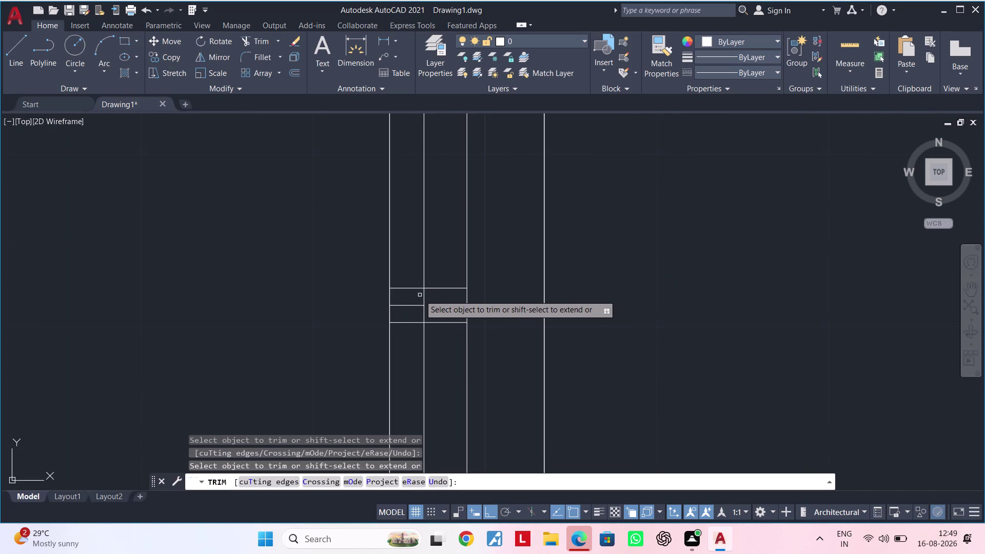
click(415, 289)
scroll(down, 3)
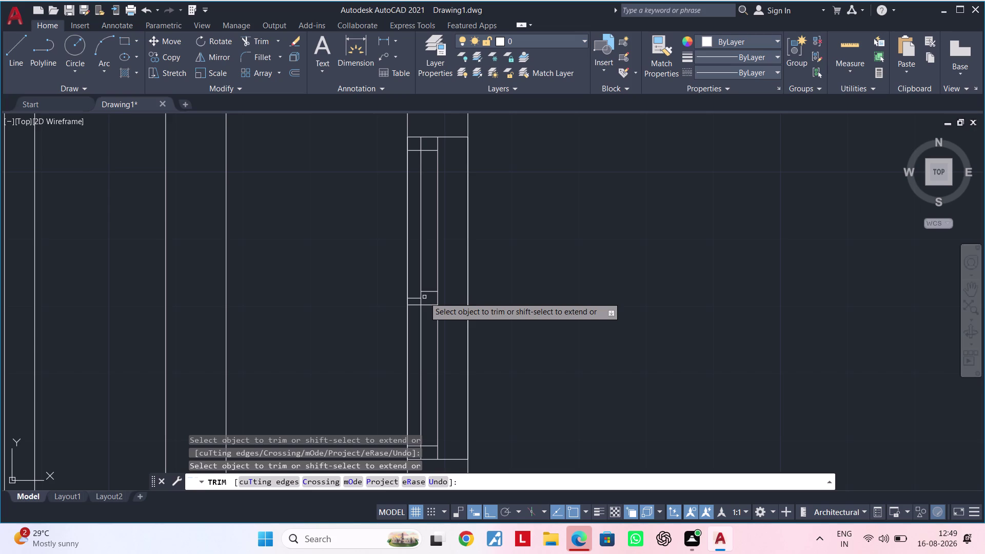
Undo a wrong trim, then cut the remaining crosspieces back to the frame edges.
key(ctrl+z)
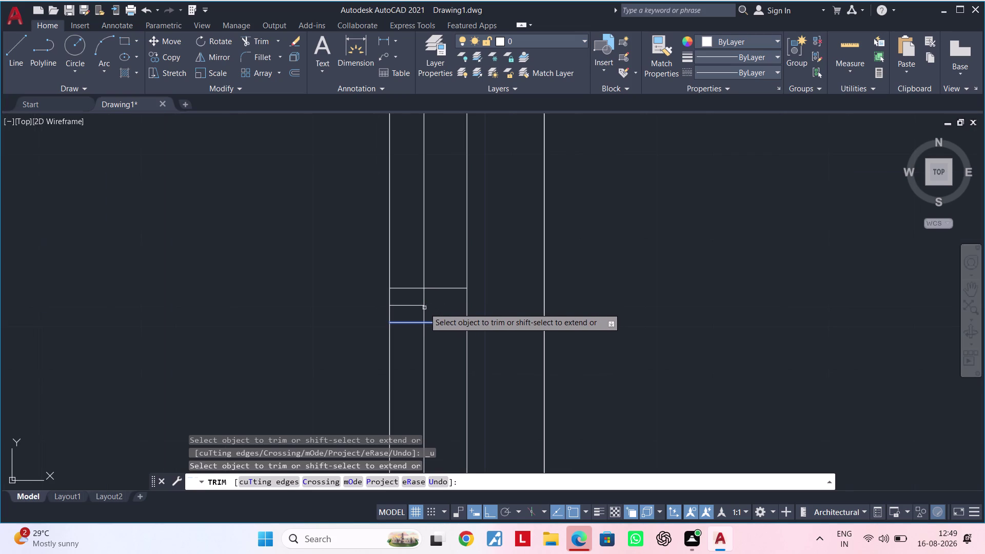
click(412, 305)
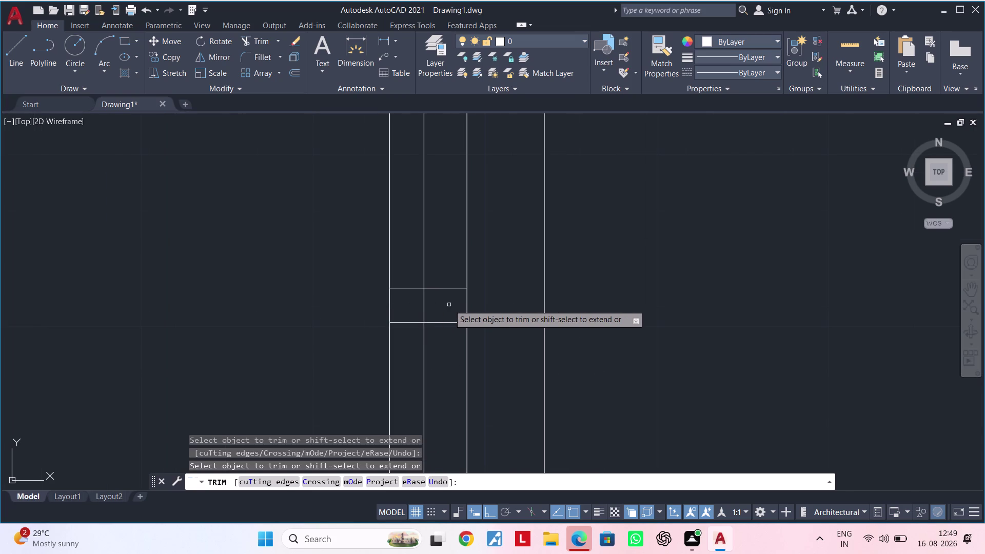
scroll(down, 3)
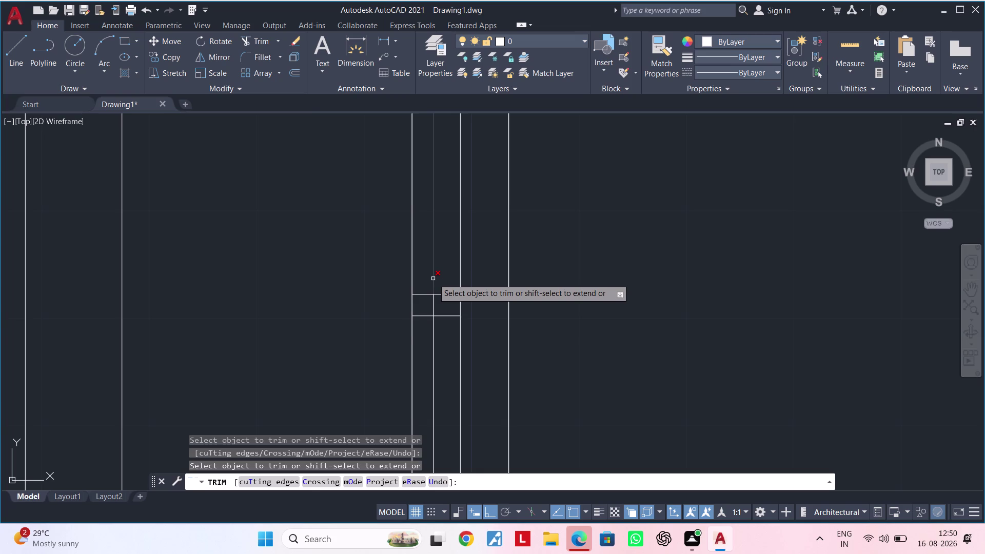
scroll(down, 3)
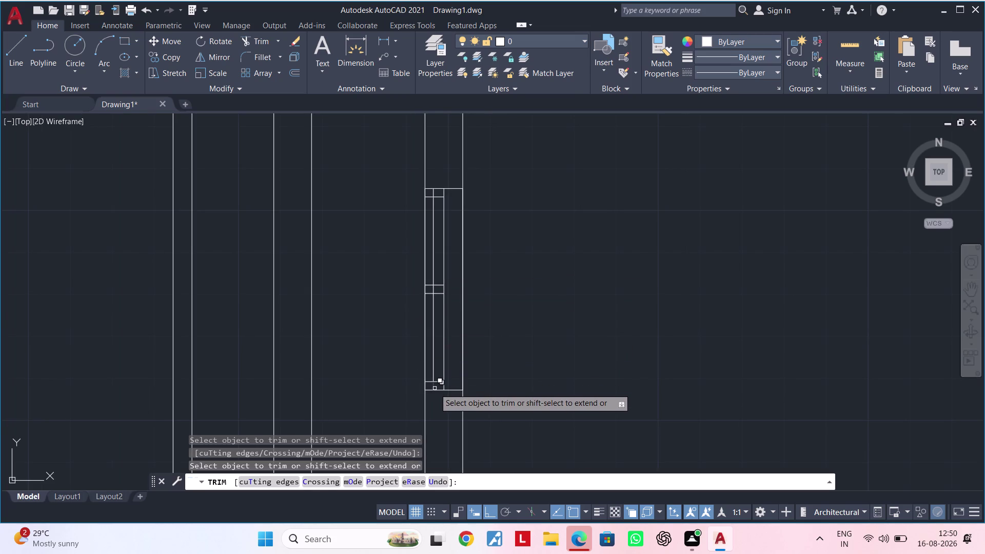
scroll(up, 3)
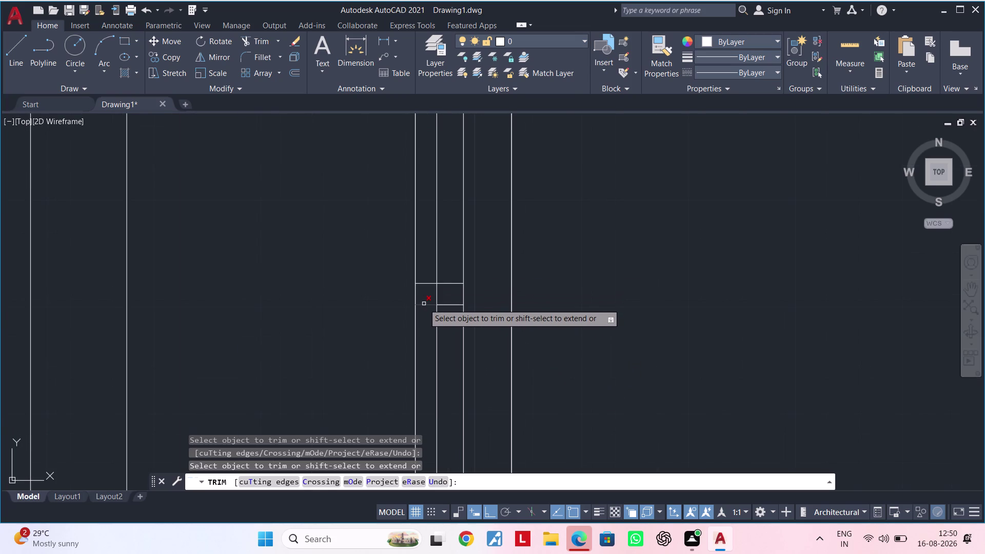
click(424, 304)
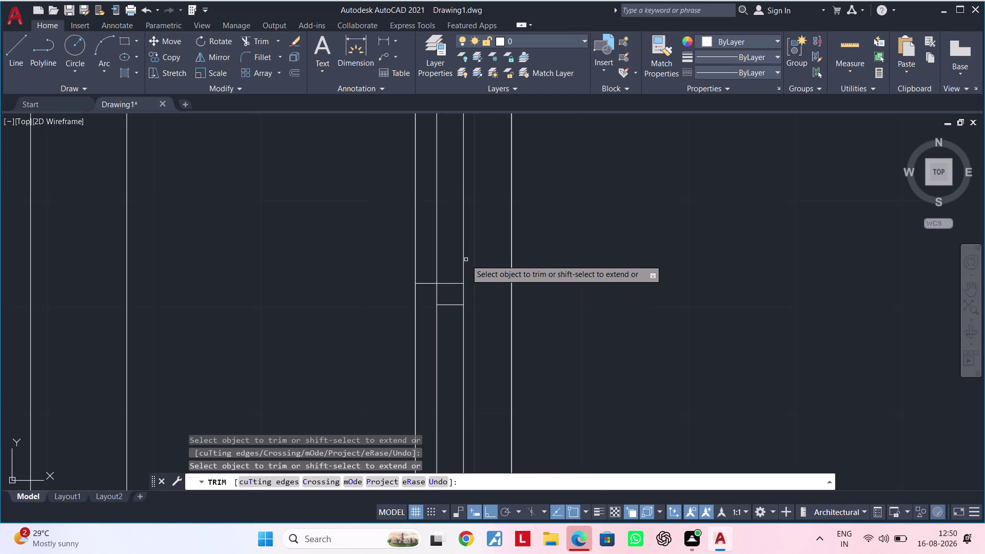
click(464, 256)
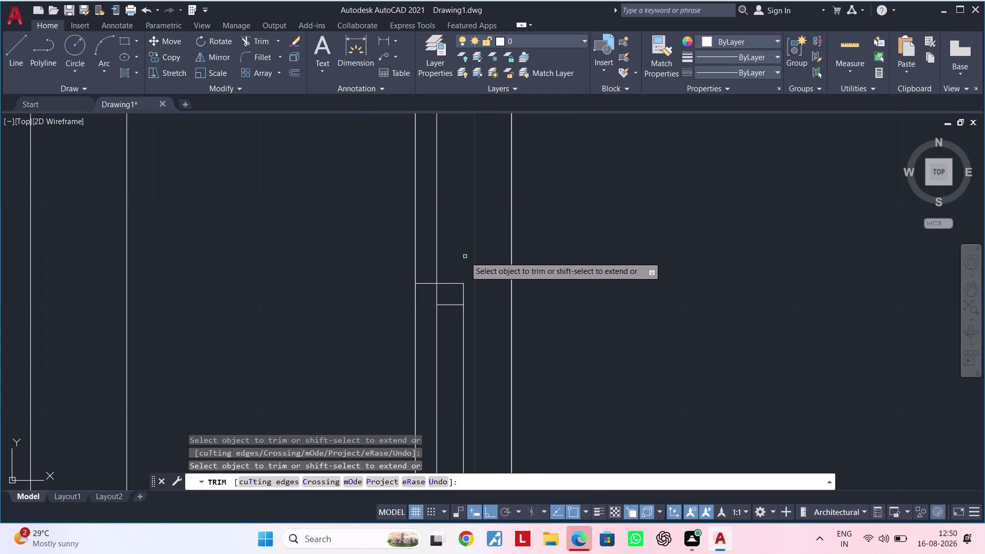
scroll(down, 3)
scroll(up, 3)
scroll(down, 3)
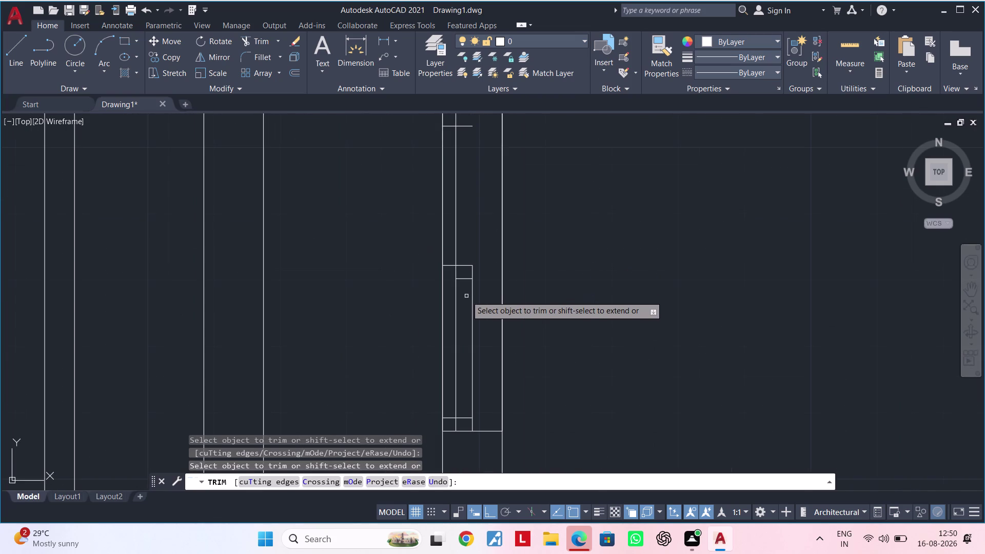
scroll(up, 3)
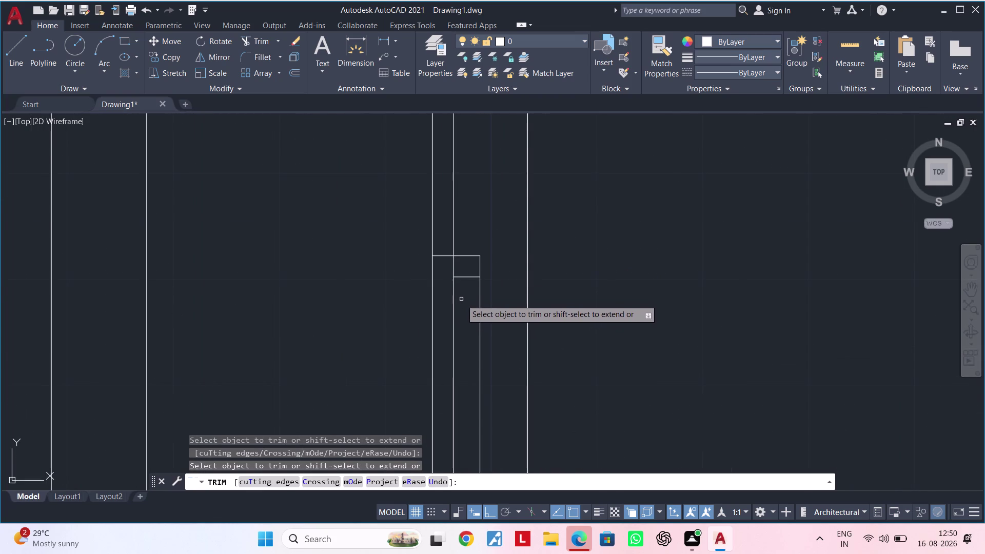
scroll(down, 3)
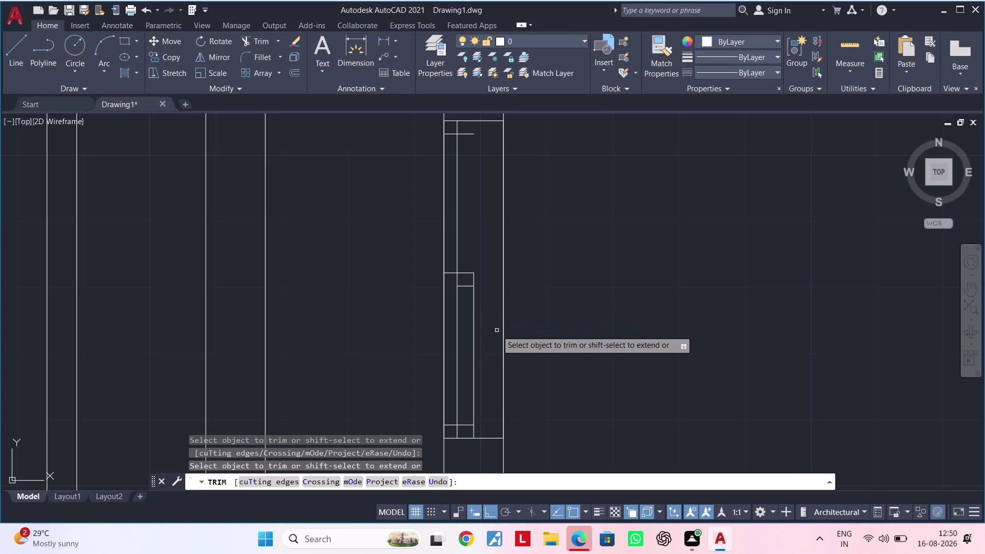
Pan along the window frame to reach the remaining crossbars.
middle_drag(488, 315, 491, 379)
middle_drag(486, 258, 494, 294)
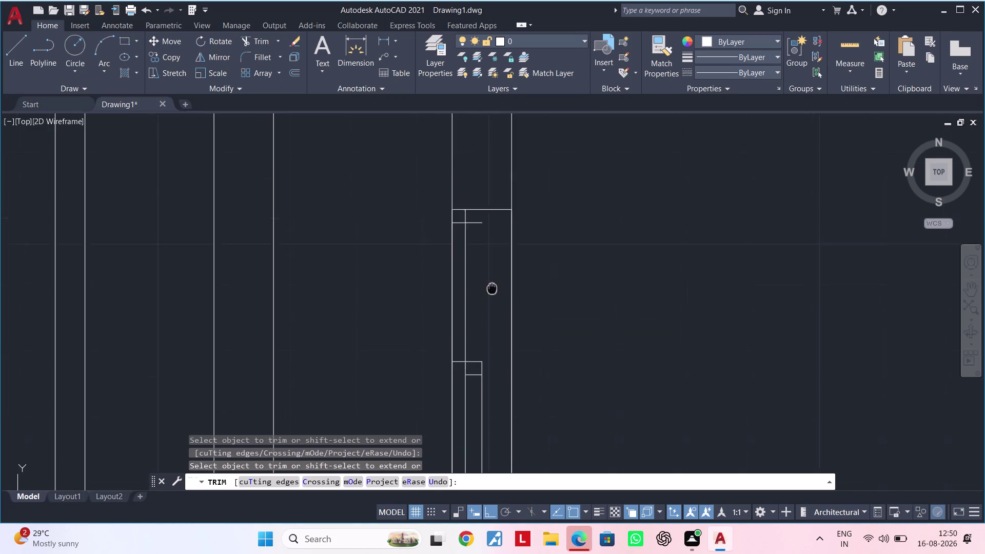
middle_drag(494, 294, 491, 330)
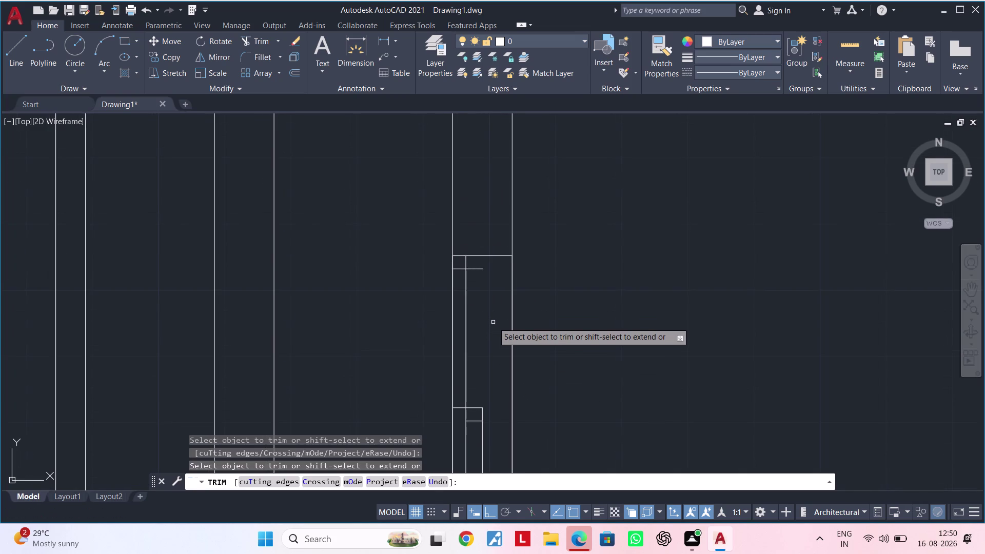
scroll(down, 3)
middle_drag(494, 322, 495, 295)
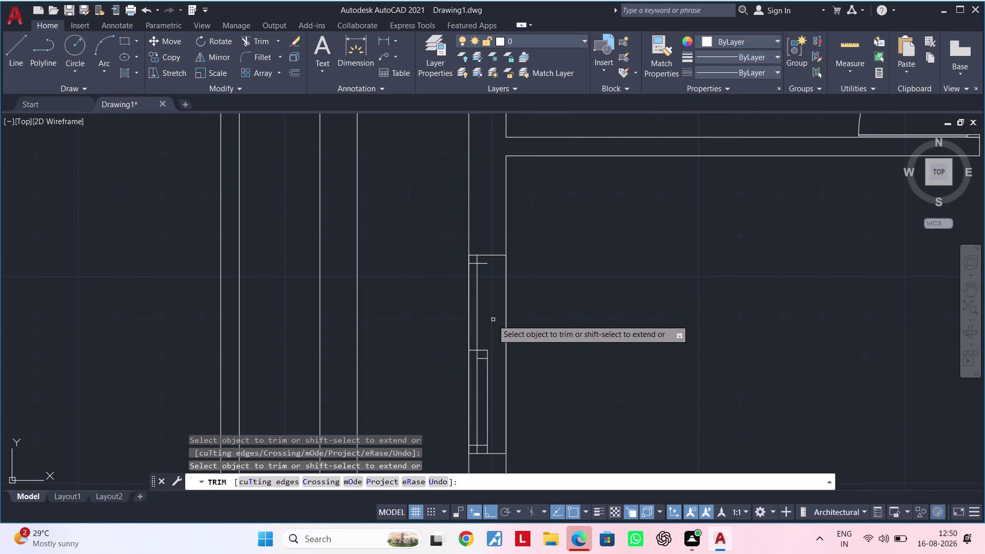
scroll(up, 3)
scroll(down, 3)
middle_drag(480, 322, 497, 313)
middle_drag(496, 279, 491, 342)
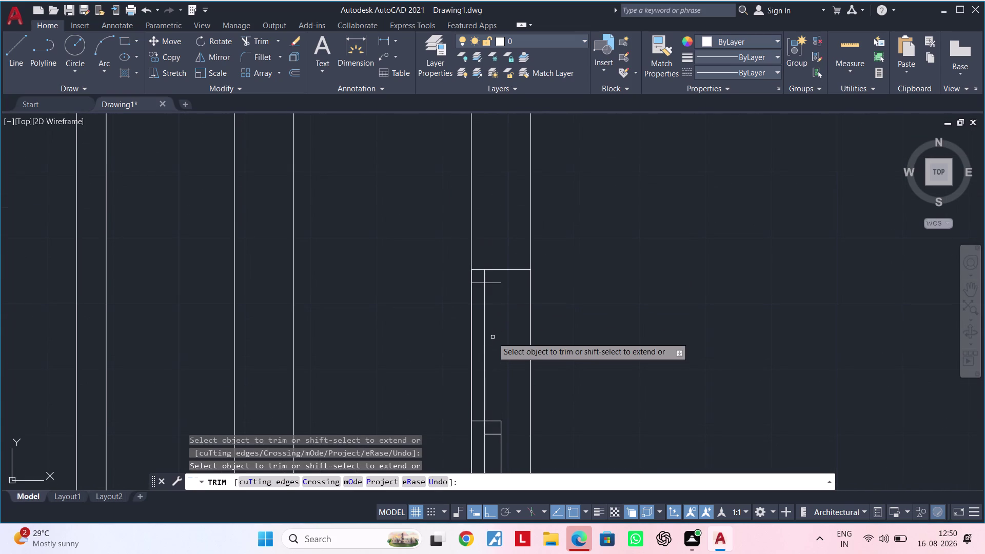